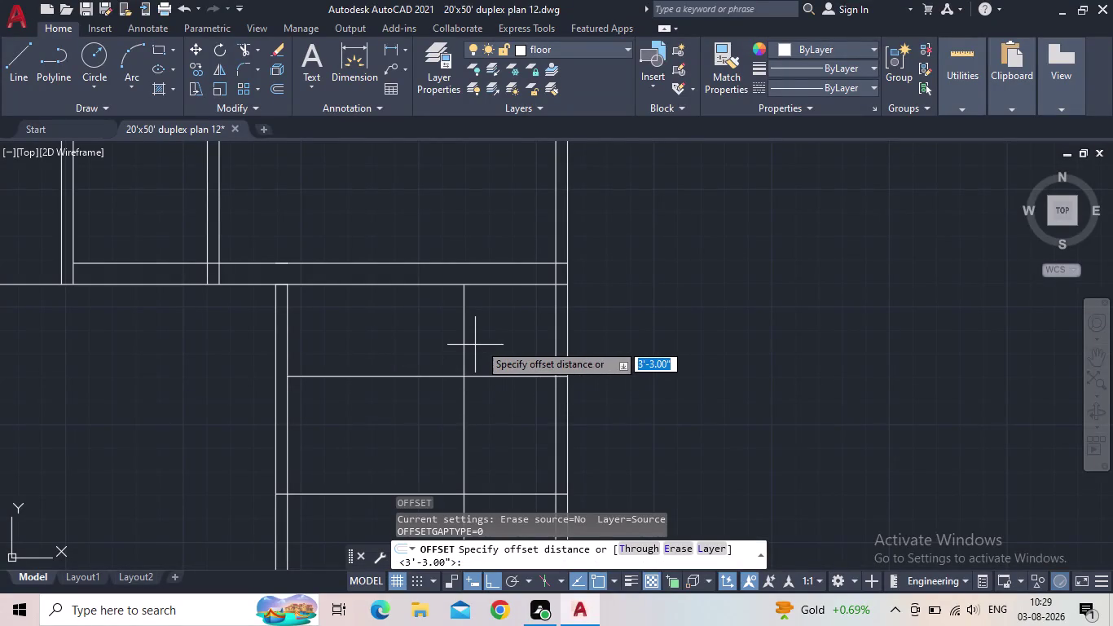
Offset the vertical stair line 1'3" to the left to make the first tread line.
key(1)
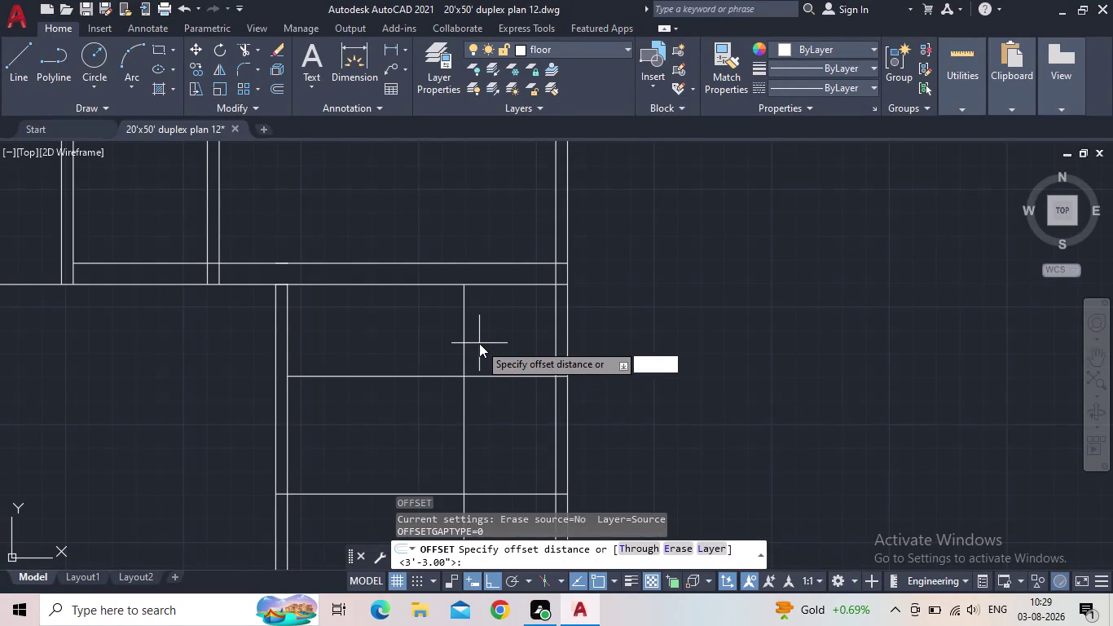
text('3)
text(")
key(Return)
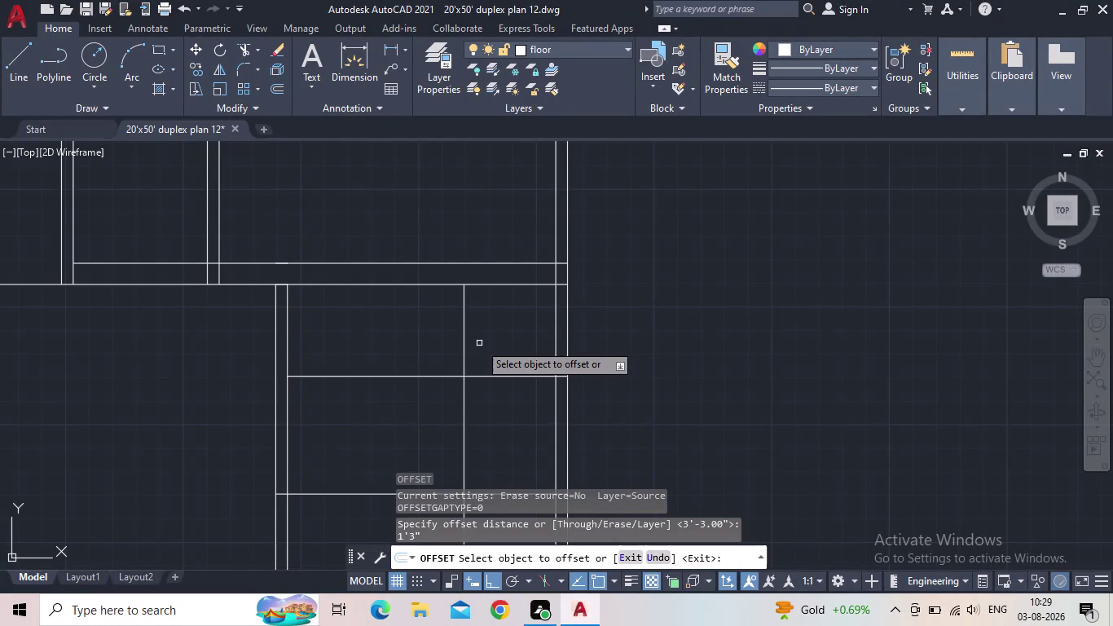
click(465, 340)
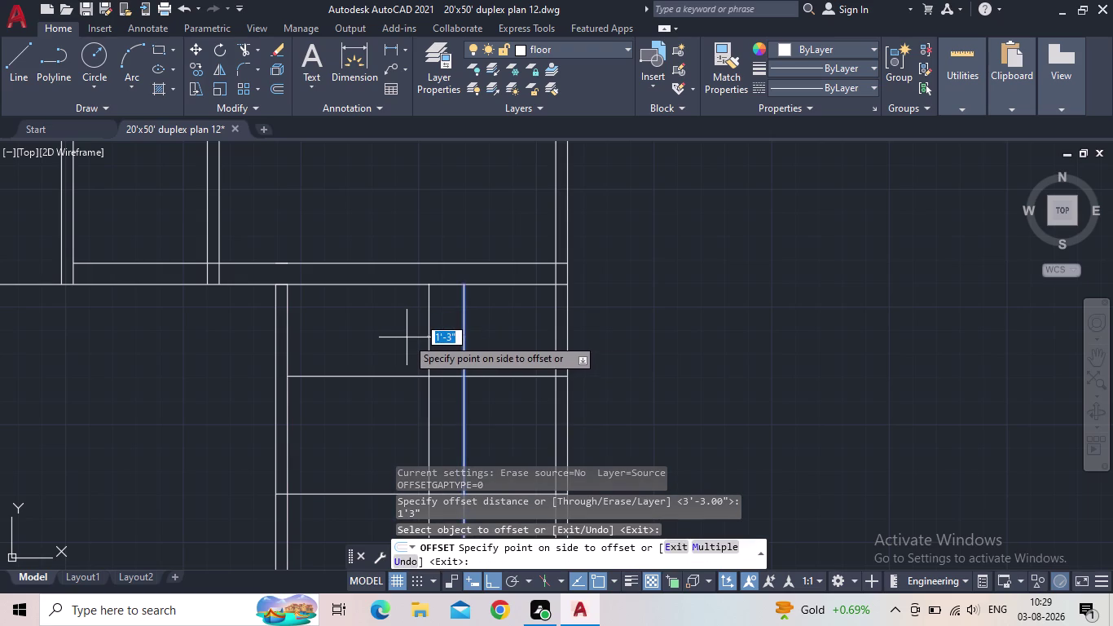
click(407, 337)
key(Escape)
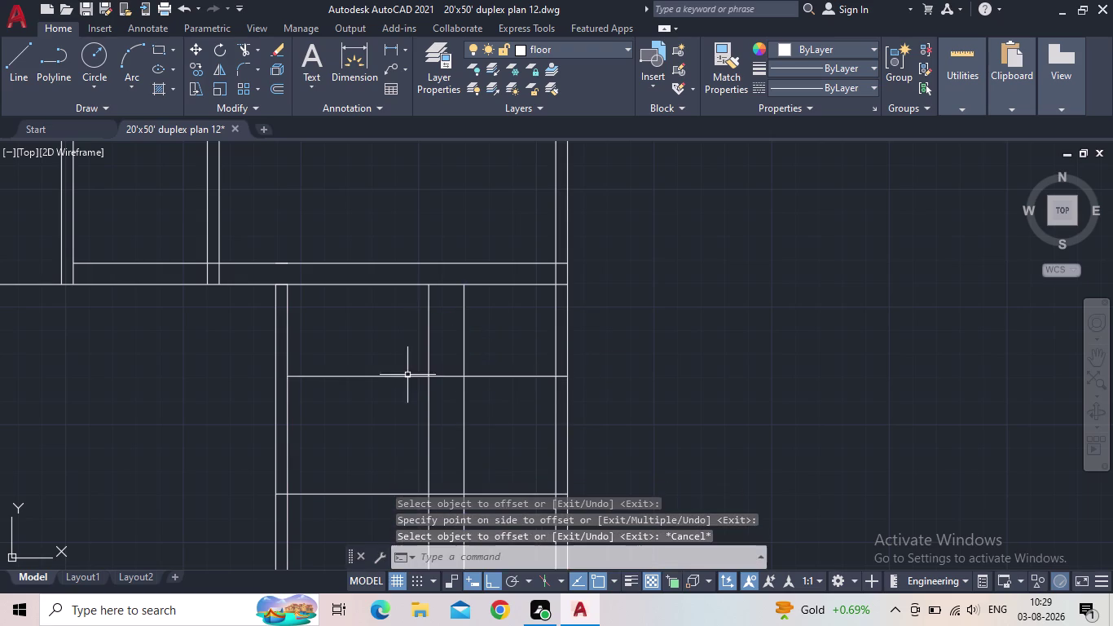
scroll(down, 3)
middle_drag(418, 383, 428, 357)
scroll(up, 3)
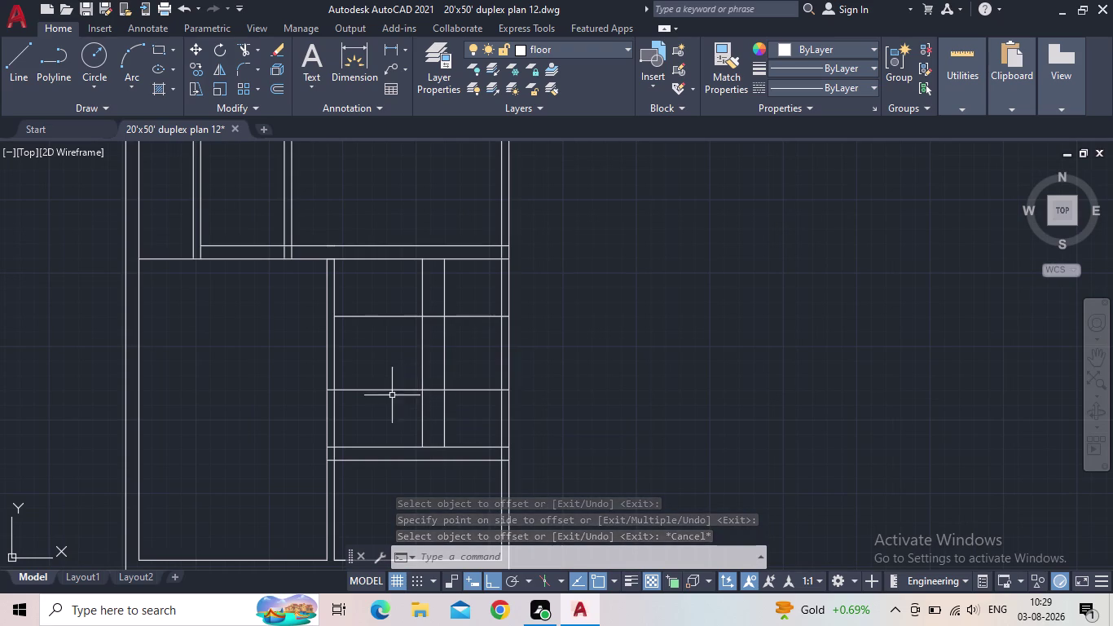
Offset three more tread lines leftward at the same 1'3" spacing using Multiple.
key(o)
key(Return)
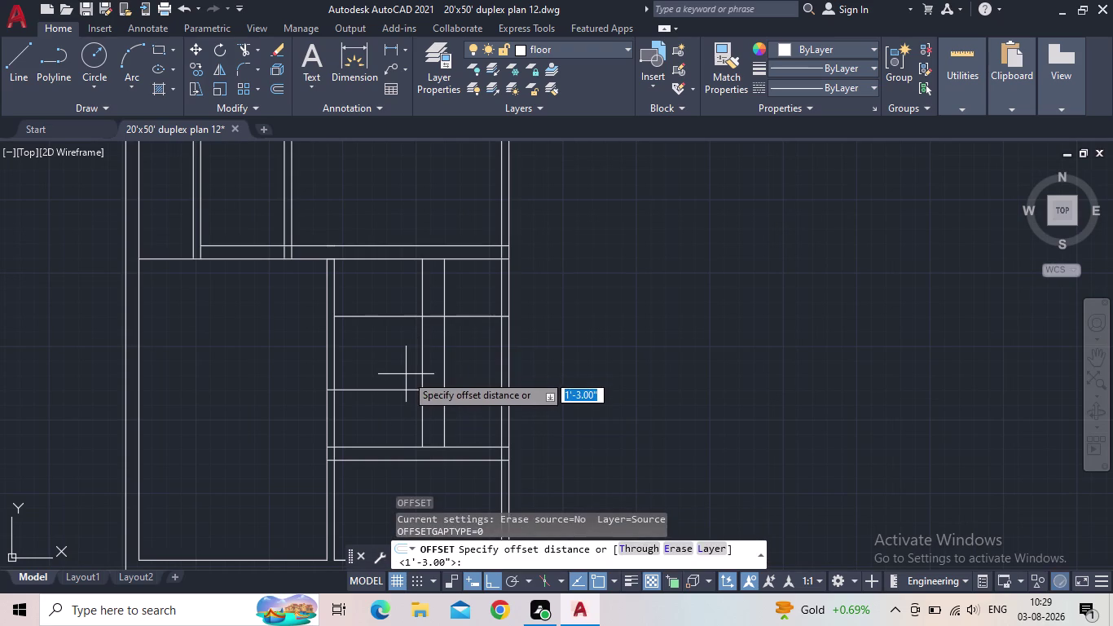
key(Return)
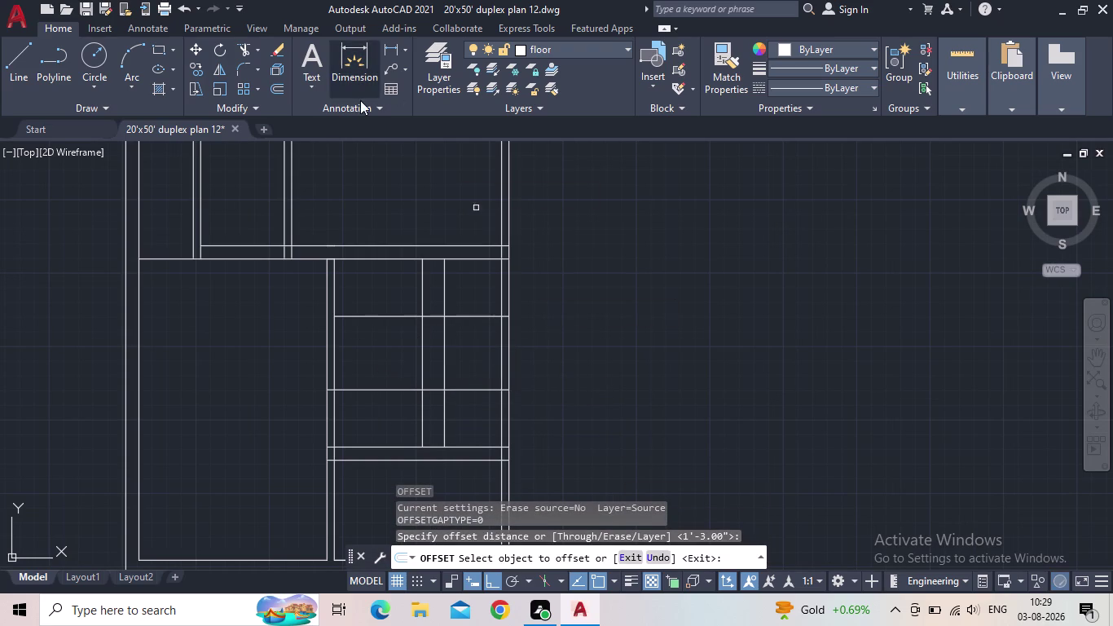
scroll(up, 3)
click(428, 293)
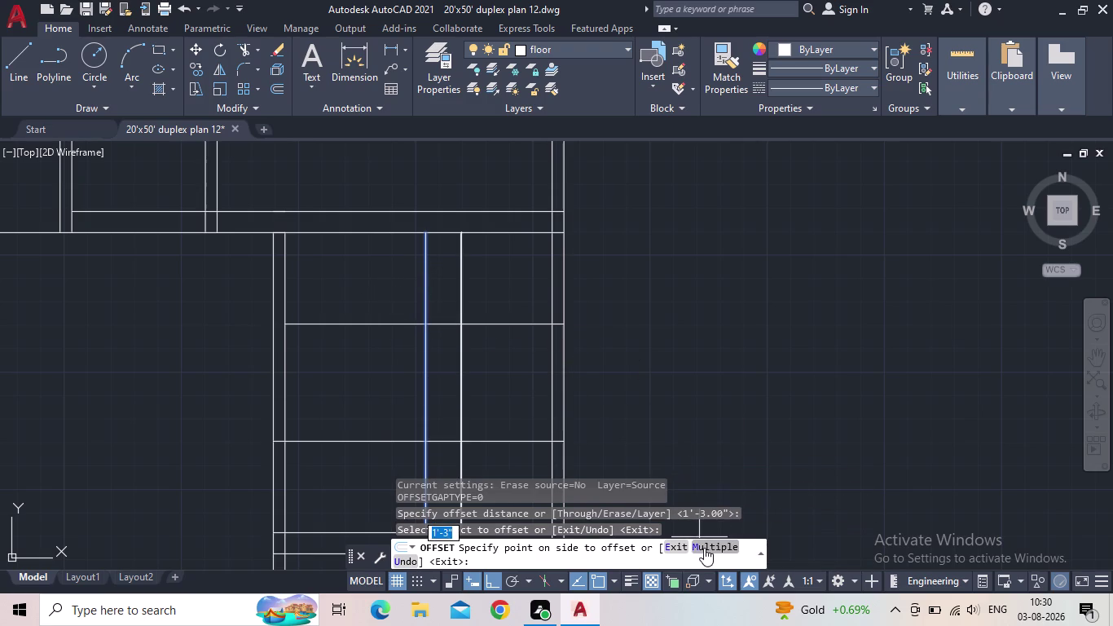
click(704, 549)
click(390, 282)
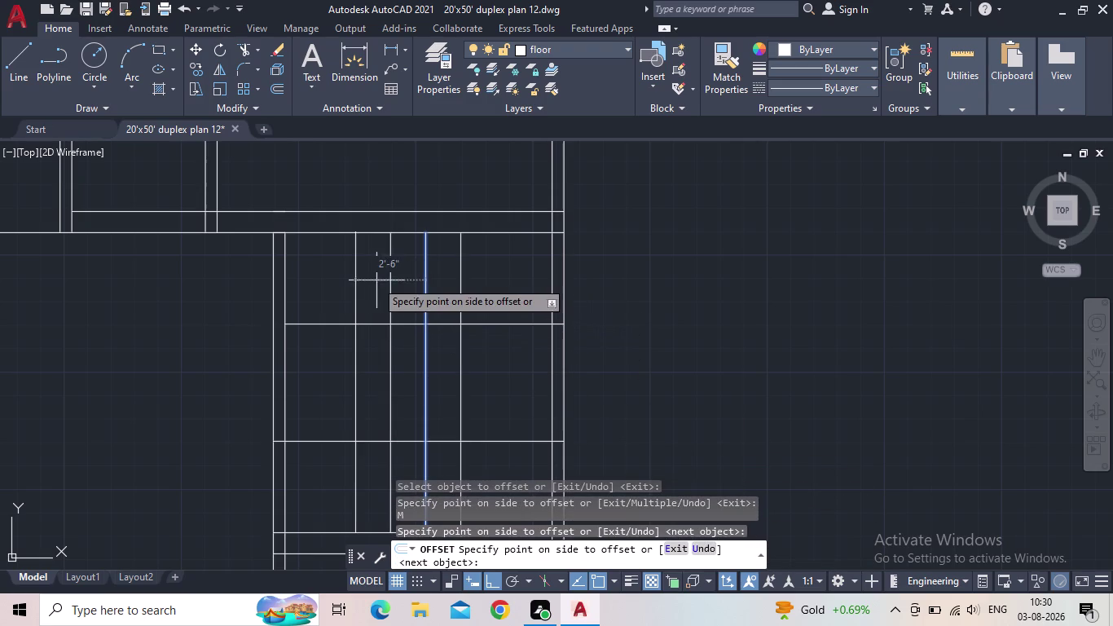
click(364, 280)
click(331, 279)
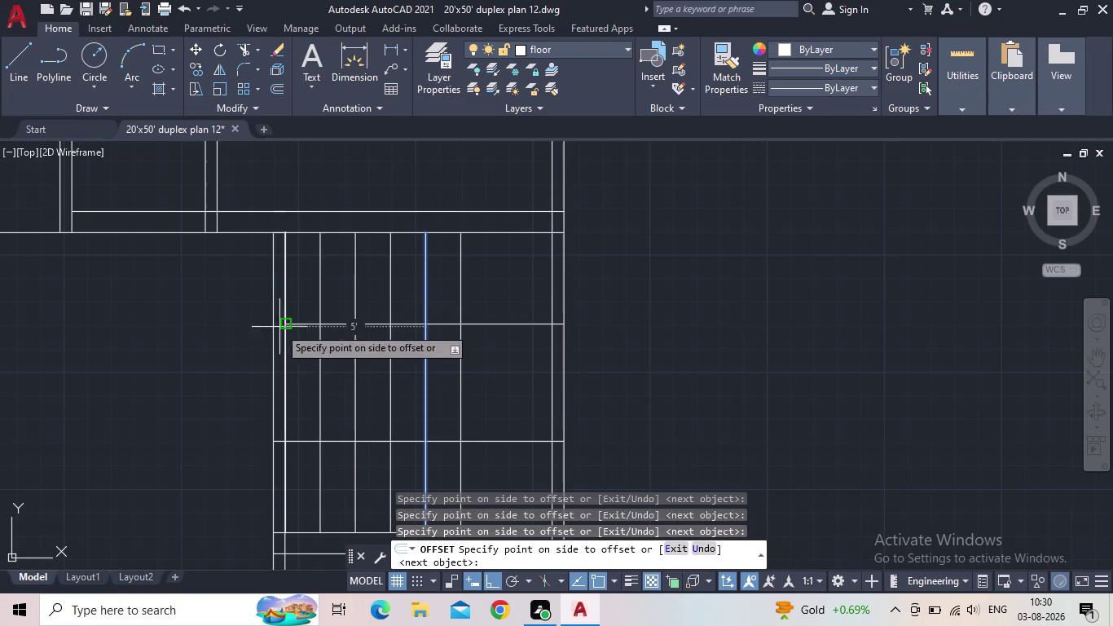
key(Escape)
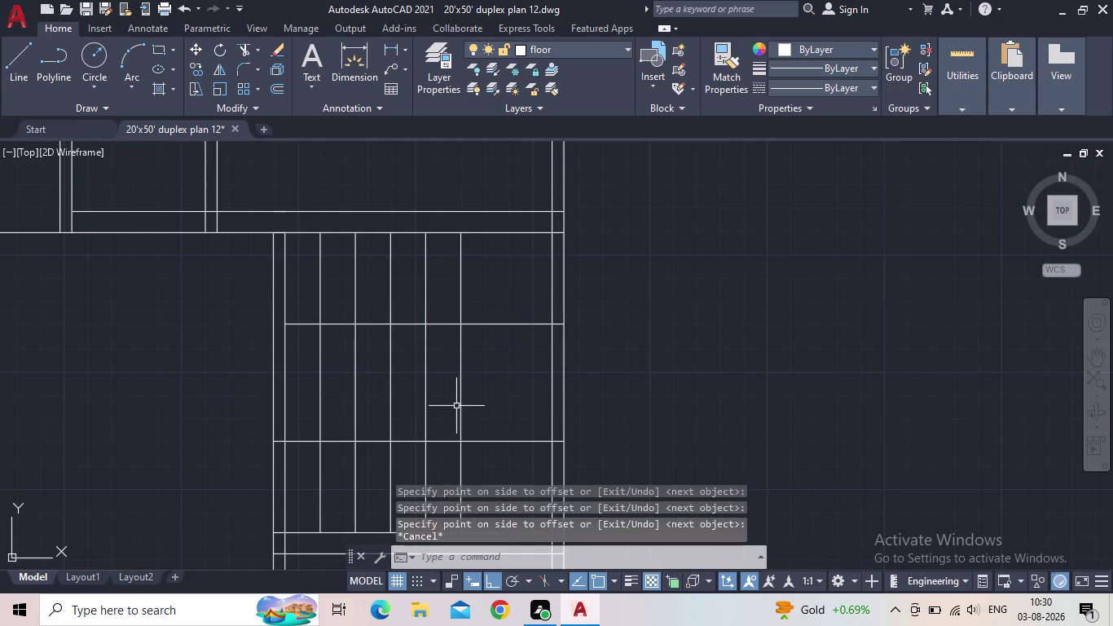
middle_drag(456, 401, 475, 338)
Trim the tread lines across the middle landing with fence cuts.
key(t)
key(r)
key(space)
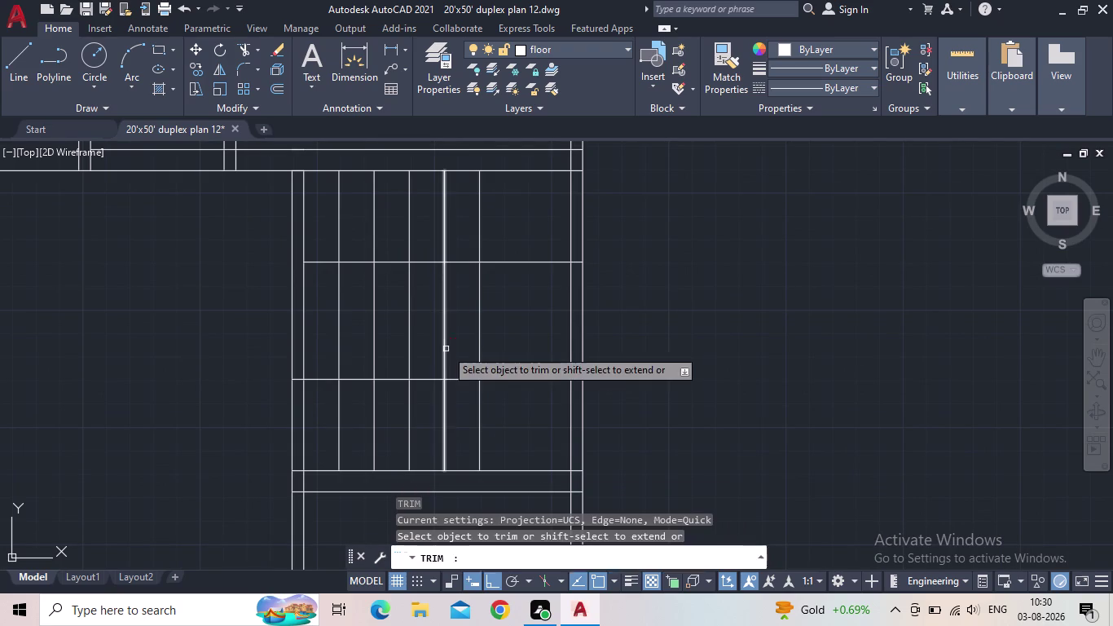
drag(455, 317, 327, 317)
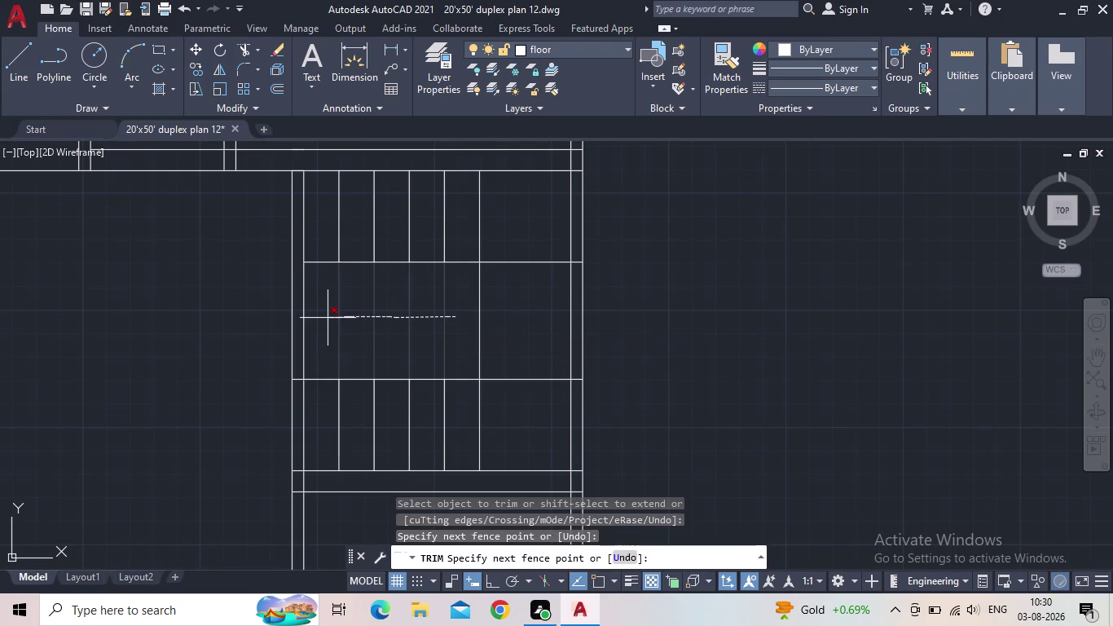
drag(328, 318, 265, 316)
drag(266, 316, 258, 315)
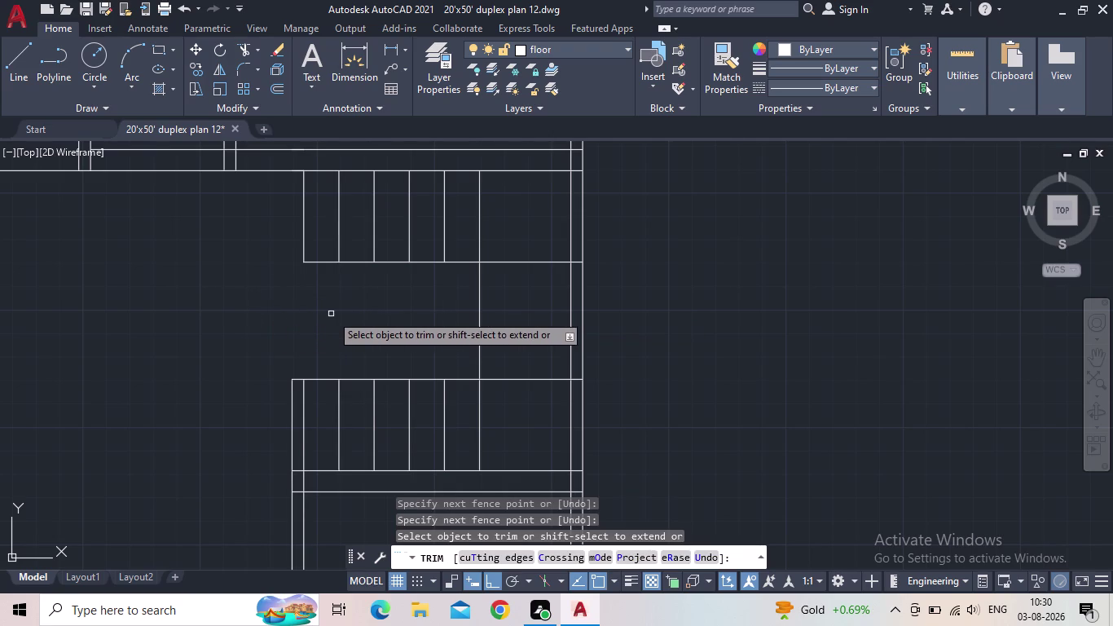
middle_drag(331, 313, 355, 298)
key(Escape)
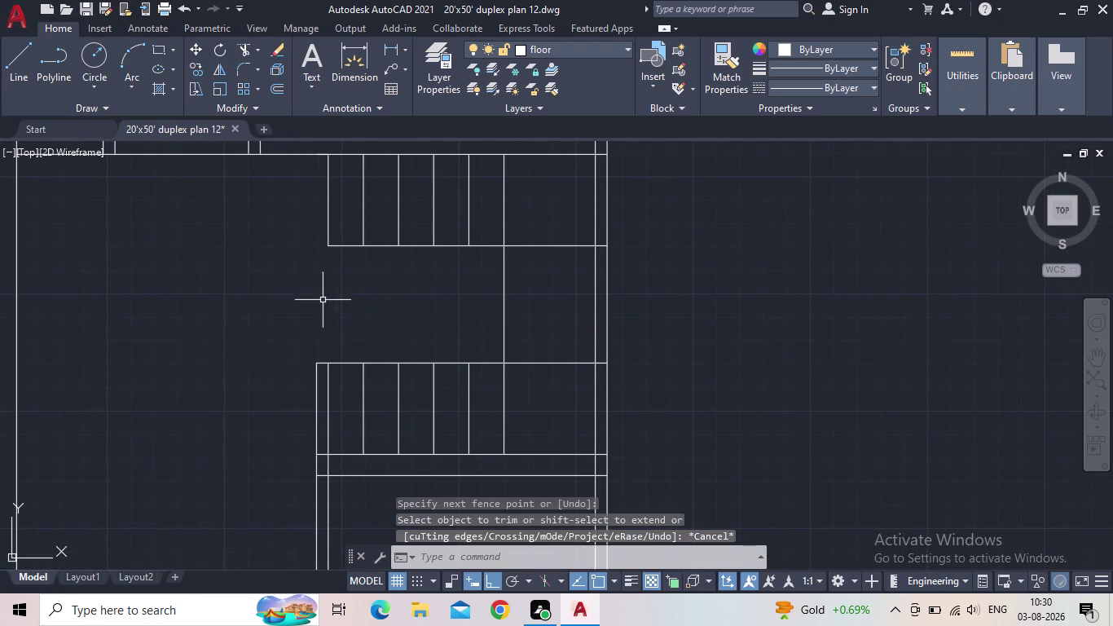
Extend the landing's left edge line upward.
key(e)
text(x)
key(space)
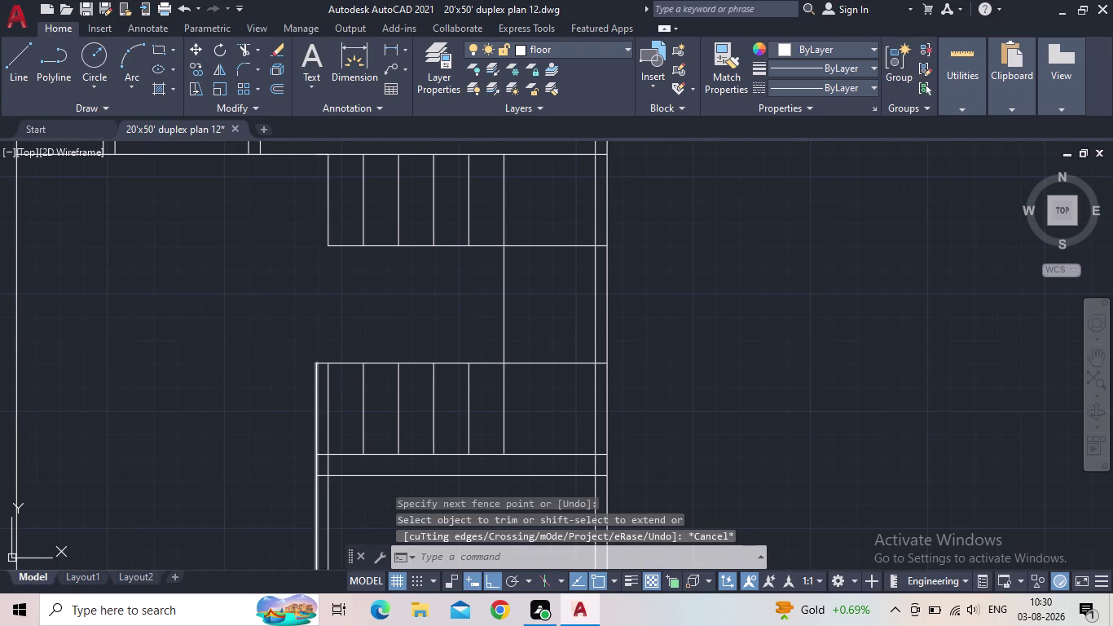
click(318, 382)
key(Escape)
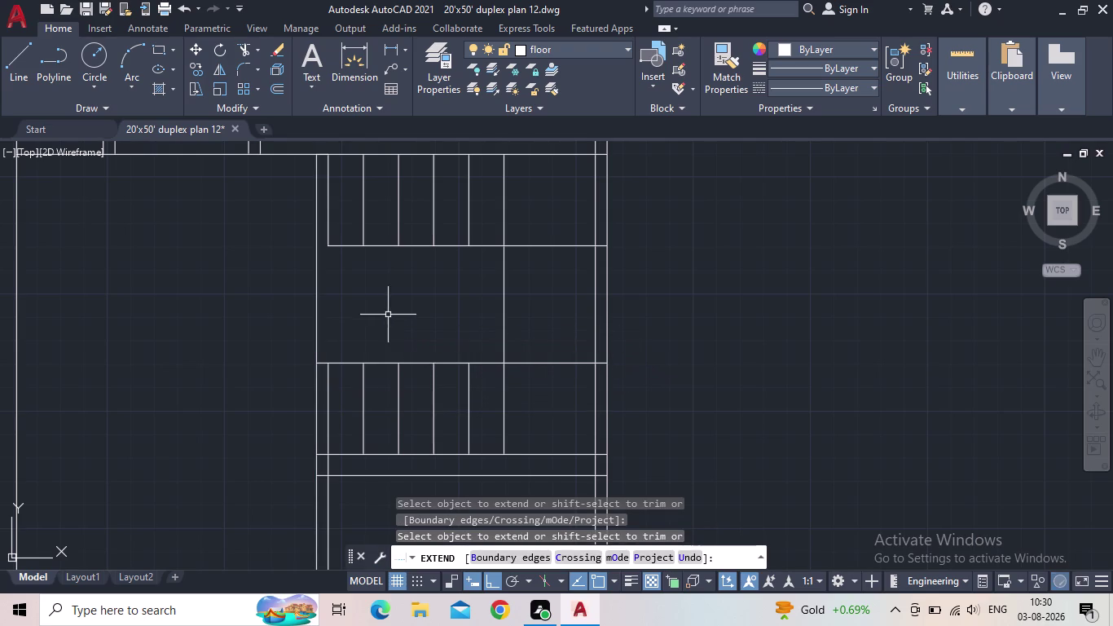
scroll(down, 3)
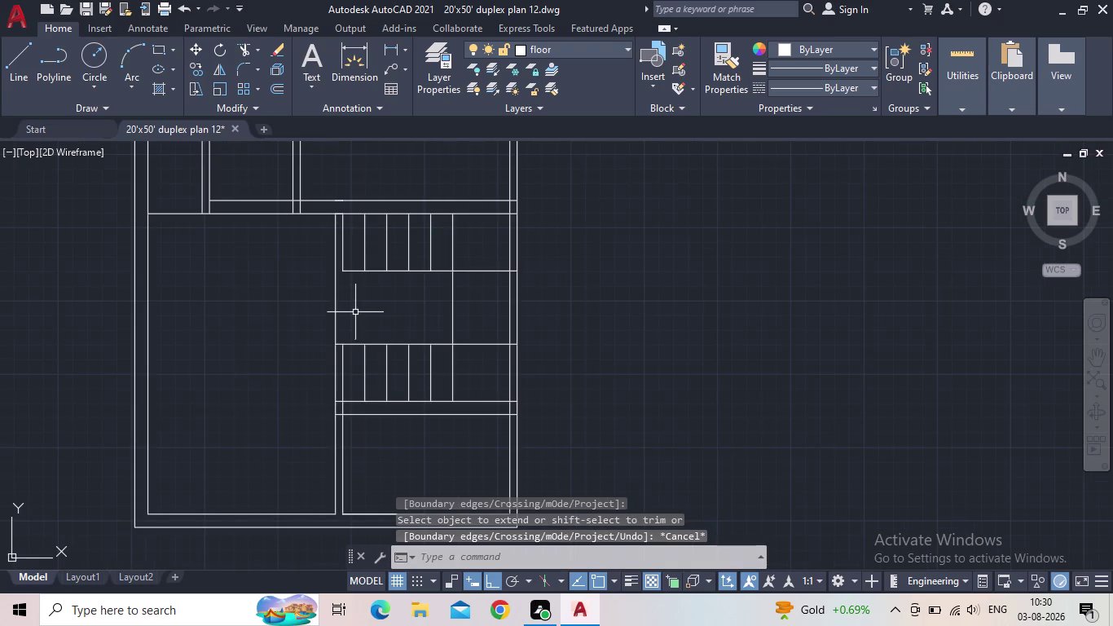
middle_drag(351, 311, 415, 335)
scroll(up, 3)
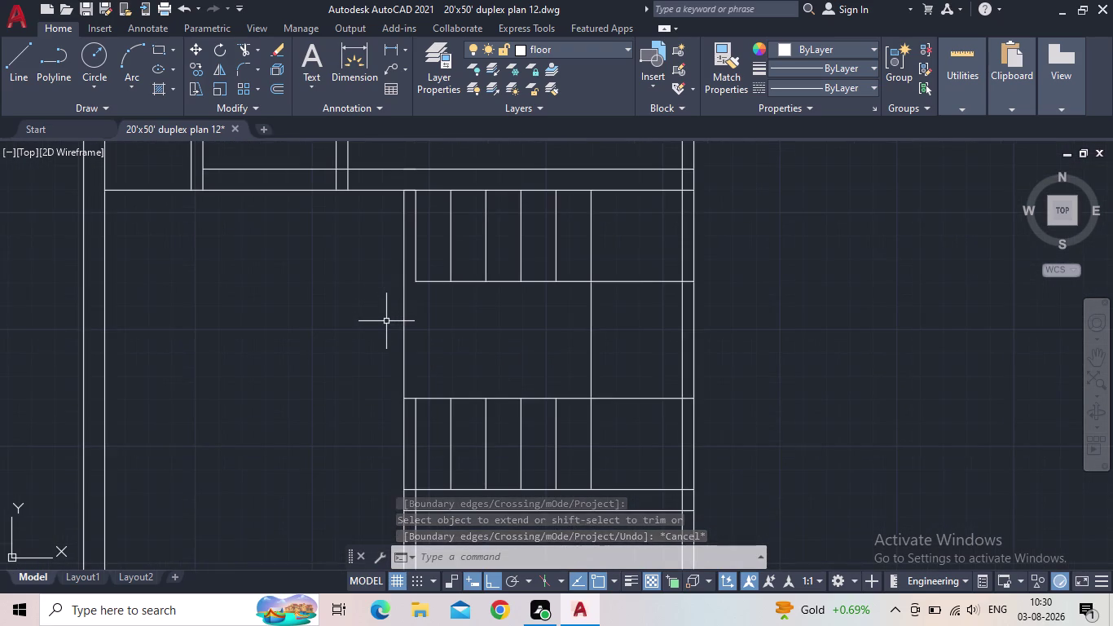
Draw a vertical line up from the lower flight corner.
key(l)
key(space)
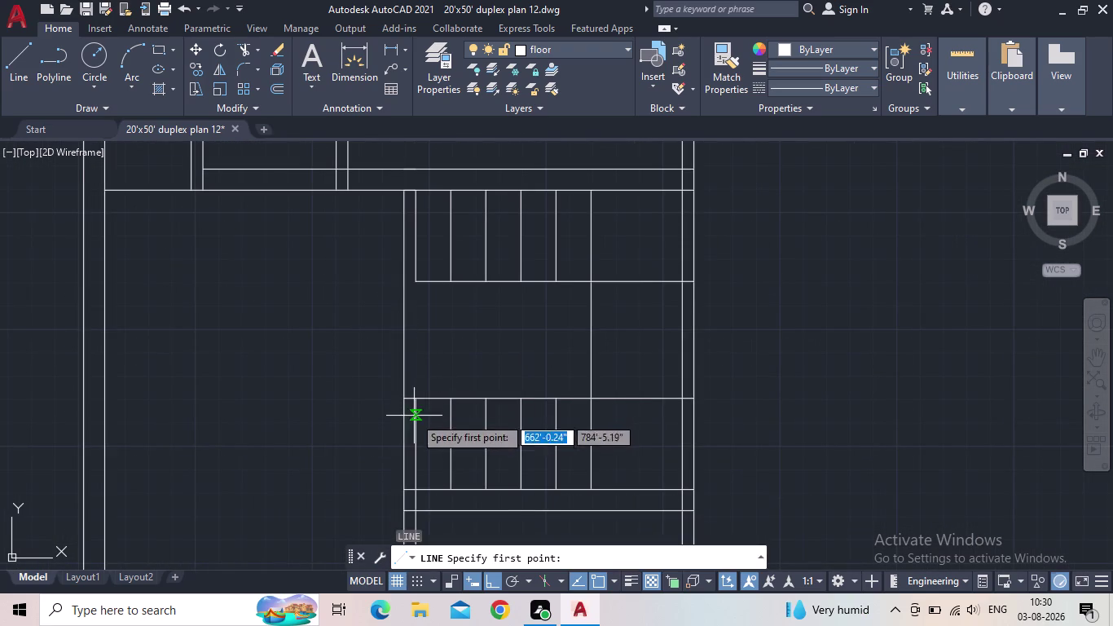
middle_drag(411, 410, 442, 304)
click(438, 385)
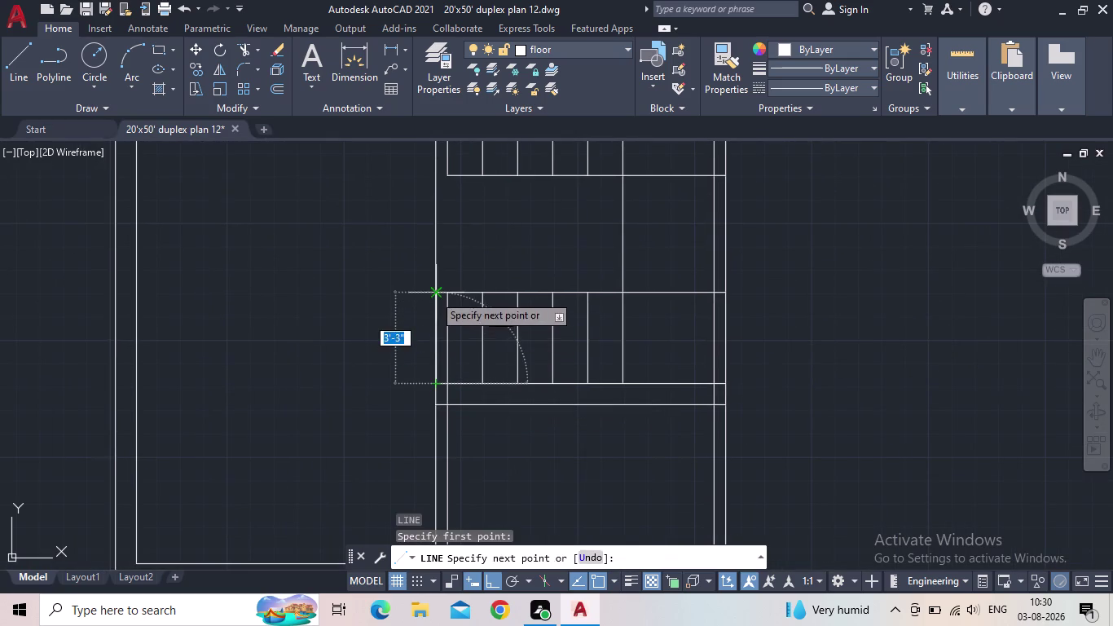
click(434, 293)
key(Escape)
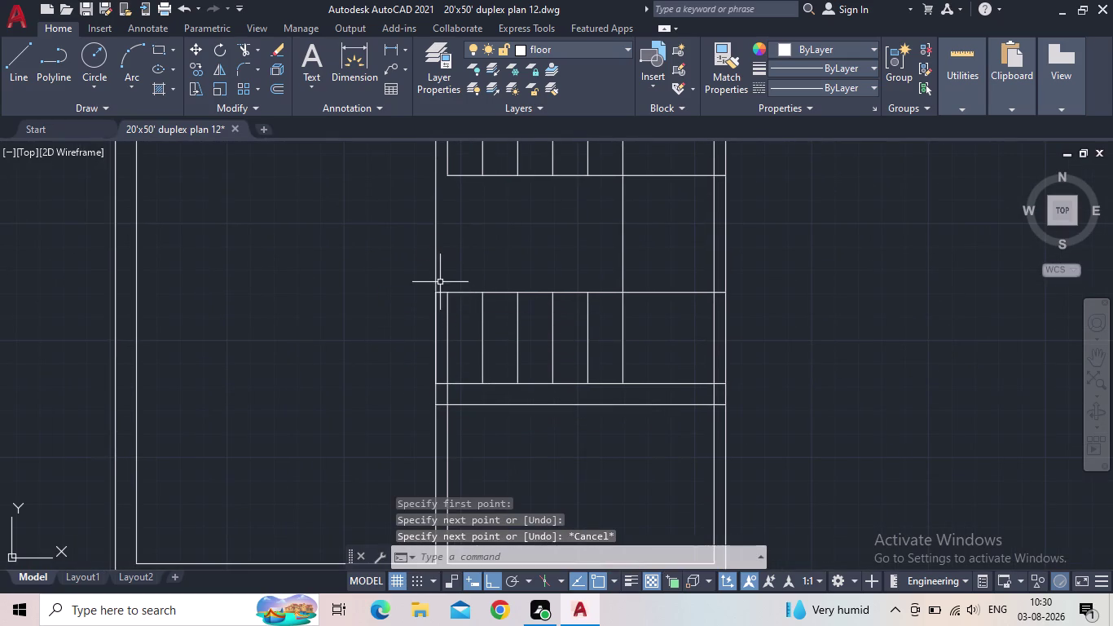
Draw a line from the landing corner along the landing edge and upward.
middle_drag(440, 279, 397, 439)
key(space)
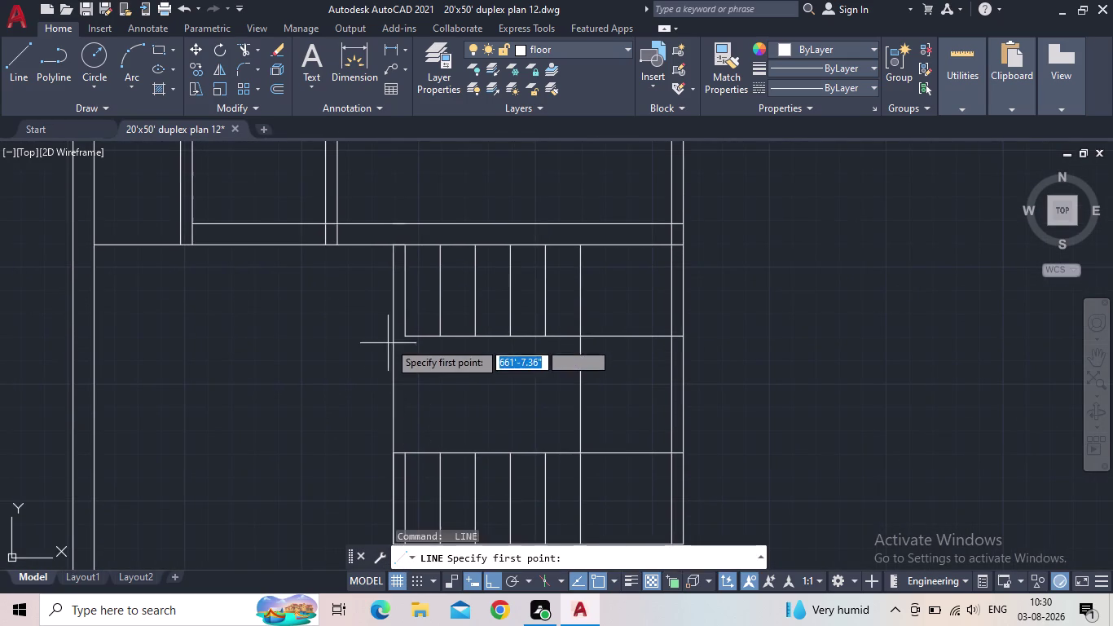
scroll(up, 3)
click(428, 326)
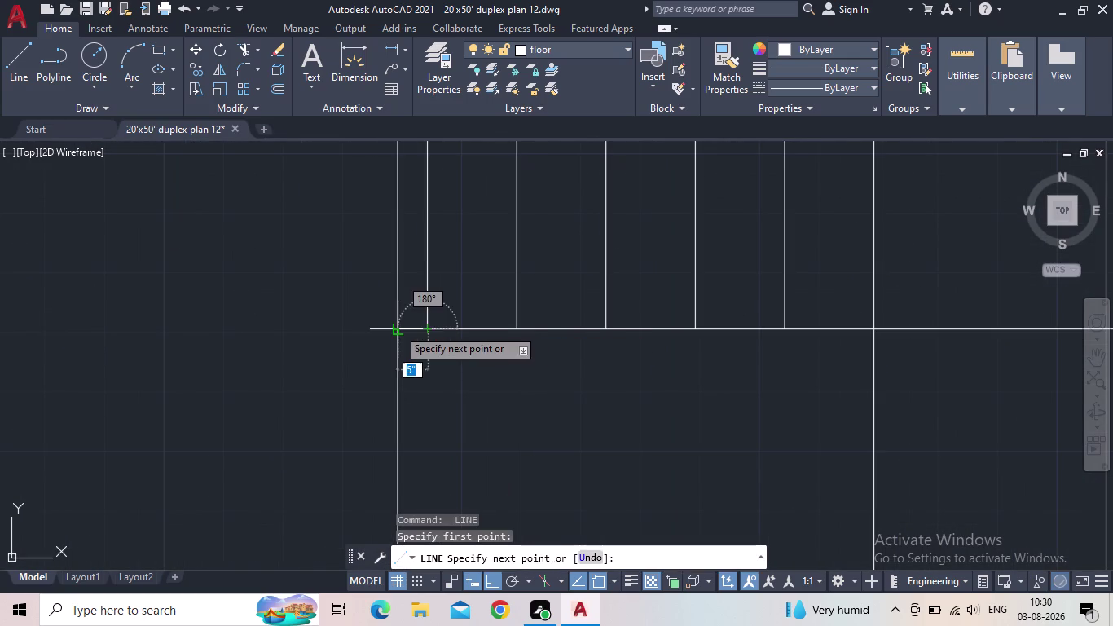
click(397, 327)
scroll(up, 3)
middle_drag(399, 255, 385, 461)
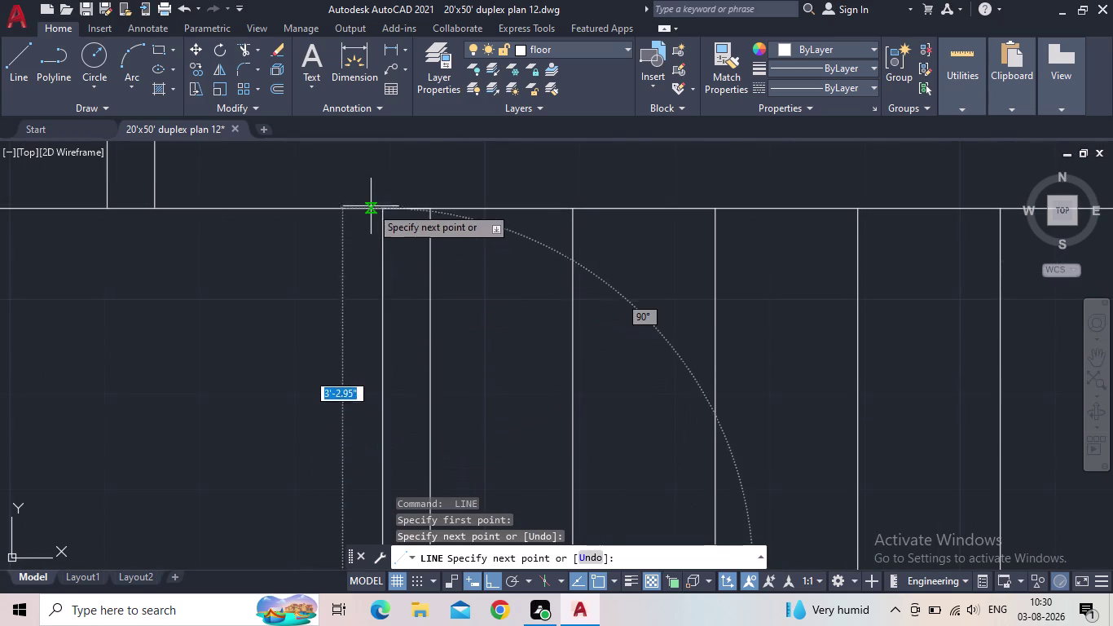
click(386, 211)
key(Escape)
scroll(down, 3)
middle_drag(445, 302, 445, 297)
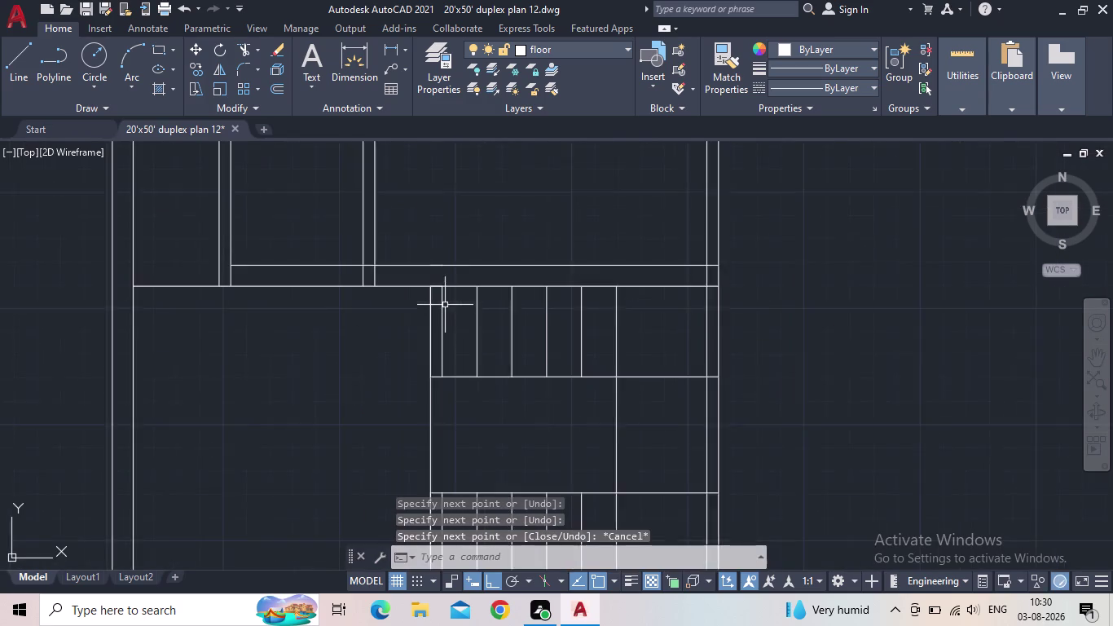
middle_drag(446, 298, 457, 244)
Delete two leftover lines near the staircase and below the stairs.
drag(475, 375, 431, 375)
click(393, 370)
key(Delete)
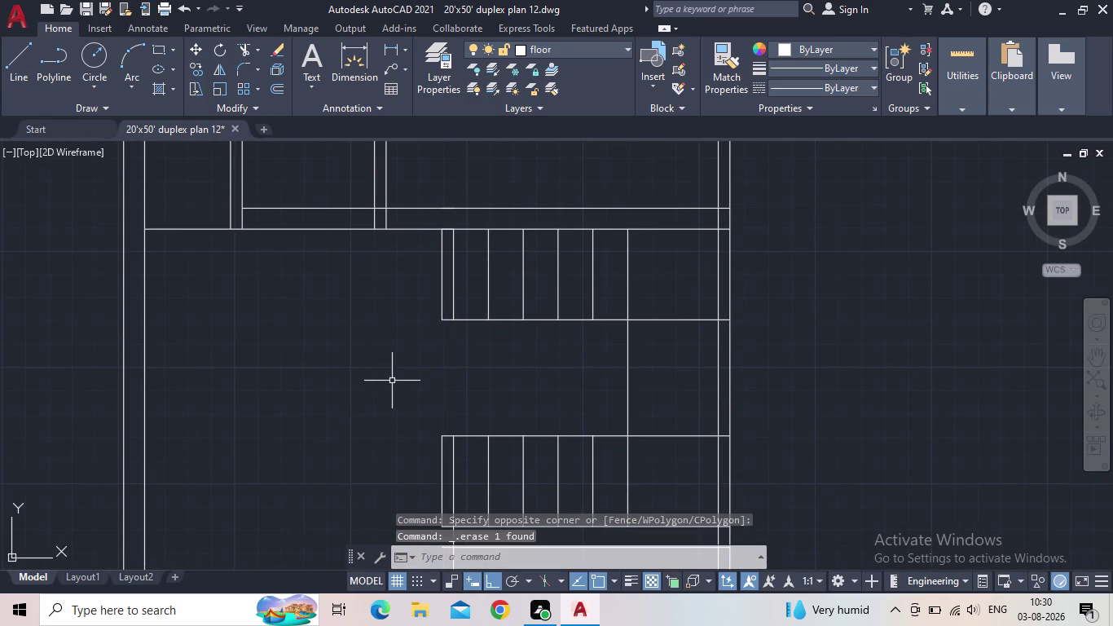
scroll(down, 3)
middle_drag(432, 382, 430, 373)
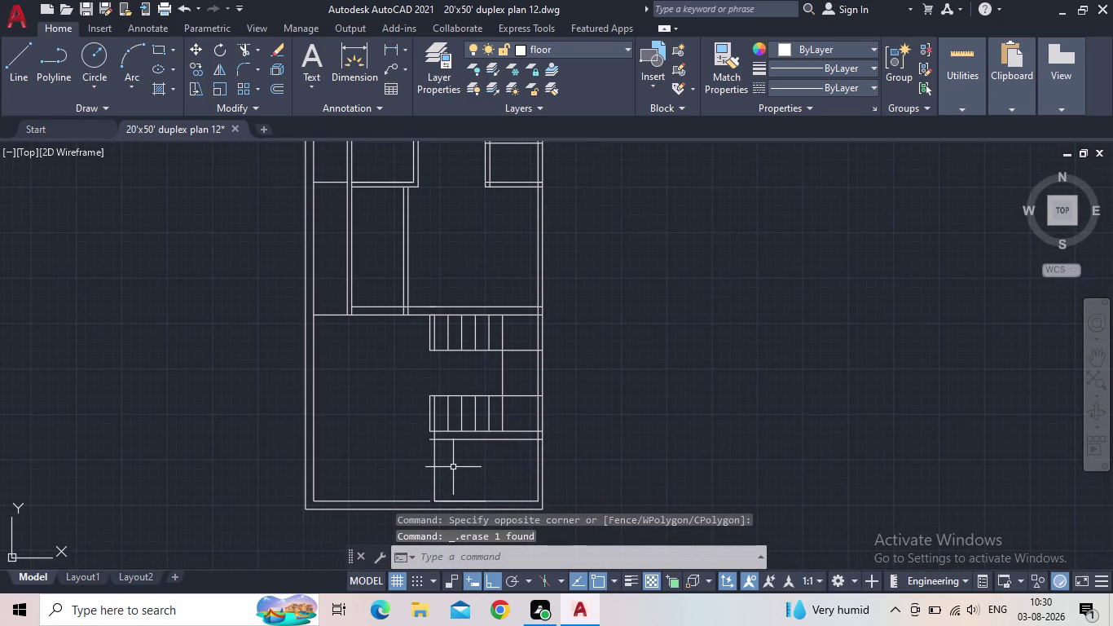
scroll(up, 3)
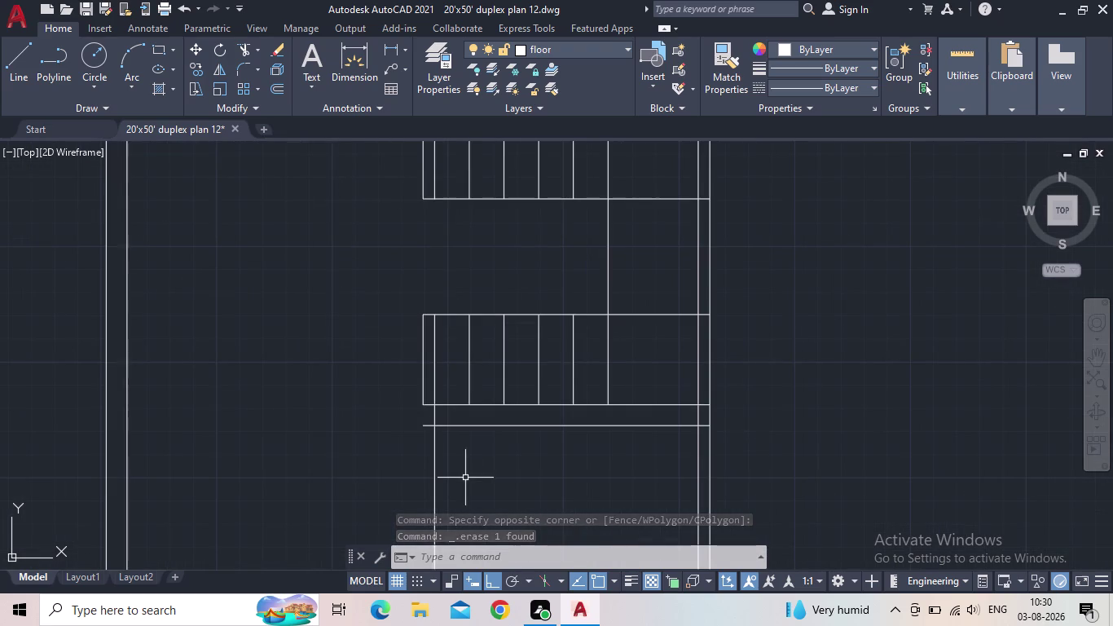
drag(463, 477, 448, 475)
click(403, 461)
key(Delete)
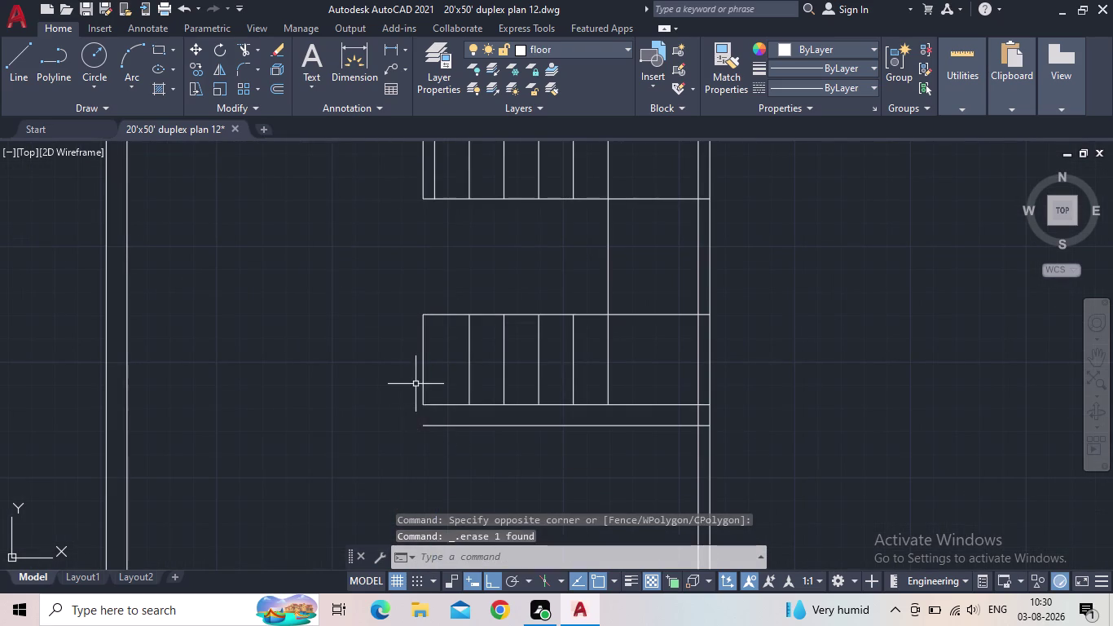
Delete the leftover vertical line inside the wall.
middle_drag(405, 375, 355, 602)
scroll(up, 3)
drag(396, 385, 387, 389)
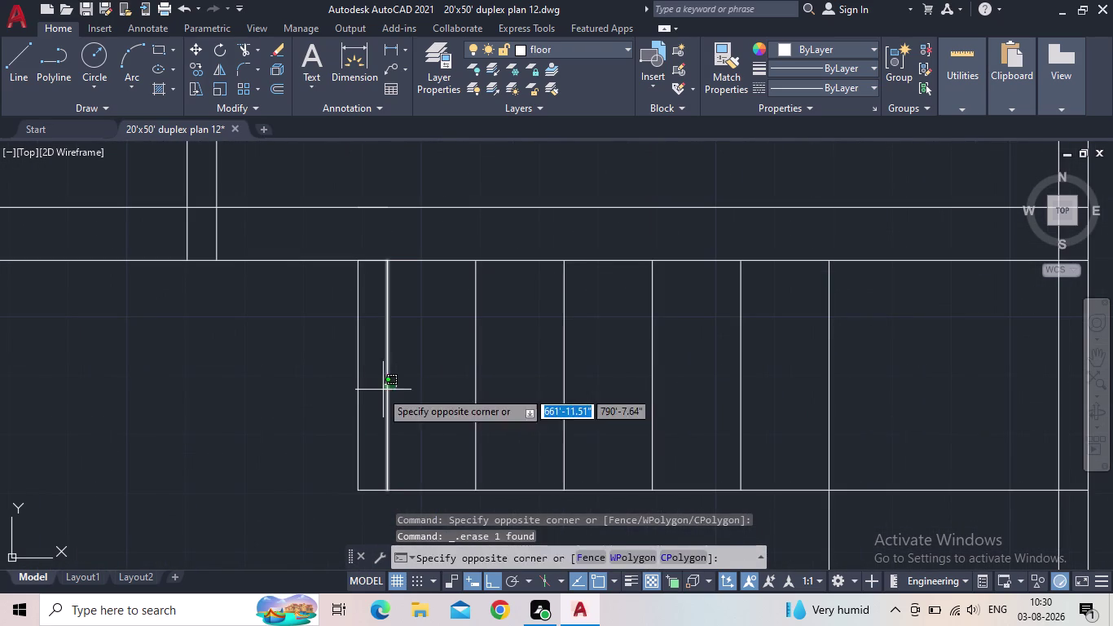
click(379, 392)
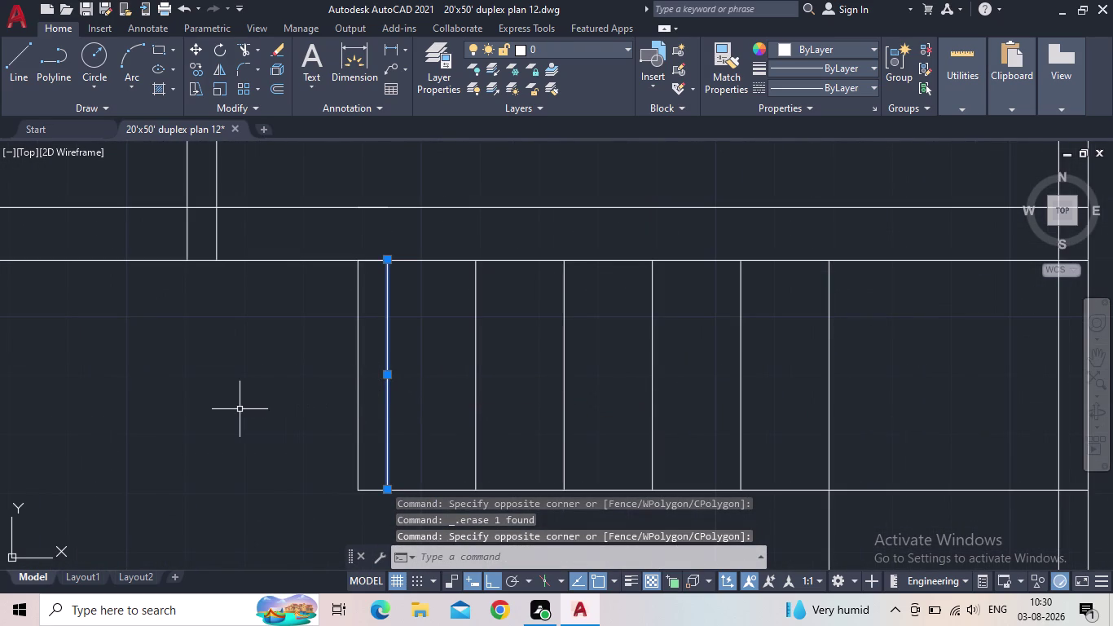
key(Delete)
Delete the four tread lines of the lower flight.
scroll(down, 3)
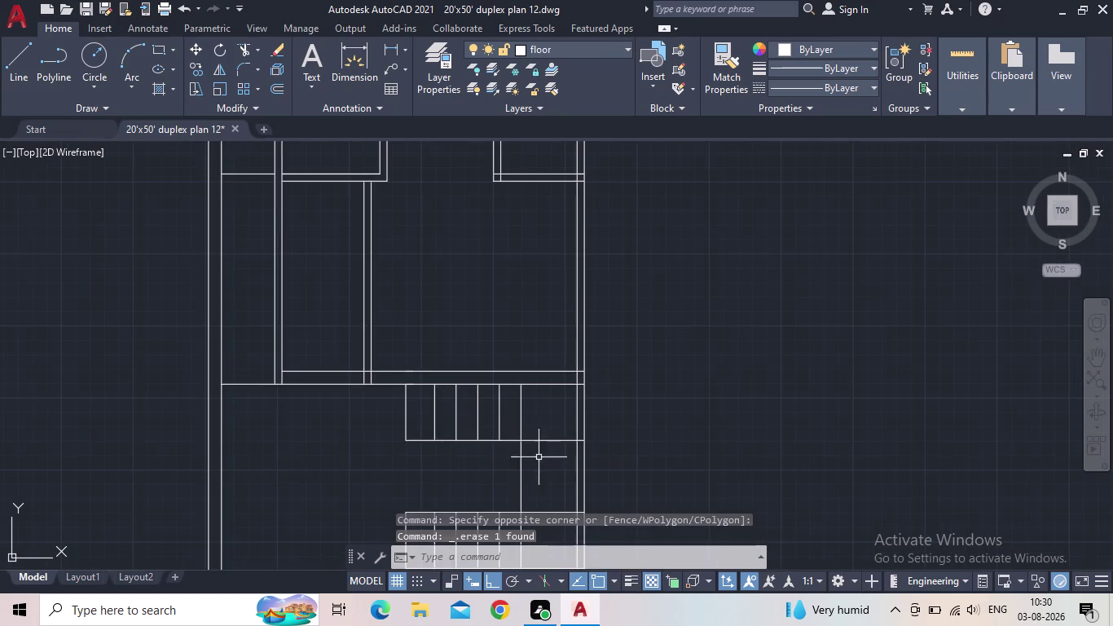
middle_drag(515, 459, 477, 404)
scroll(down, 3)
middle_drag(463, 408, 478, 406)
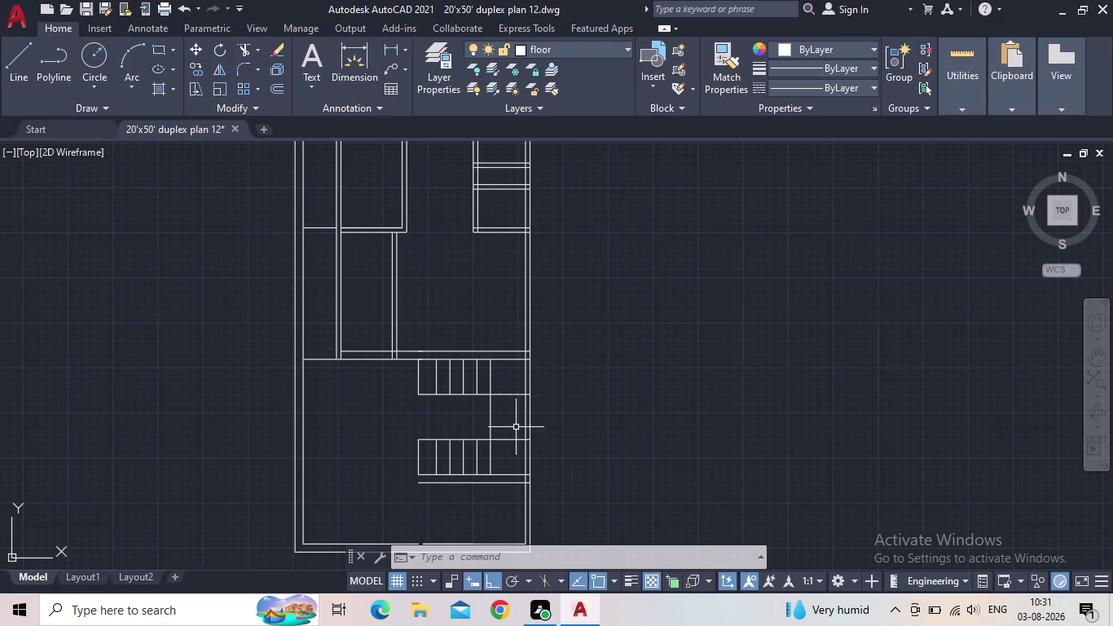
middle_drag(477, 367, 380, 376)
scroll(up, 3)
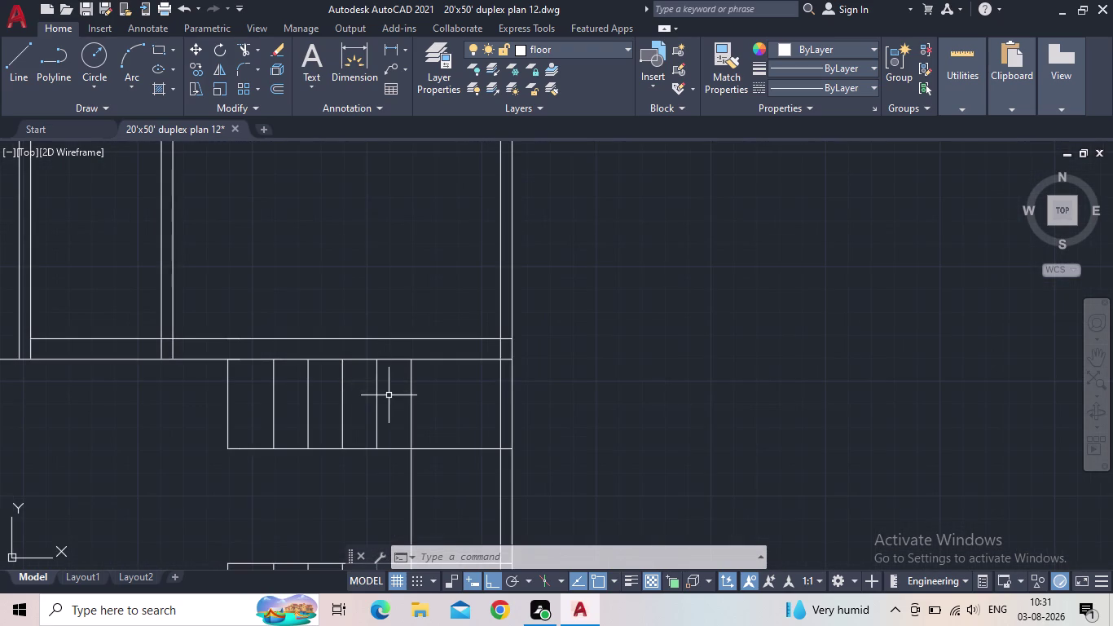
scroll(up, 3)
middle_drag(389, 396, 437, 379)
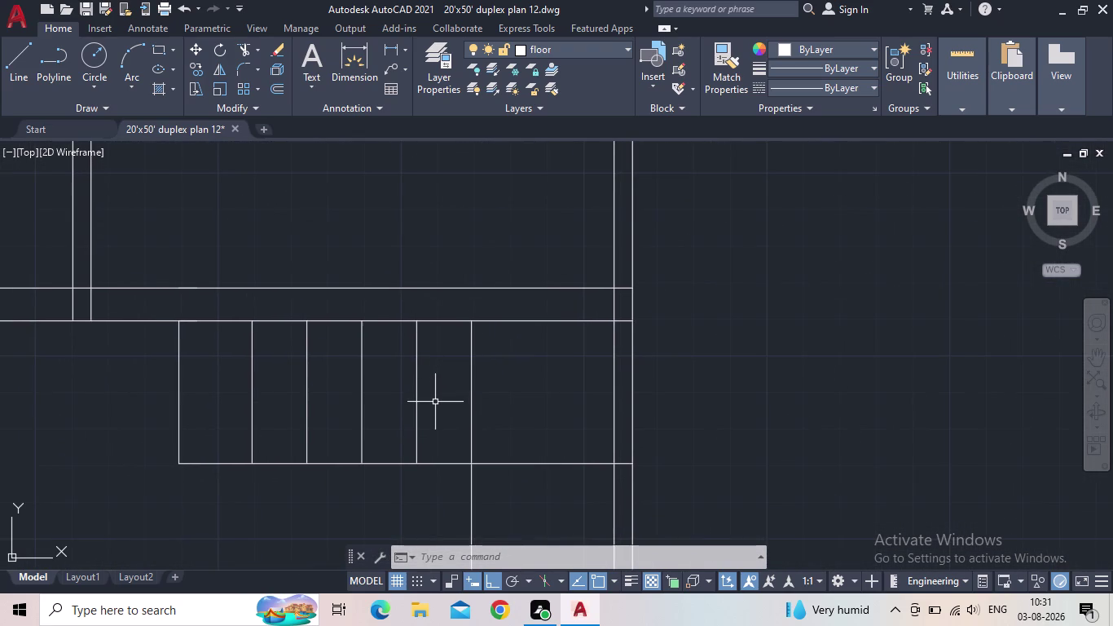
drag(435, 402, 418, 403)
click(220, 390)
key(Delete)
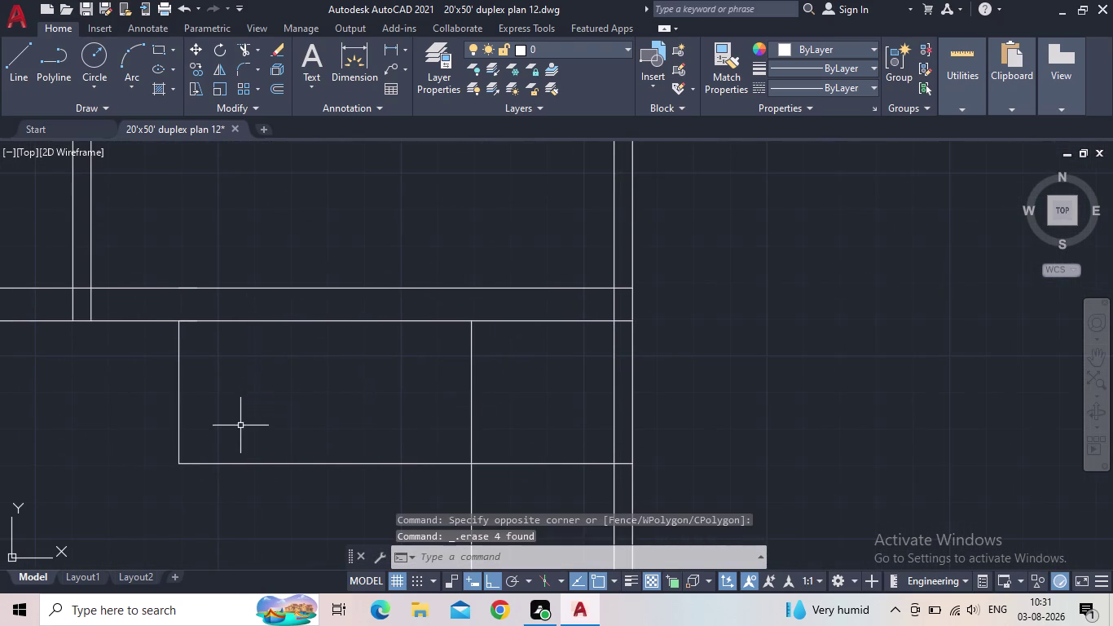
Copy the lower flight's left edge as a 6-item array of treads across the flight.
key(c)
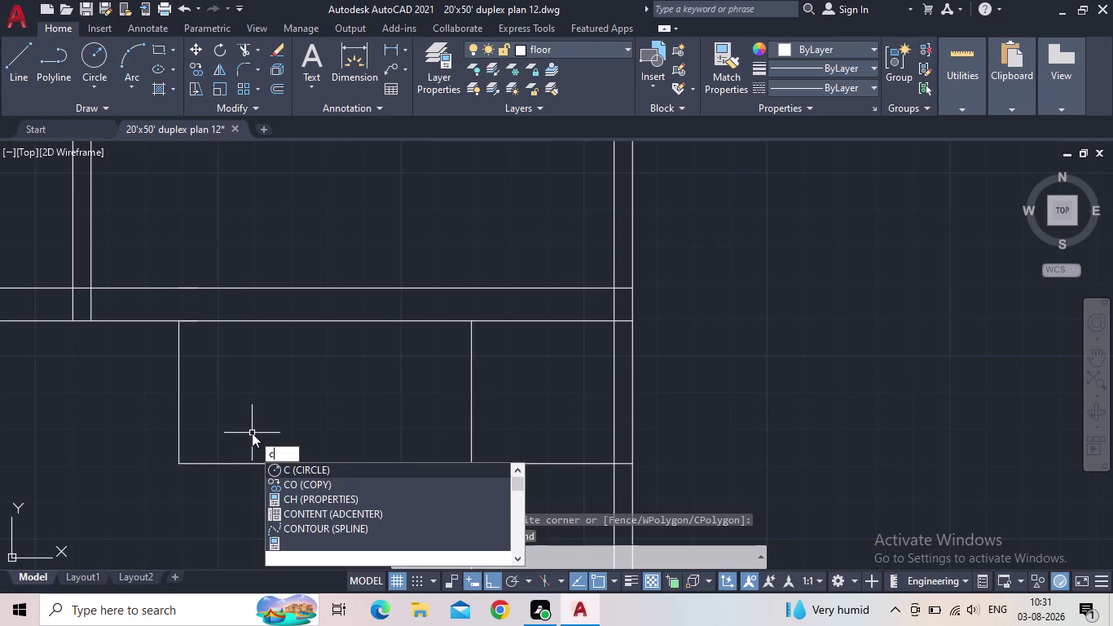
key(Escape)
drag(242, 417, 185, 406)
click(147, 400)
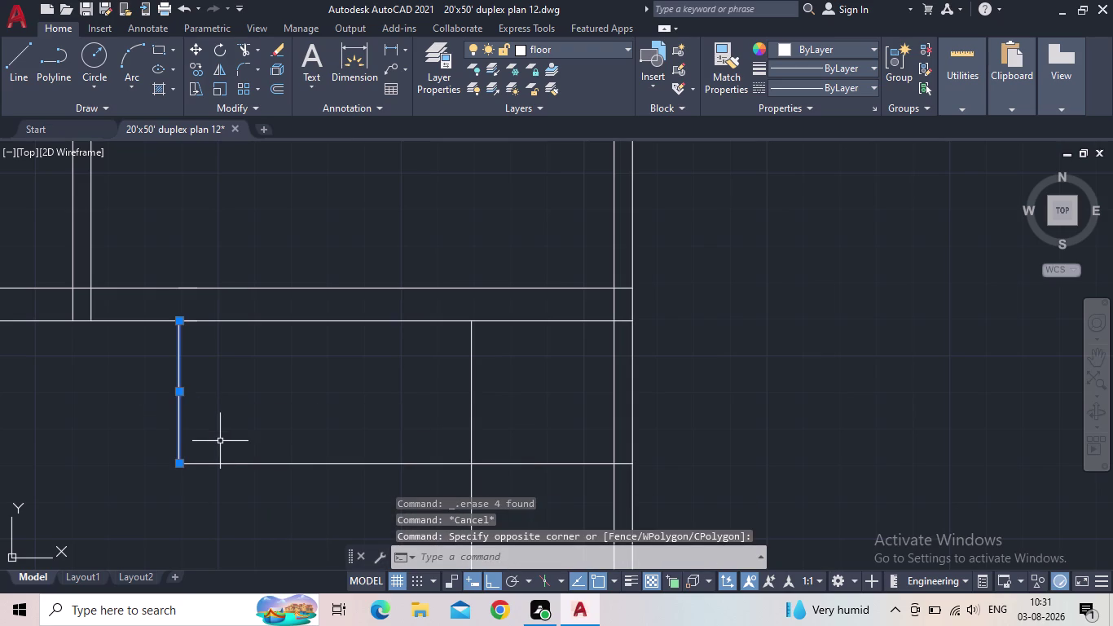
text(co)
key(Return)
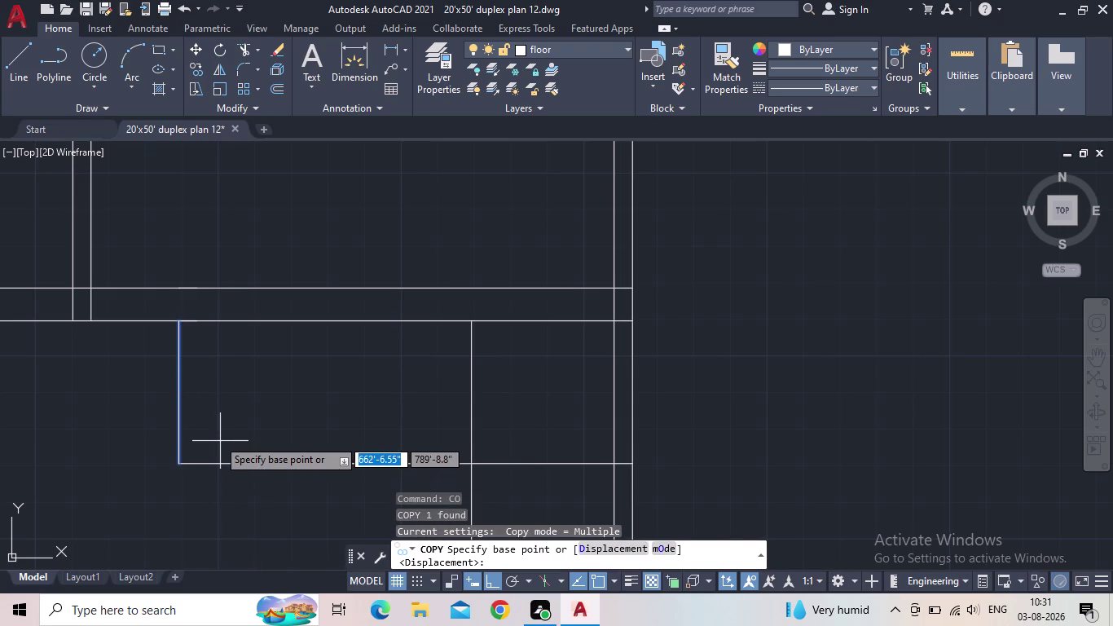
click(177, 461)
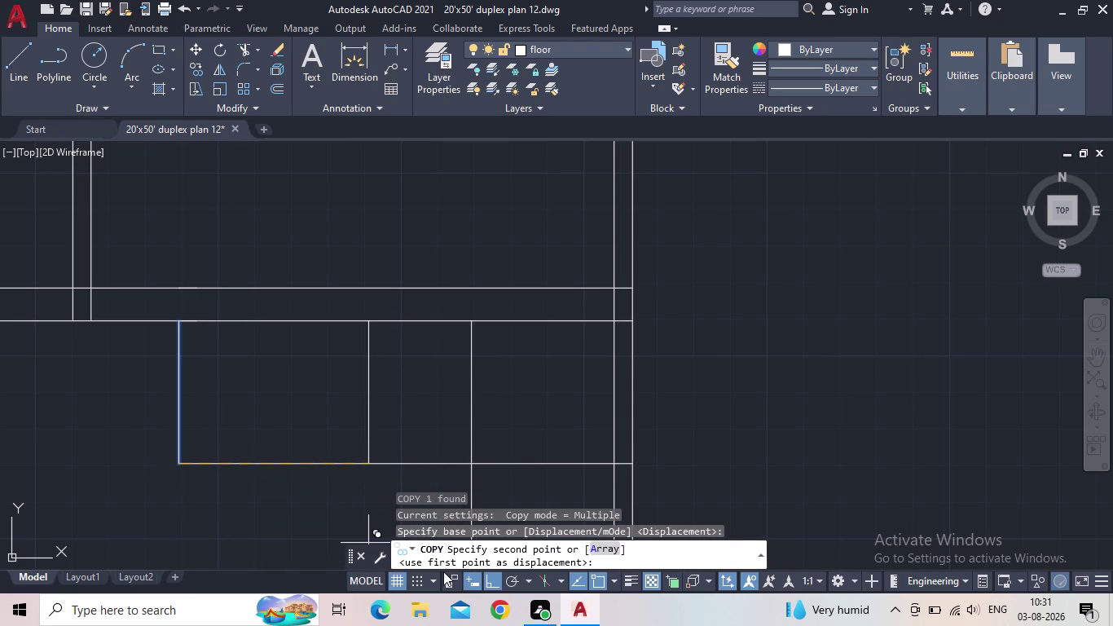
click(605, 546)
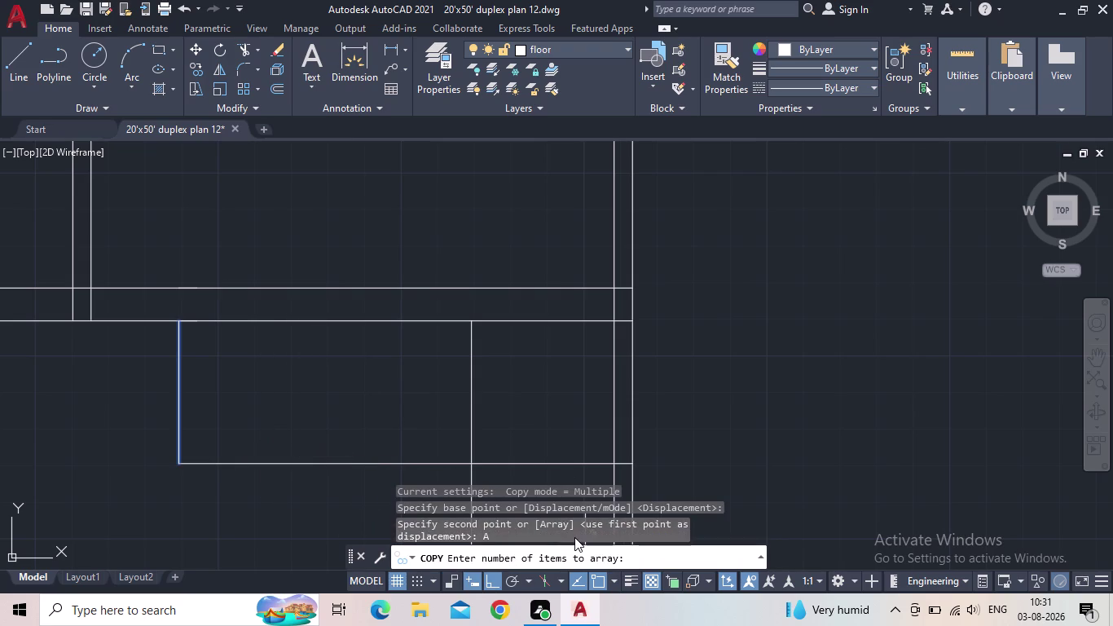
key(6)
key(Return)
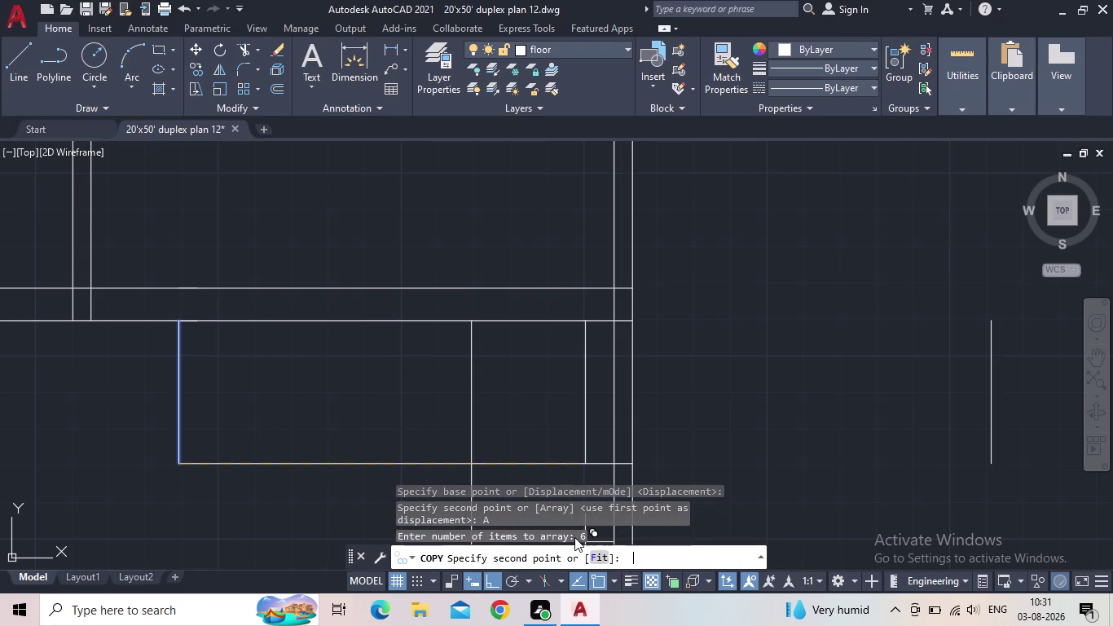
click(228, 440)
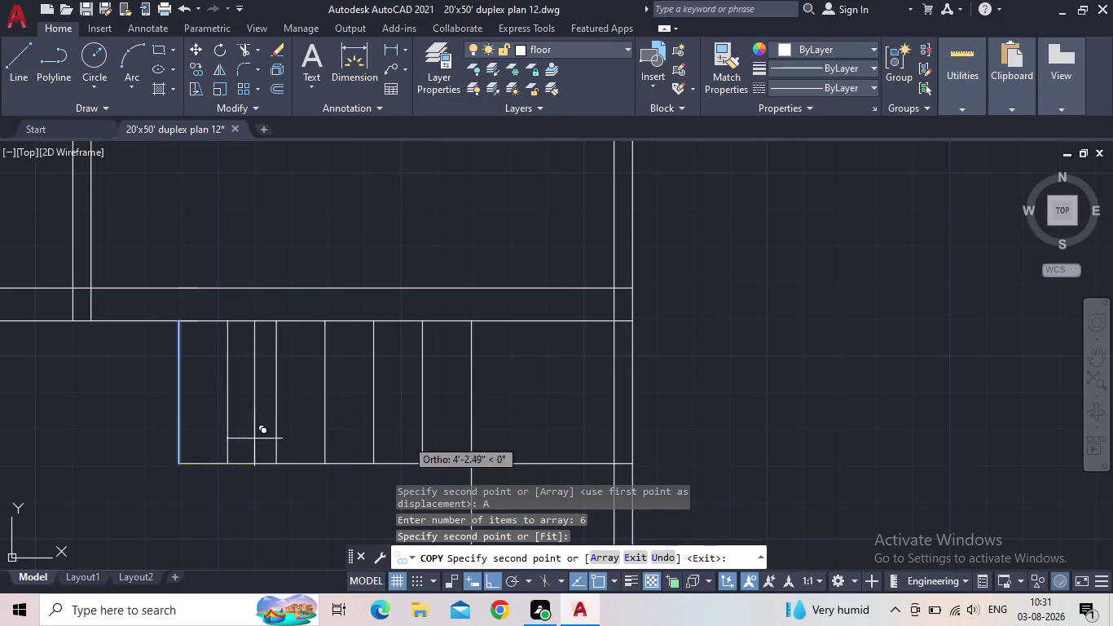
key(Escape)
scroll(down, 3)
middle_drag(296, 382, 385, 326)
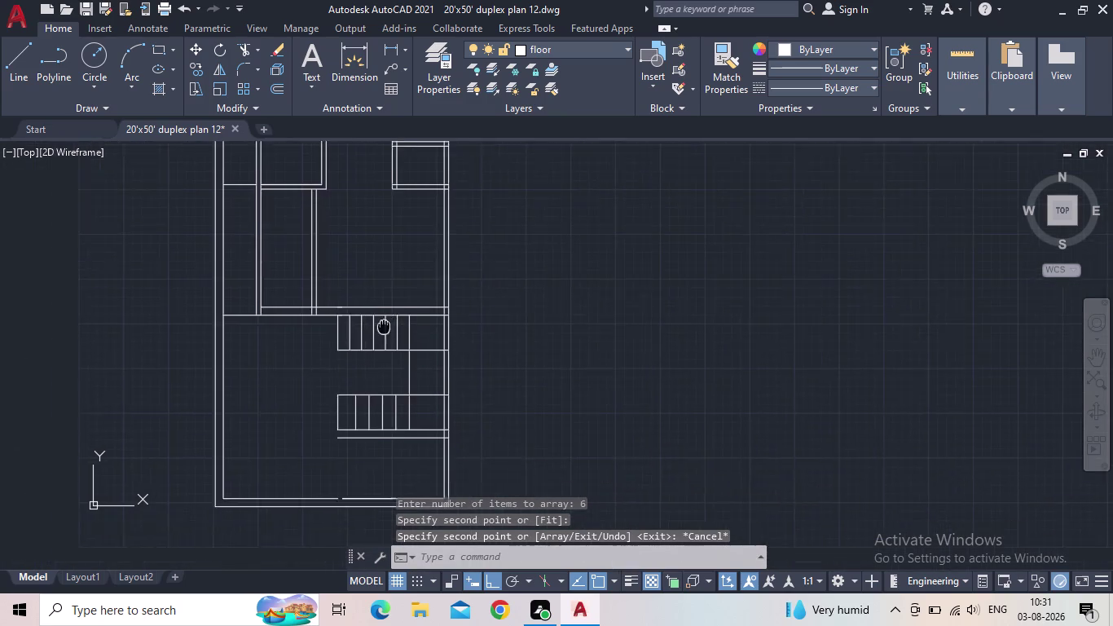
middle_drag(385, 326, 385, 325)
scroll(up, 3)
Window-select and delete the five arrayed vertical tread lines in the lower flight.
scroll(down, 3)
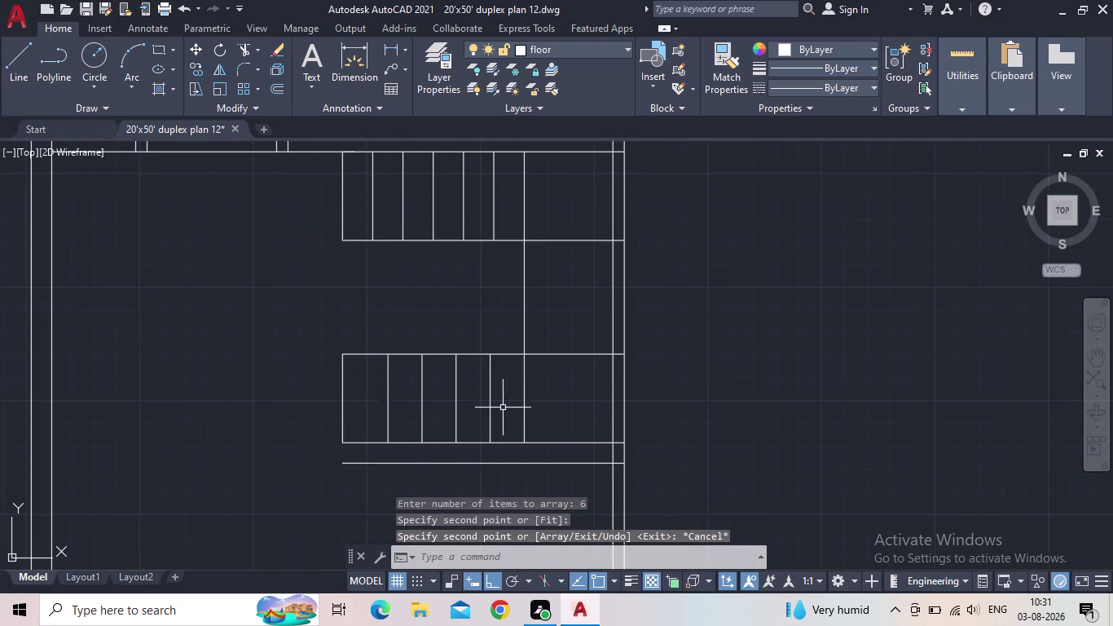
click(504, 408)
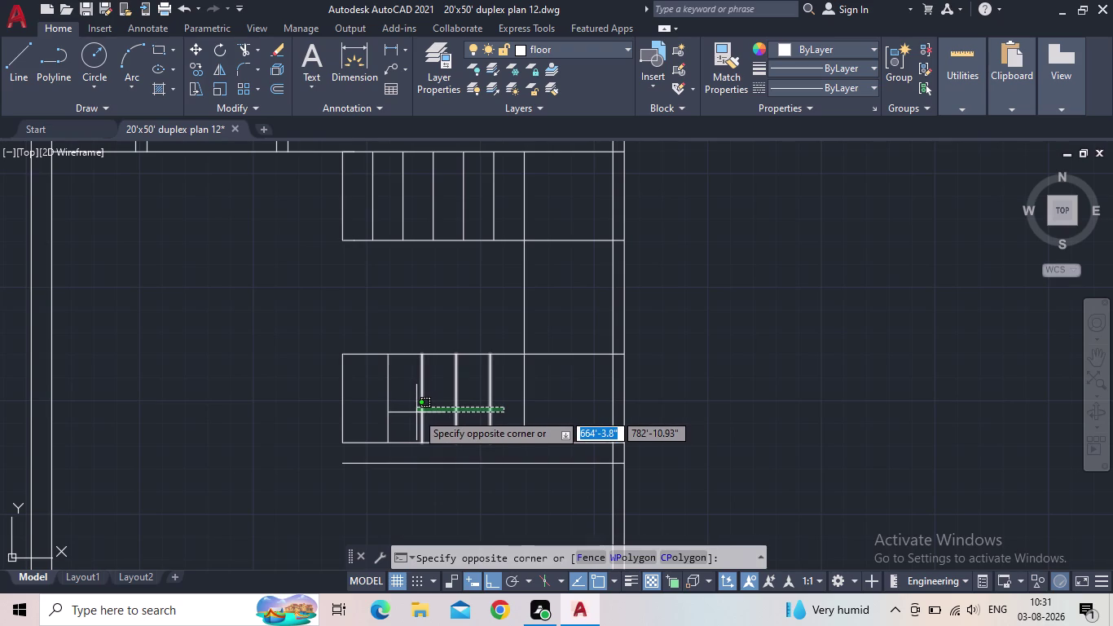
click(366, 405)
key(Escape)
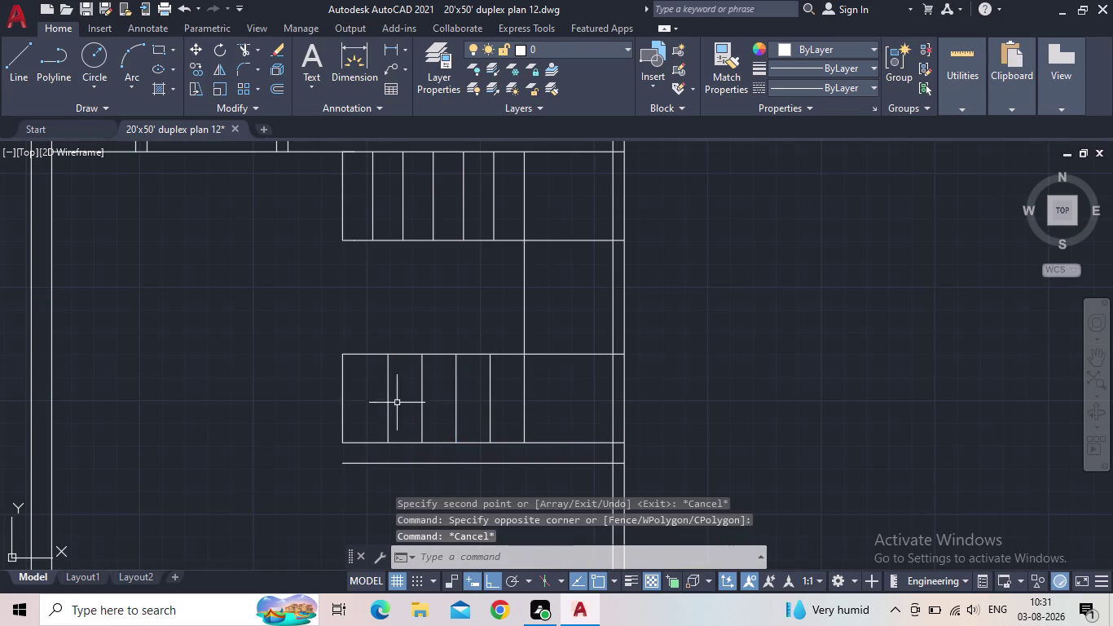
drag(506, 400, 486, 401)
click(335, 386)
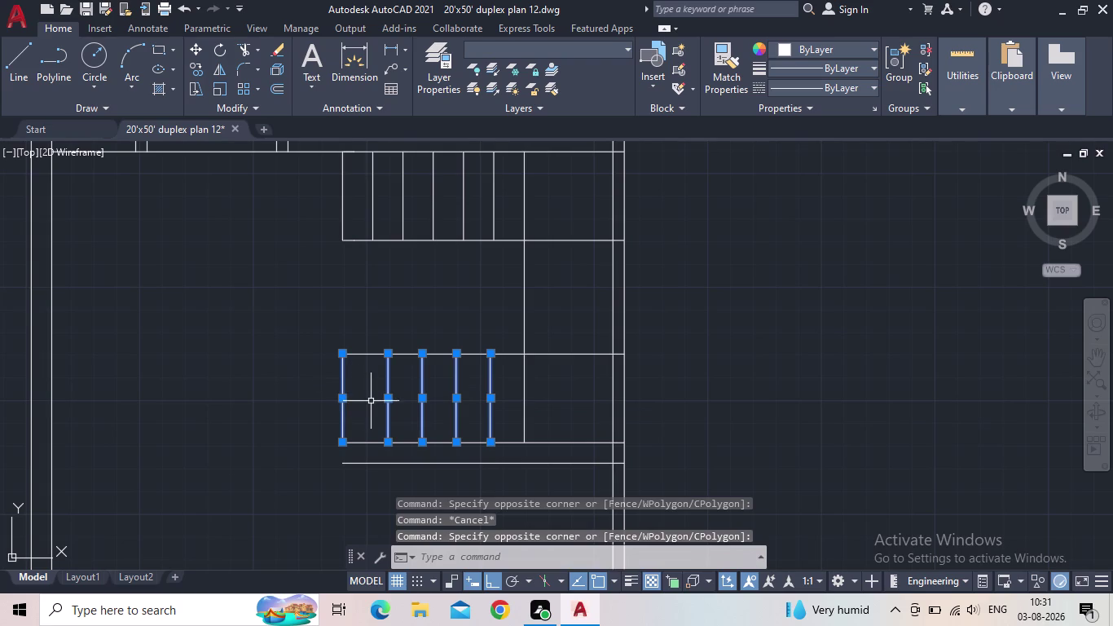
key(Escape)
drag(493, 404, 476, 404)
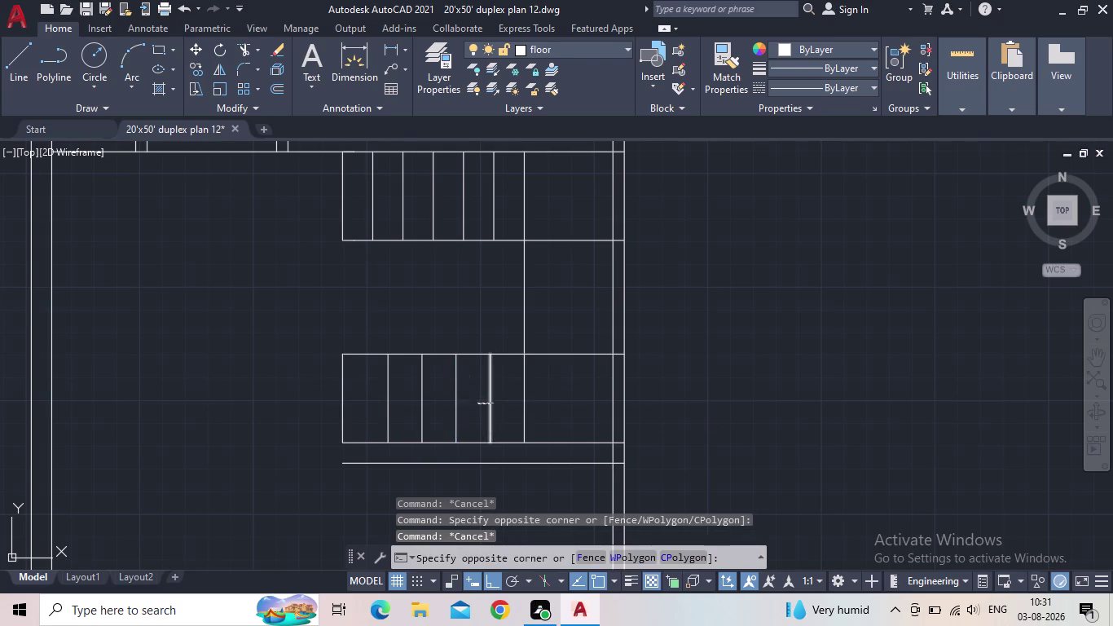
click(322, 403)
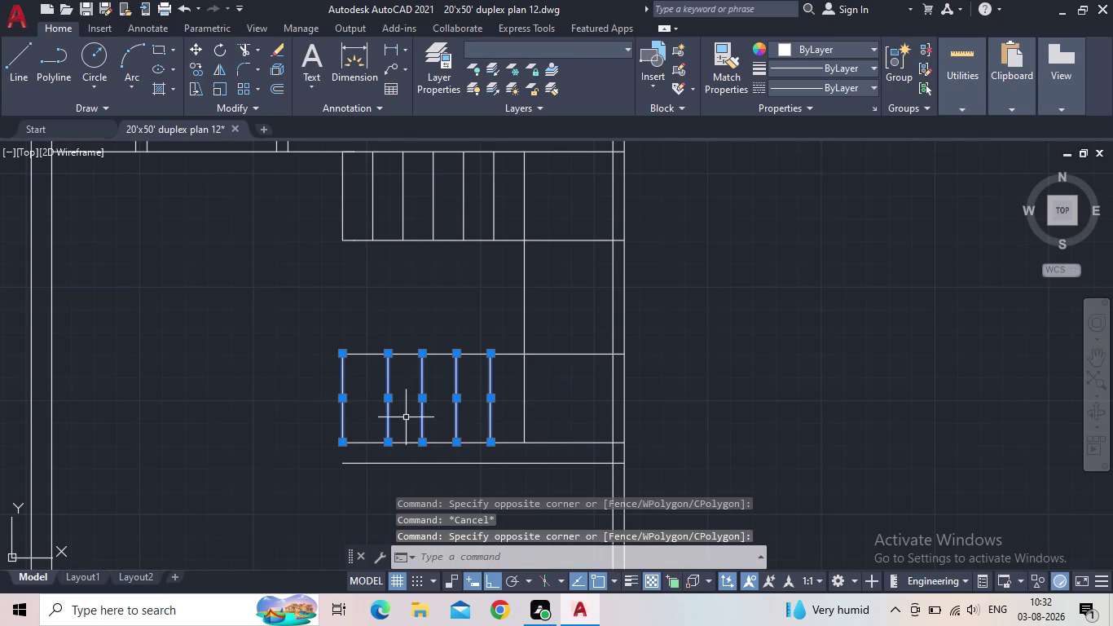
key(Delete)
Mirror the six upper tread lines across a horizontal line, keeping the originals.
key(m)
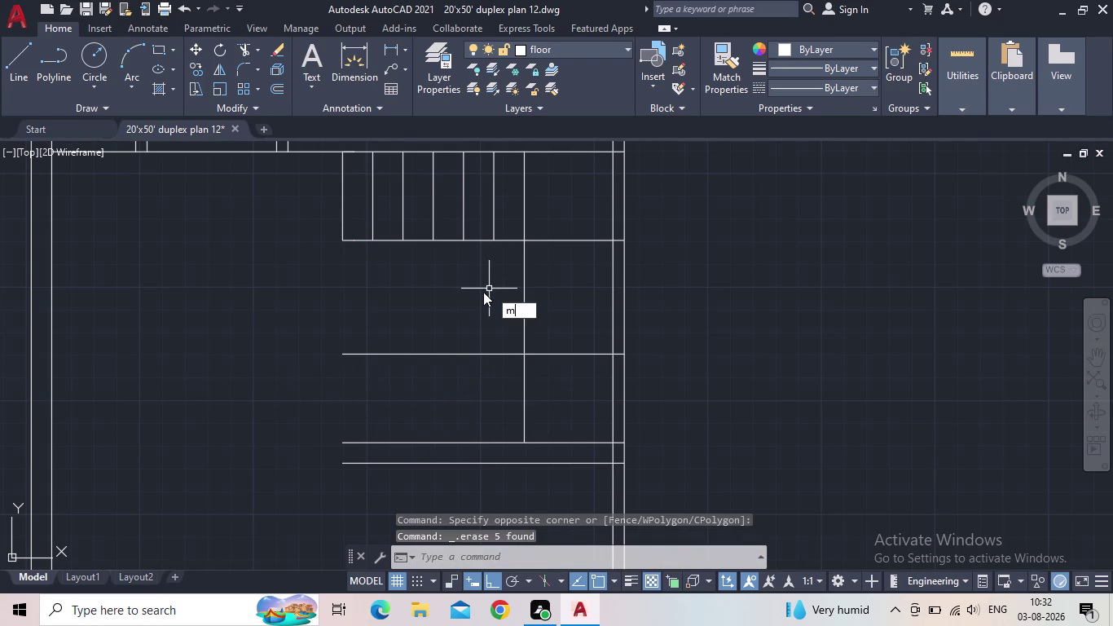
key(i)
key(Return)
drag(506, 209, 492, 211)
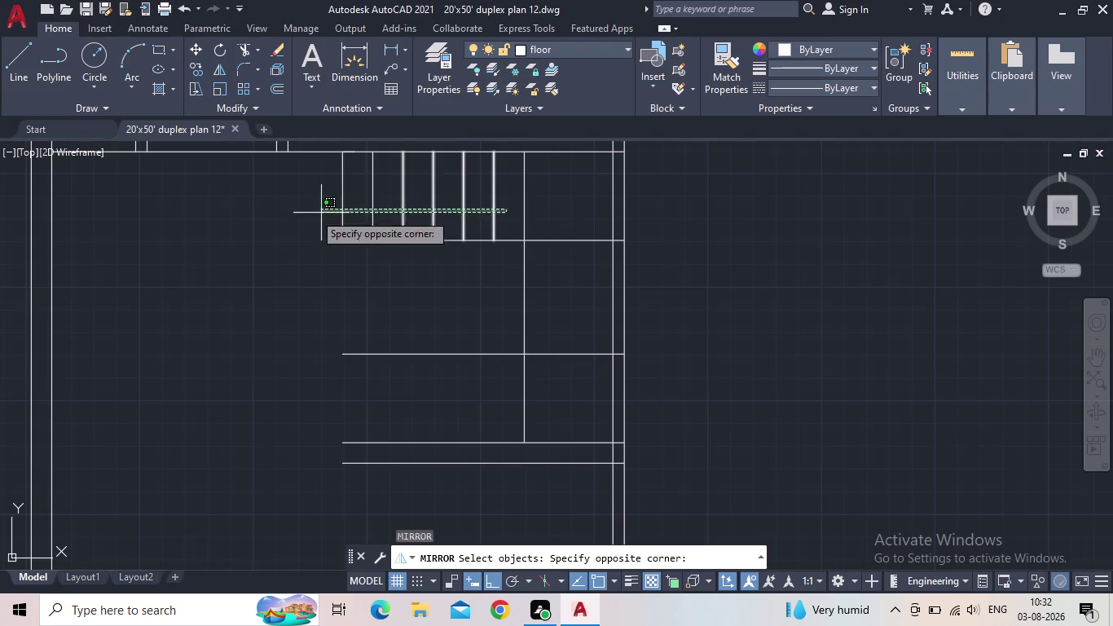
click(273, 208)
key(space)
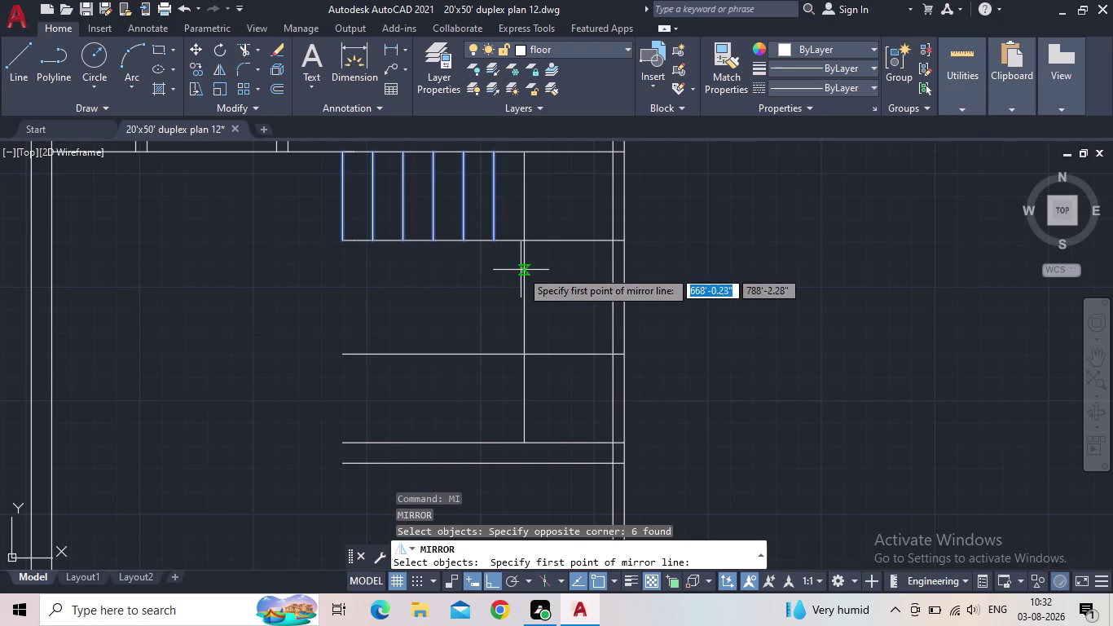
click(522, 299)
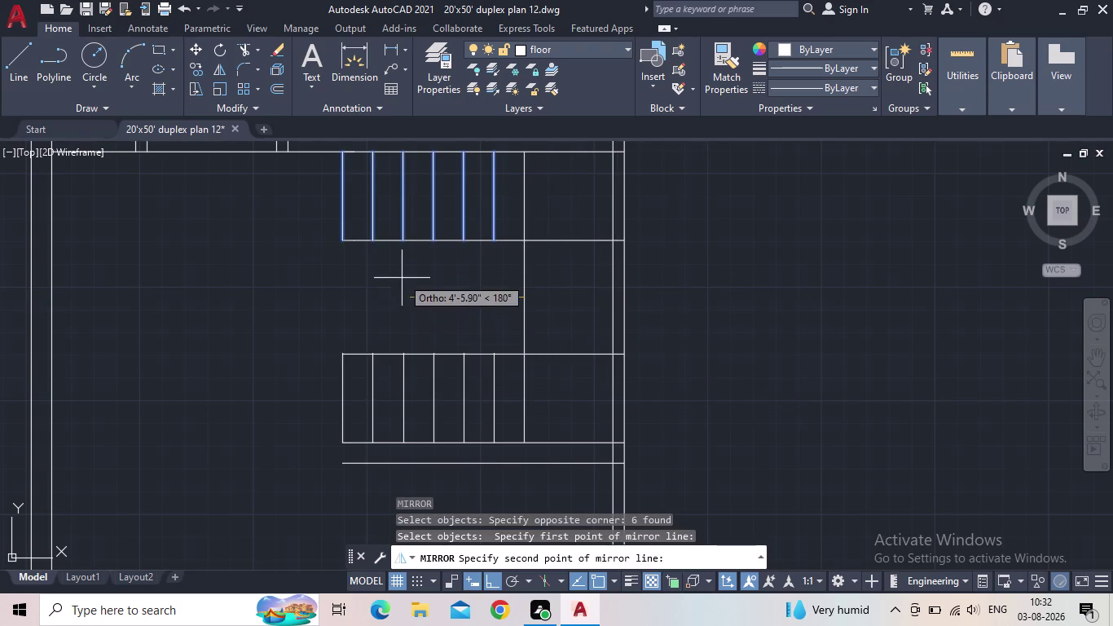
click(174, 277)
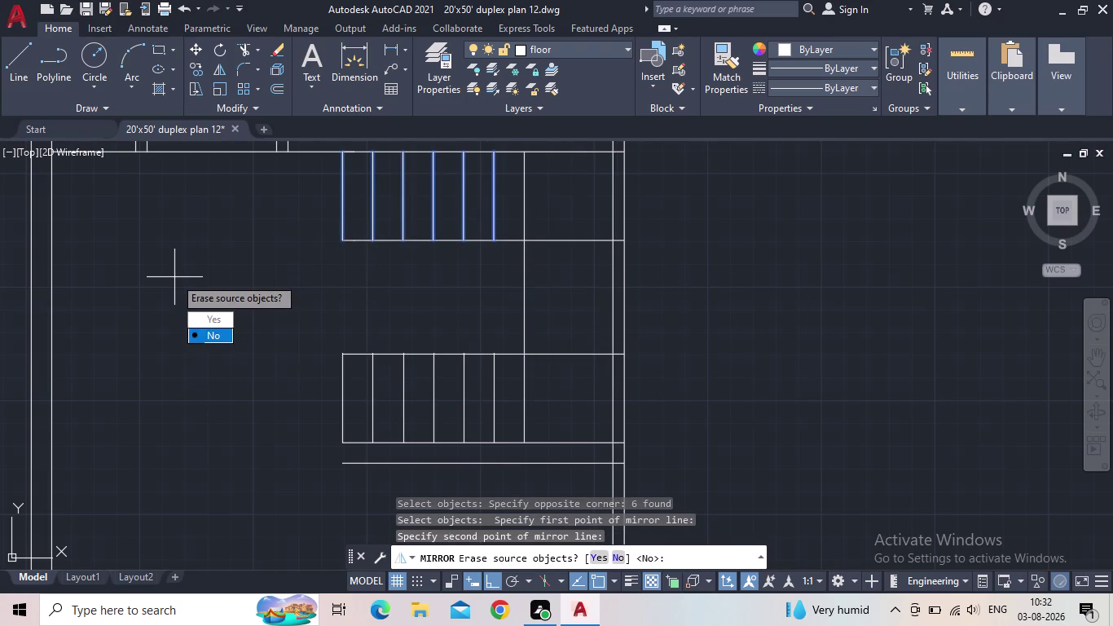
click(223, 336)
scroll(down, 3)
key(Escape)
Save the drawing.
middle_click(285, 295)
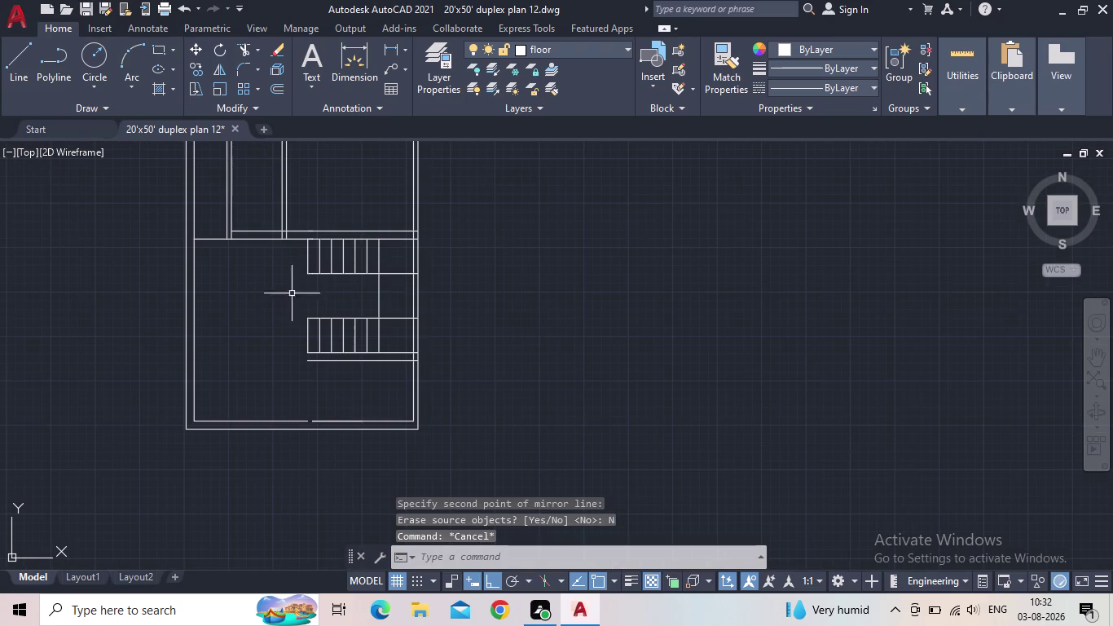
scroll(up, 3)
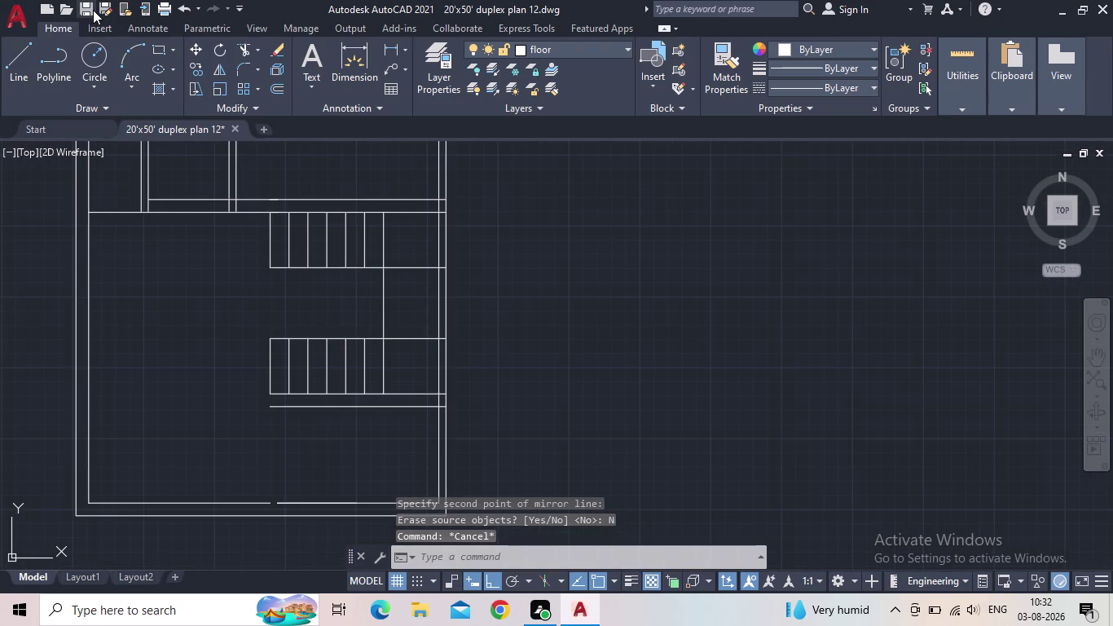
click(90, 10)
middle_drag(215, 282, 242, 339)
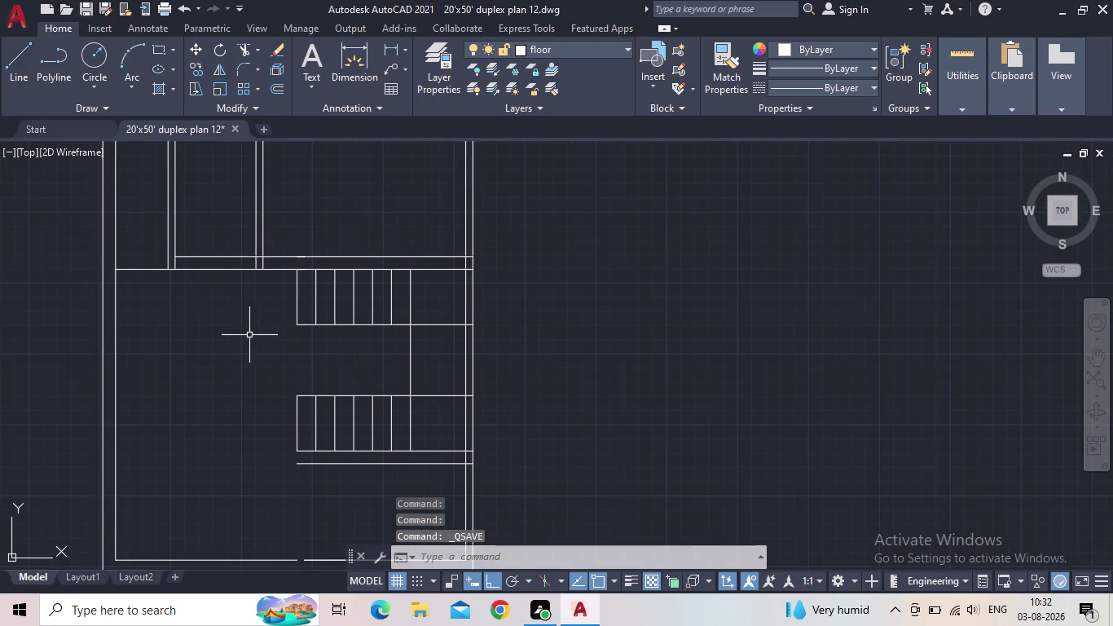
Select the upper treads, the landing line and the lower flight treads.
click(438, 304)
click(265, 289)
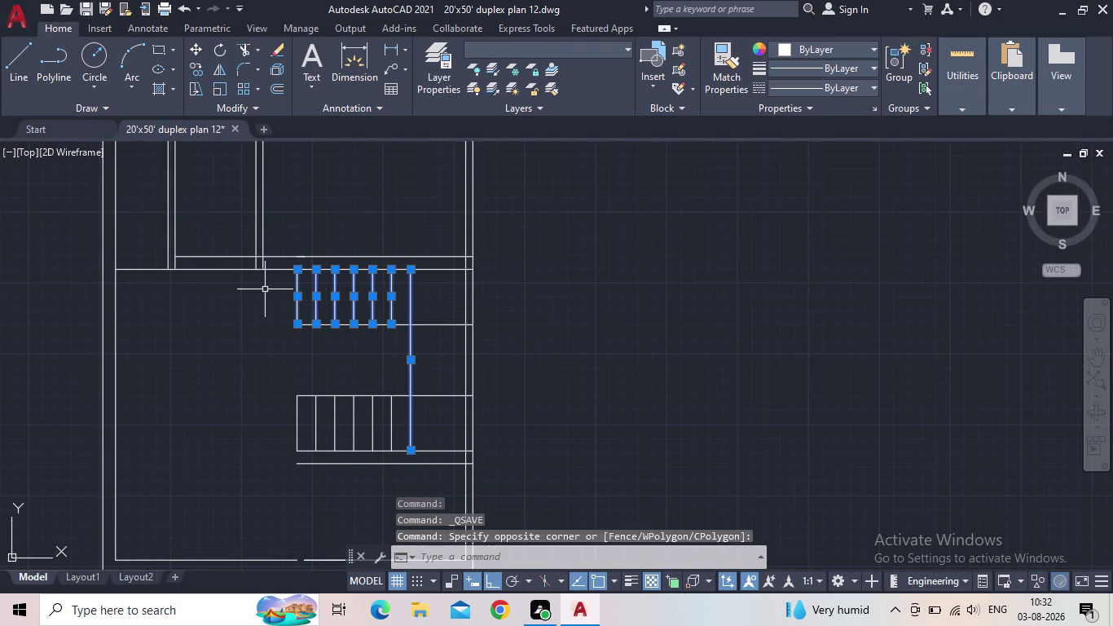
drag(400, 429, 383, 426)
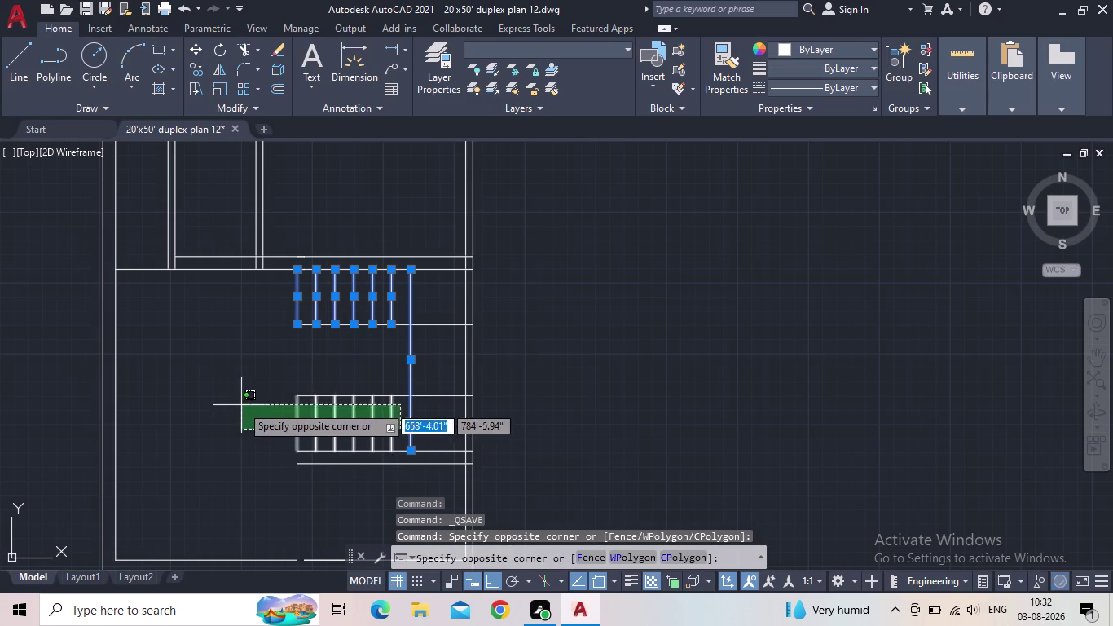
click(241, 405)
scroll(up, 3)
scroll(up, 3)
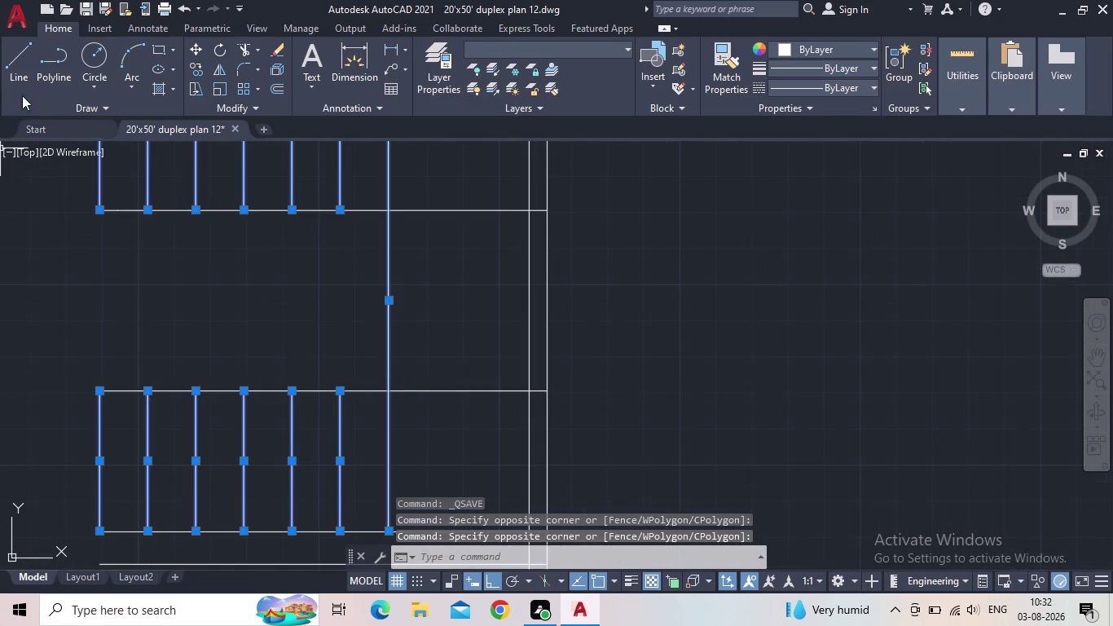
Make 'stair' the current layer from the layer list.
click(430, 80)
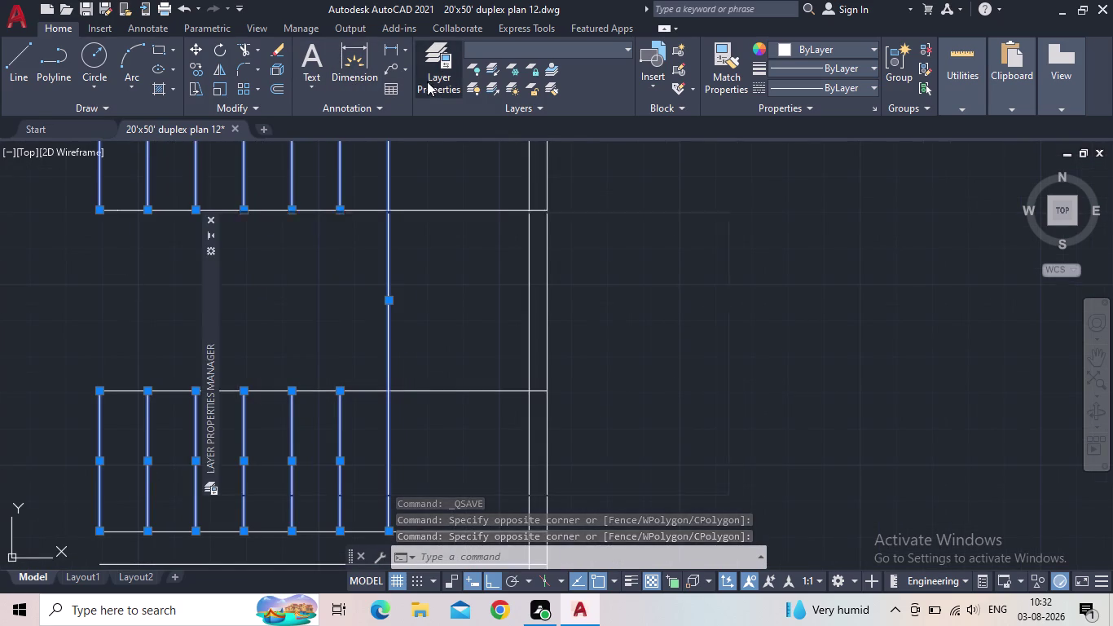
click(307, 359)
click(309, 354)
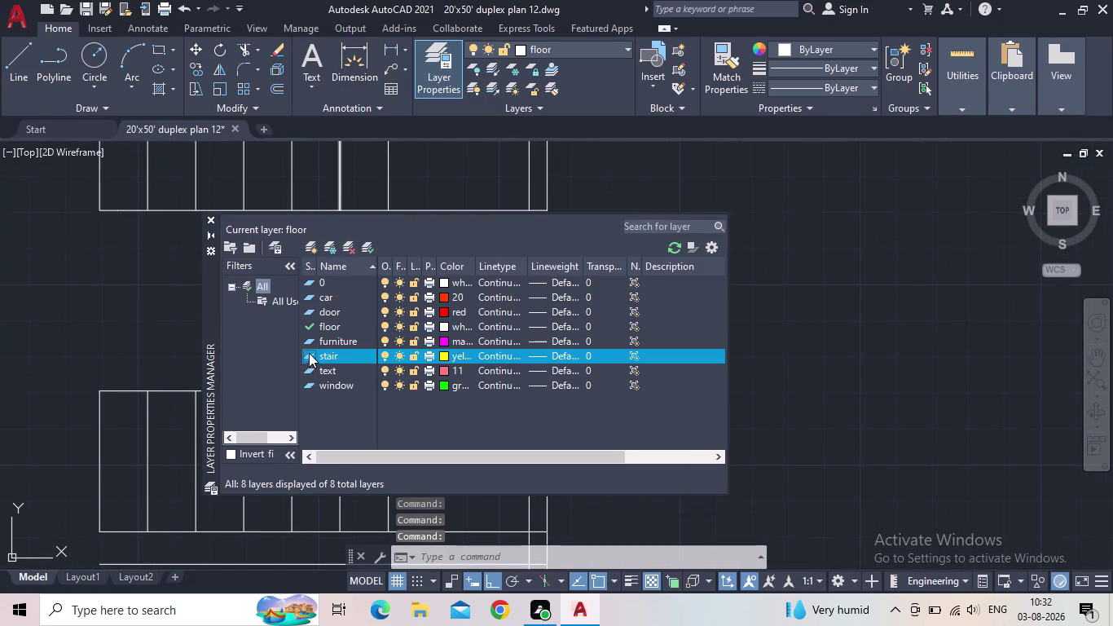
double_click(305, 355)
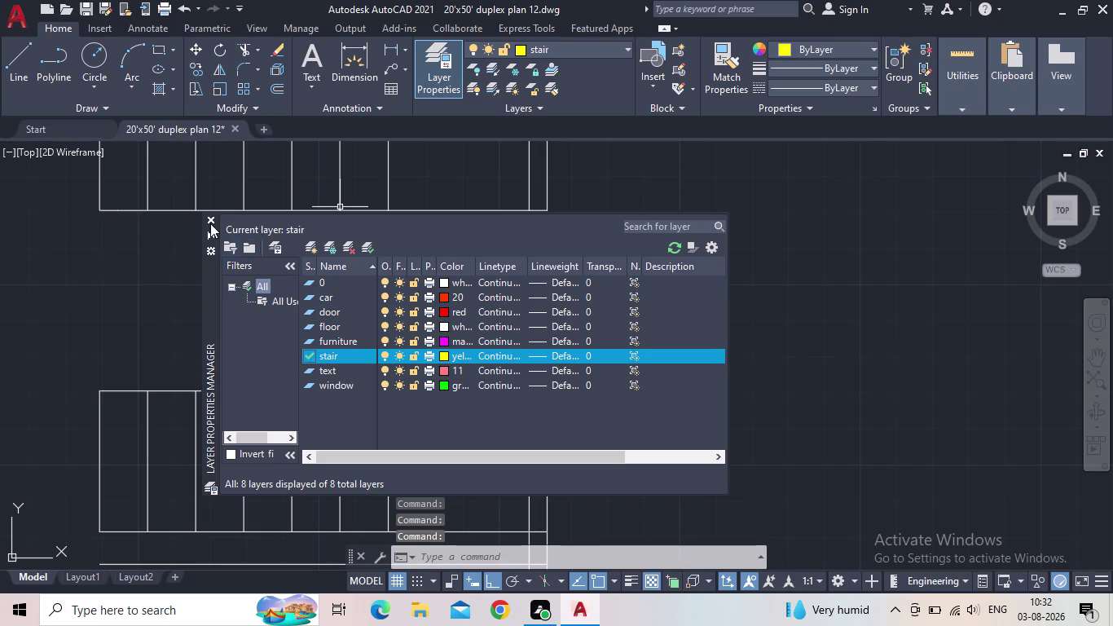
click(210, 219)
click(547, 47)
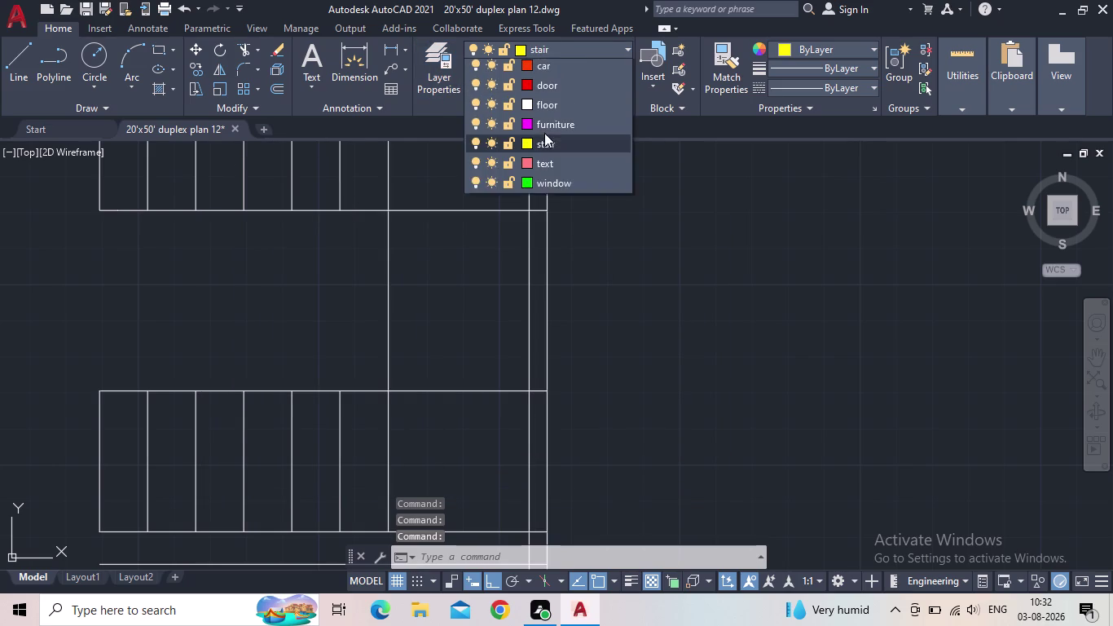
click(537, 169)
Reselect both flights' stair lines and assign them to the yellow stair layer.
scroll(down, 3)
middle_click(452, 288)
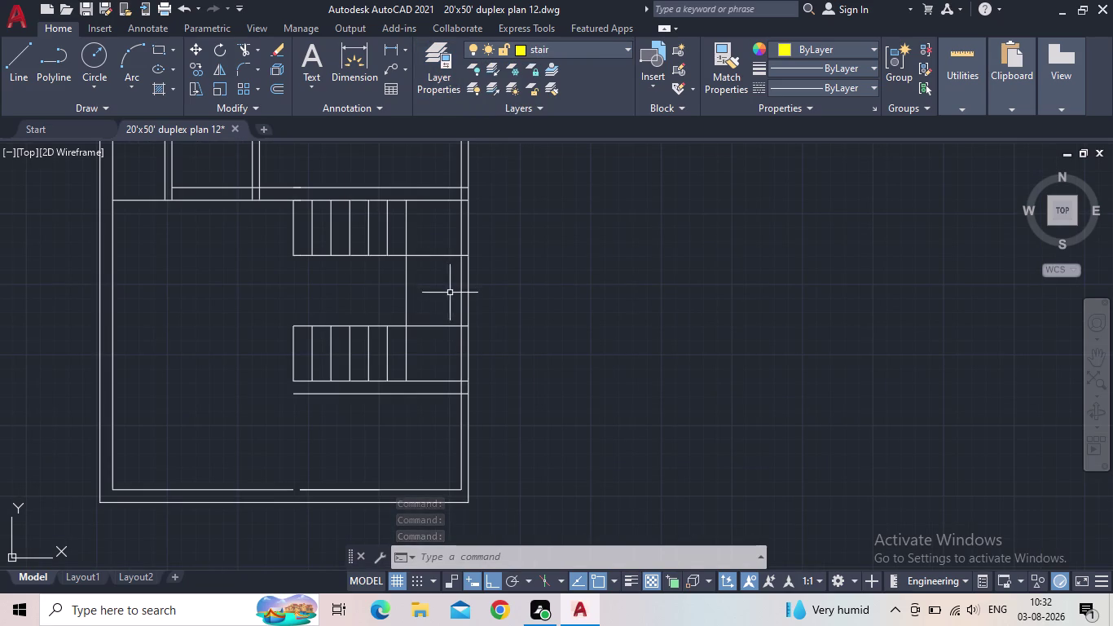
drag(431, 344, 424, 348)
click(245, 343)
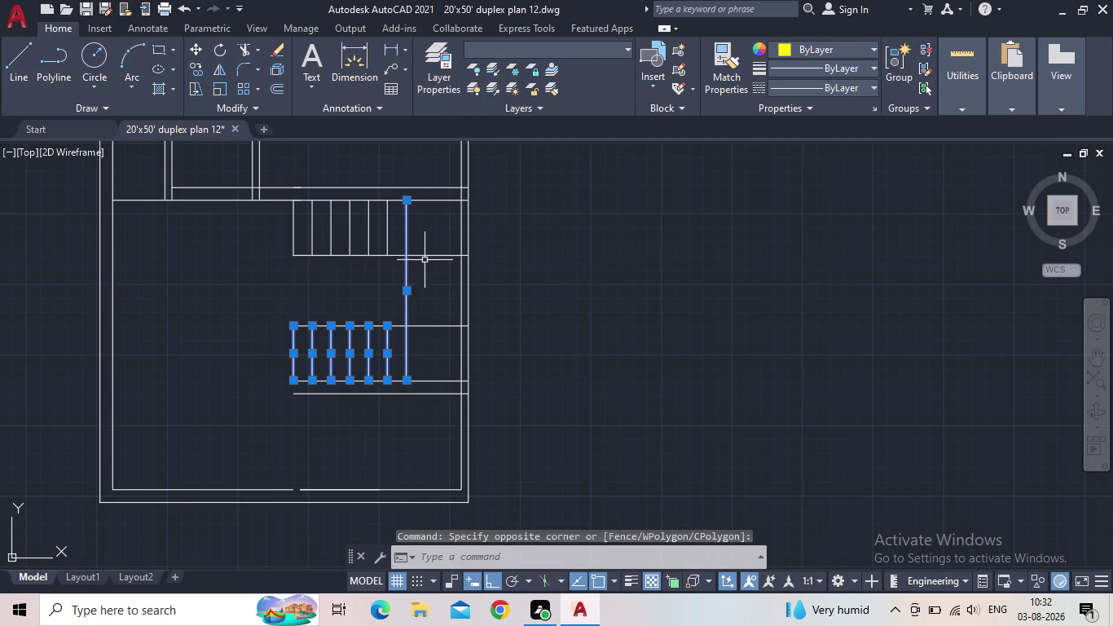
click(393, 229)
click(266, 228)
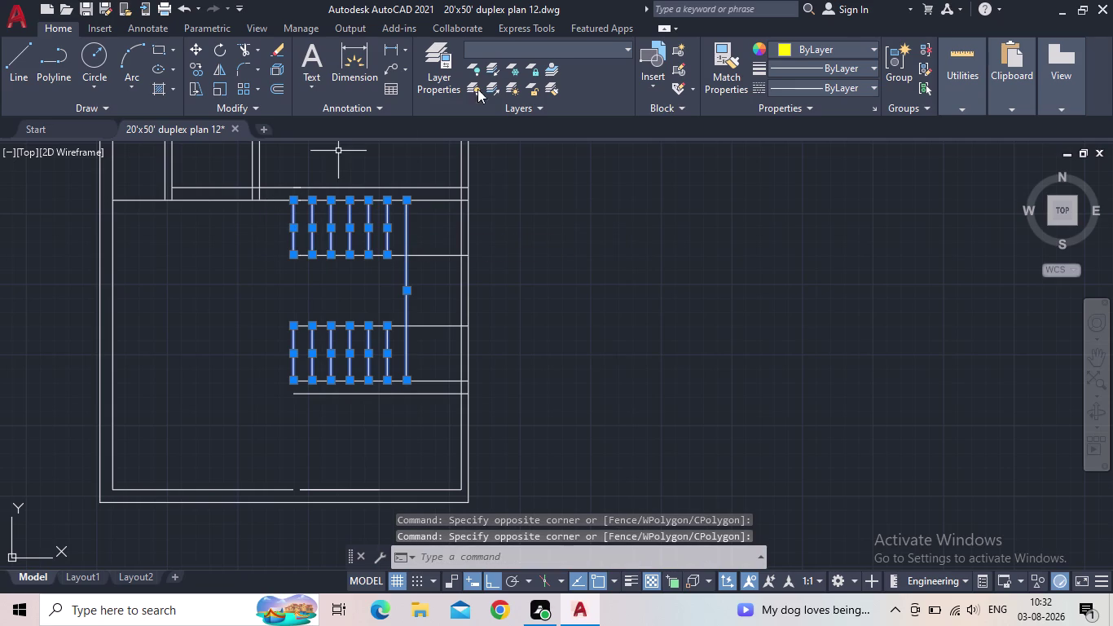
click(551, 47)
click(529, 167)
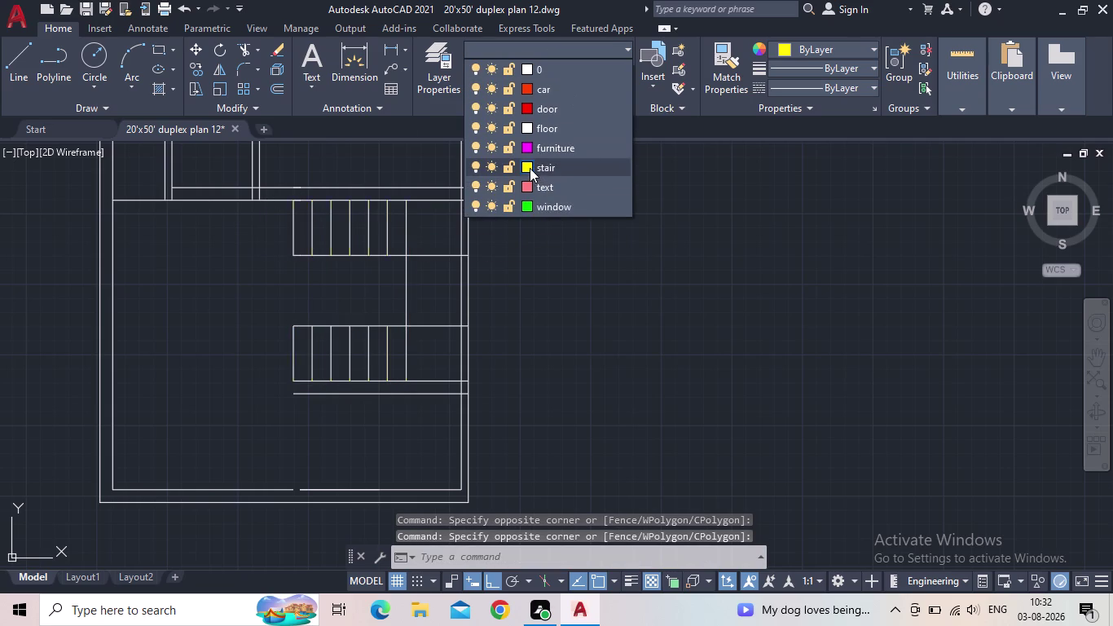
click(789, 427)
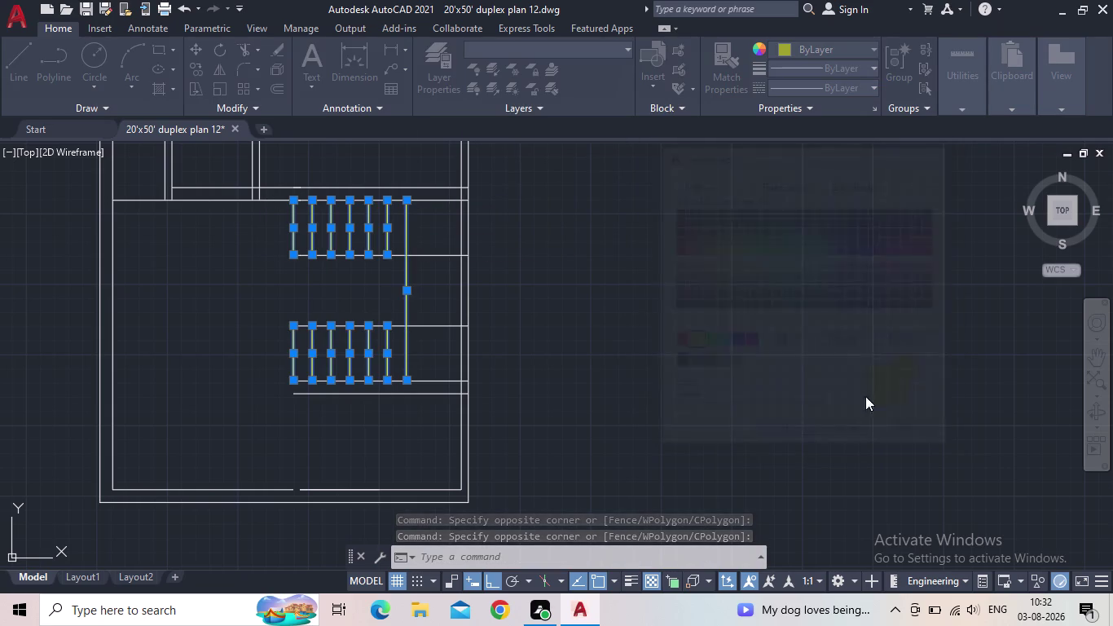
key(Escape)
scroll(down, 3)
middle_drag(487, 277, 679, 325)
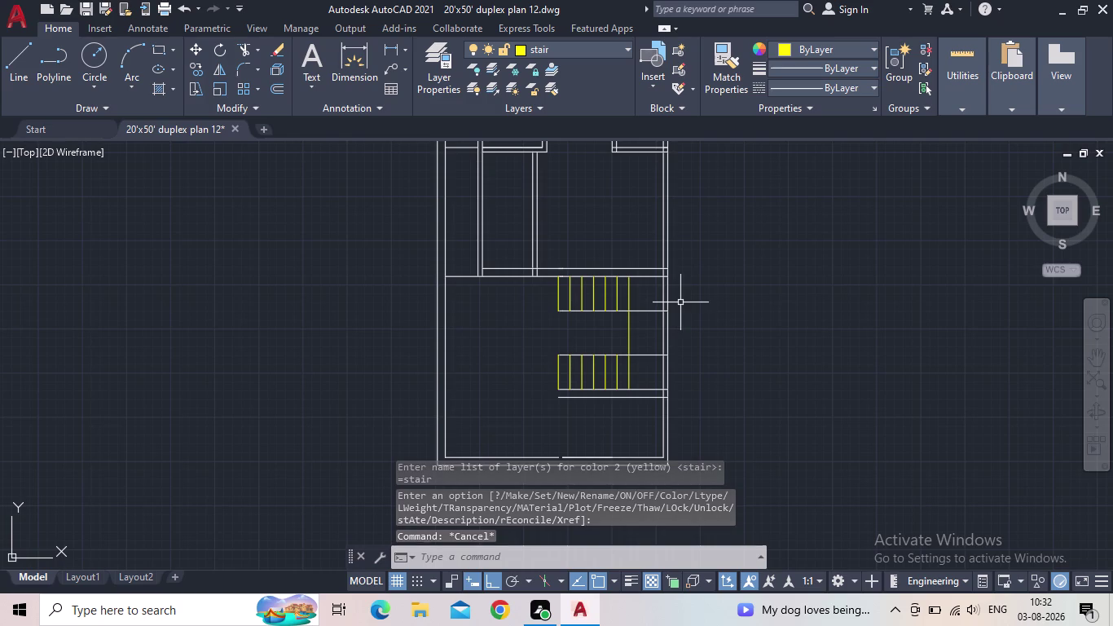
Trim the first white line stubs beside the right wall with TR.
middle_drag(678, 300, 627, 270)
scroll(up, 3)
click(596, 355)
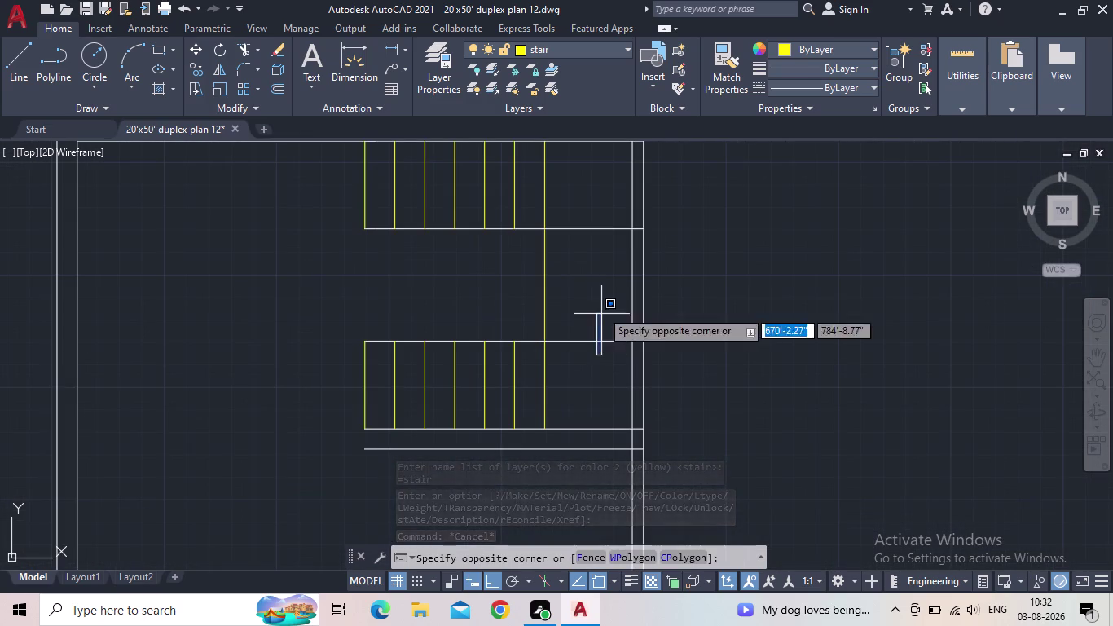
key(Escape)
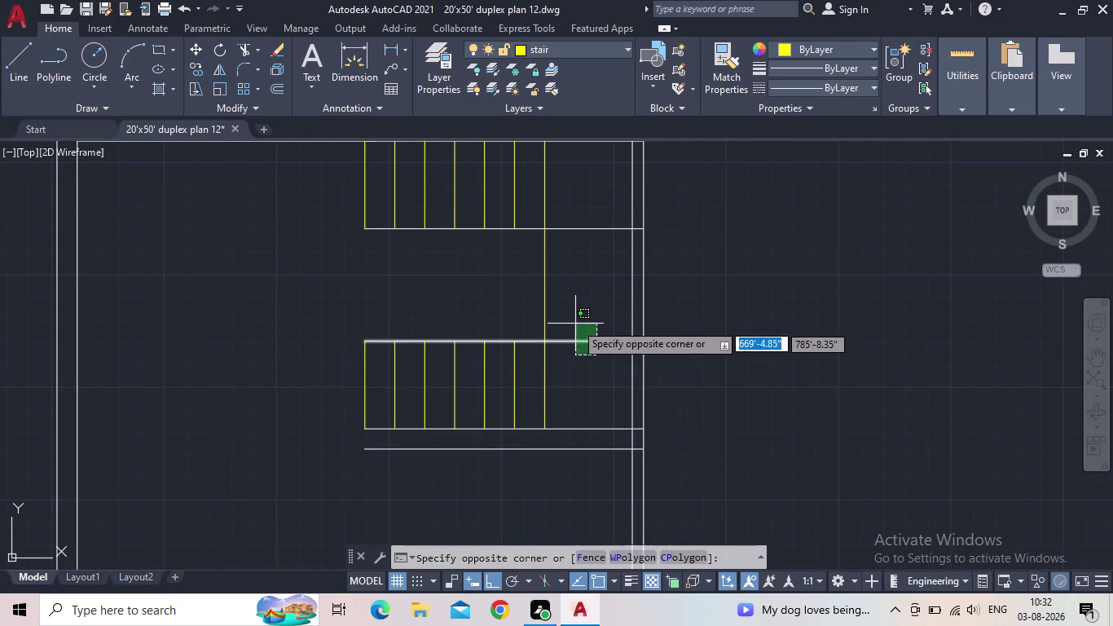
text(tr)
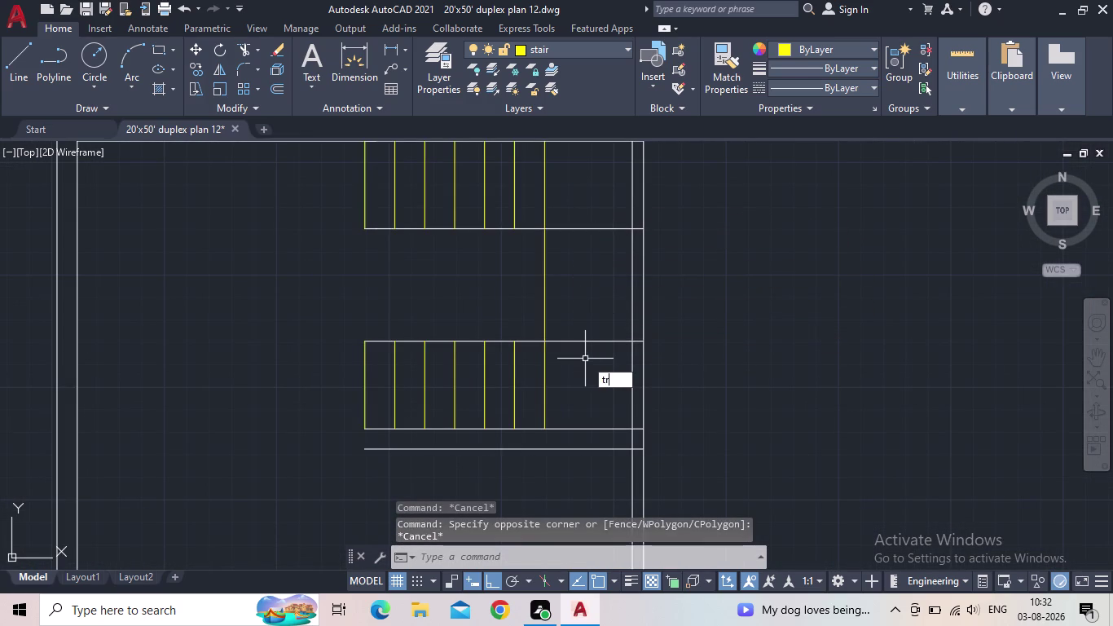
key(space)
drag(585, 358, 585, 347)
click(584, 339)
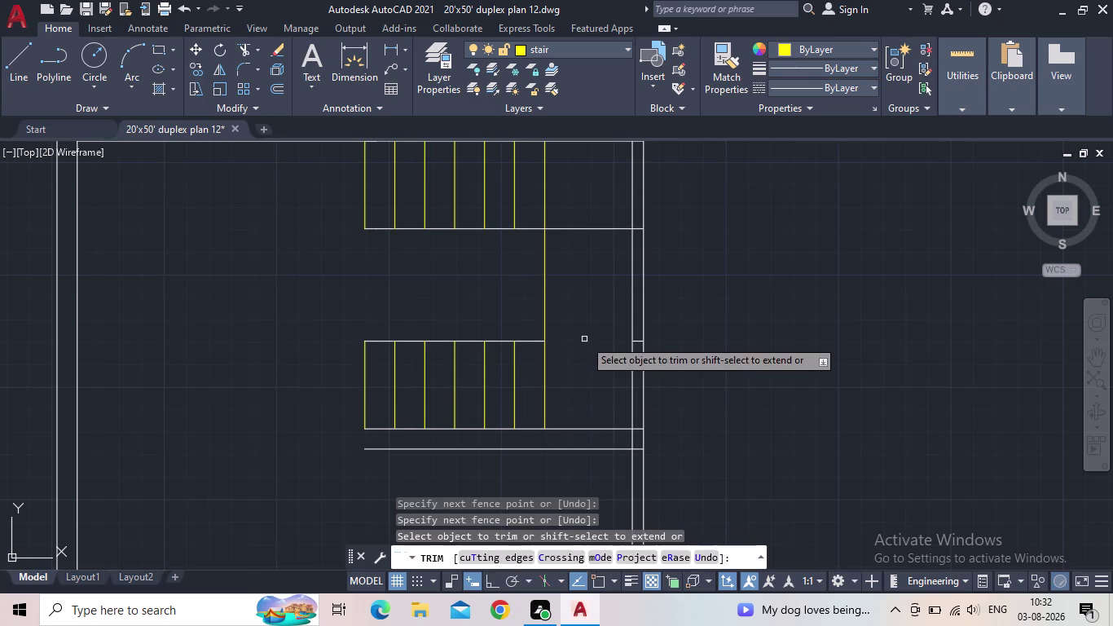
click(587, 252)
click(590, 212)
Trim the remaining short segments by the wall and near the landing.
scroll(up, 3)
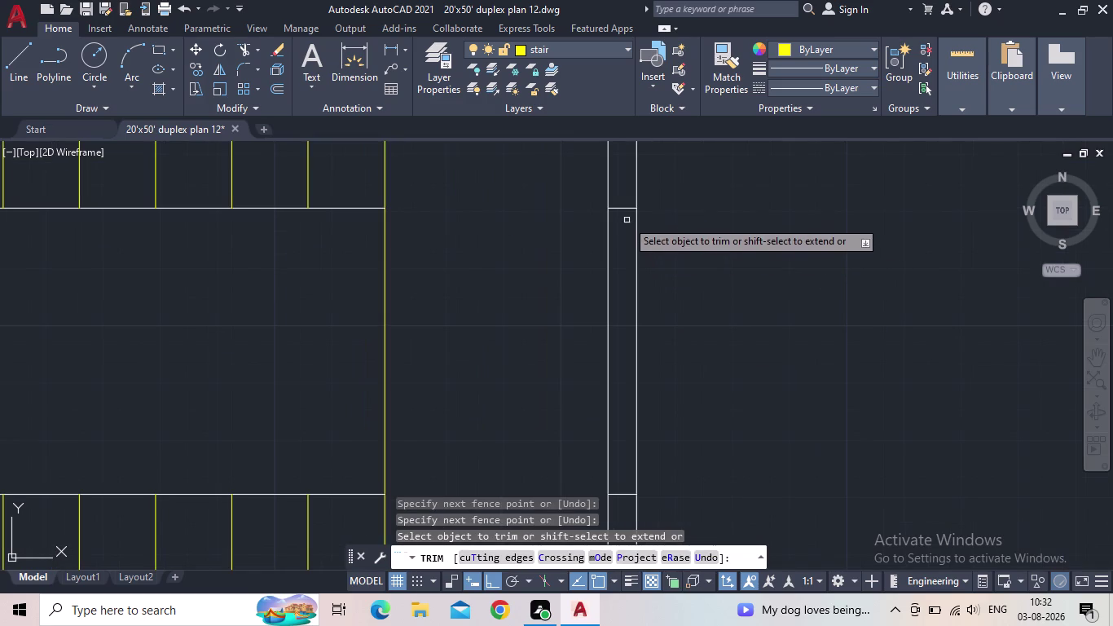
click(627, 219)
click(625, 201)
scroll(down, 3)
middle_drag(616, 311, 629, 255)
scroll(up, 3)
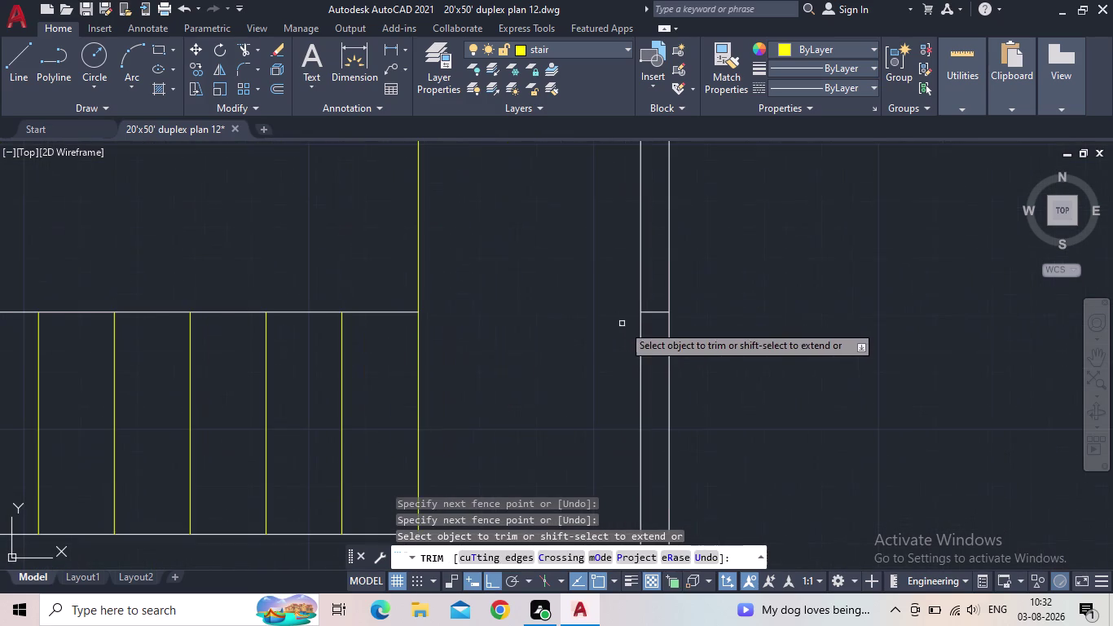
click(658, 317)
click(656, 303)
scroll(down, 3)
scroll(down, 3)
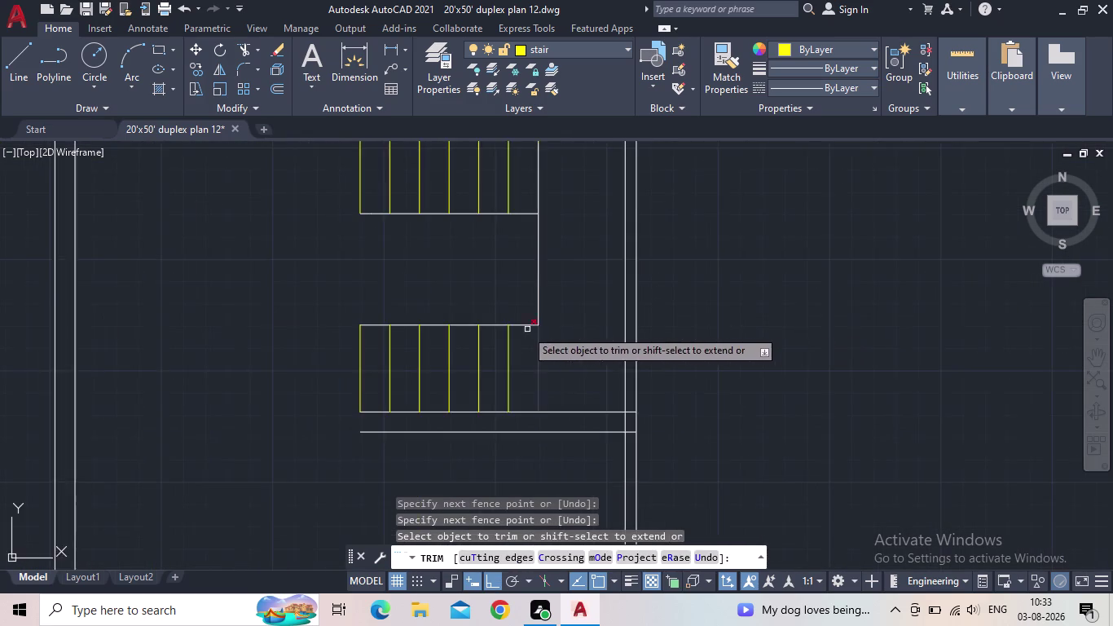
key(Escape)
click(24, 59)
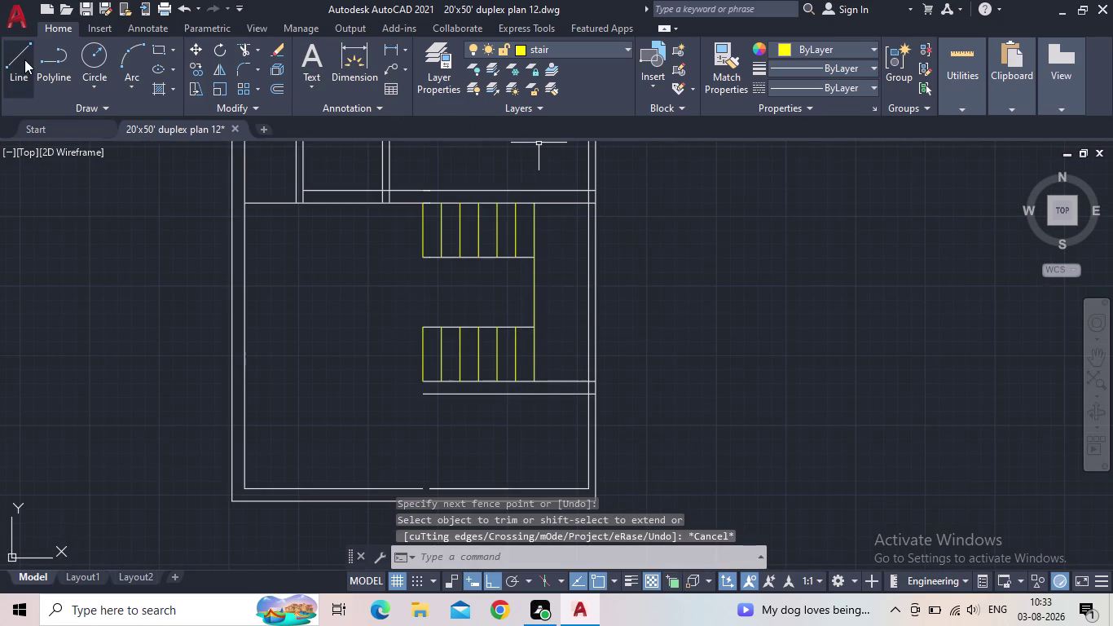
Draw a yellow line from the upper landing corner to the wall.
click(533, 326)
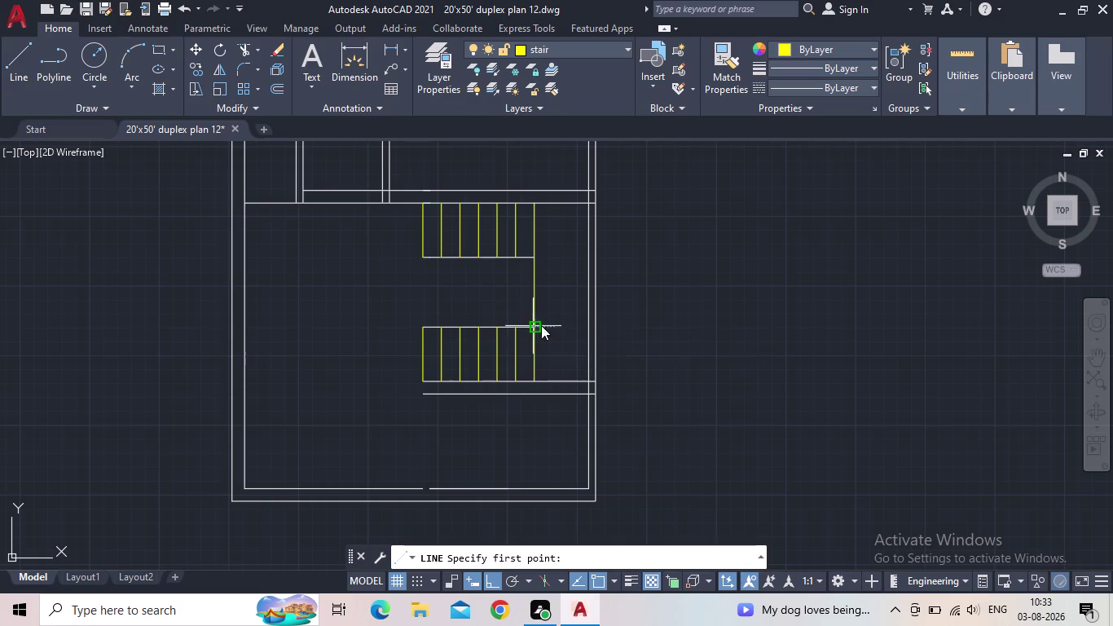
scroll(up, 3)
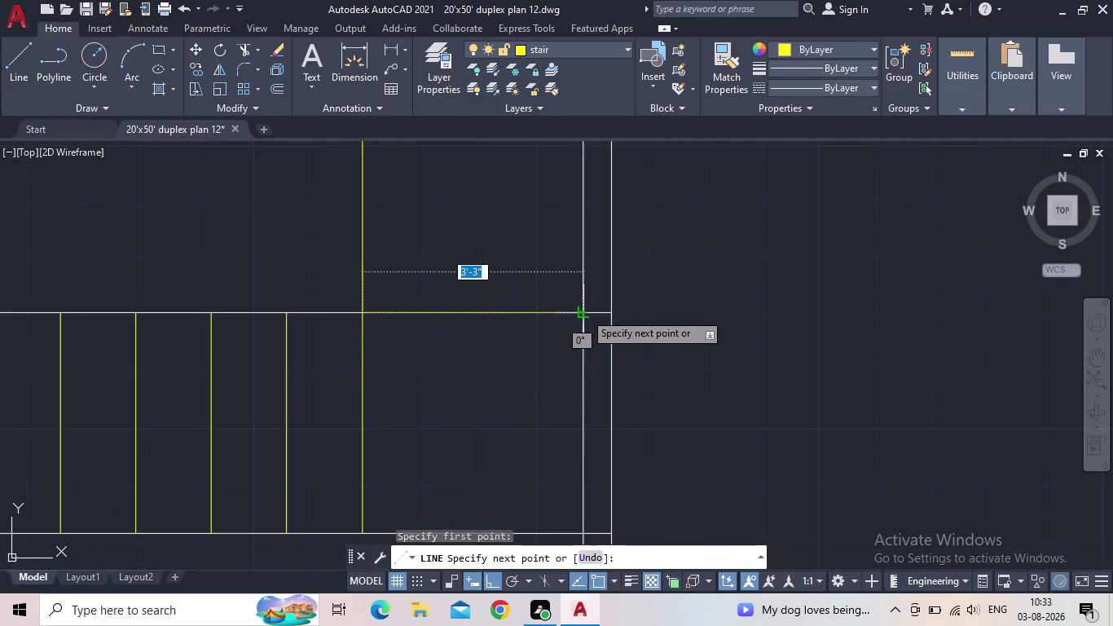
click(584, 312)
key(Escape)
key(space)
scroll(down, 3)
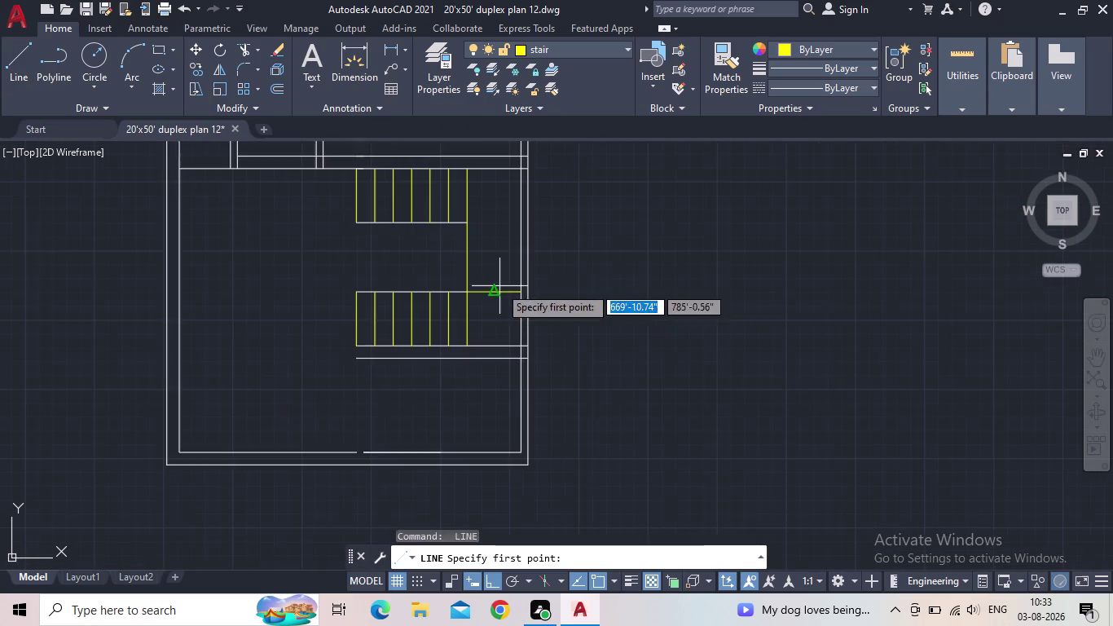
middle_drag(480, 245, 471, 377)
scroll(up, 3)
key(space)
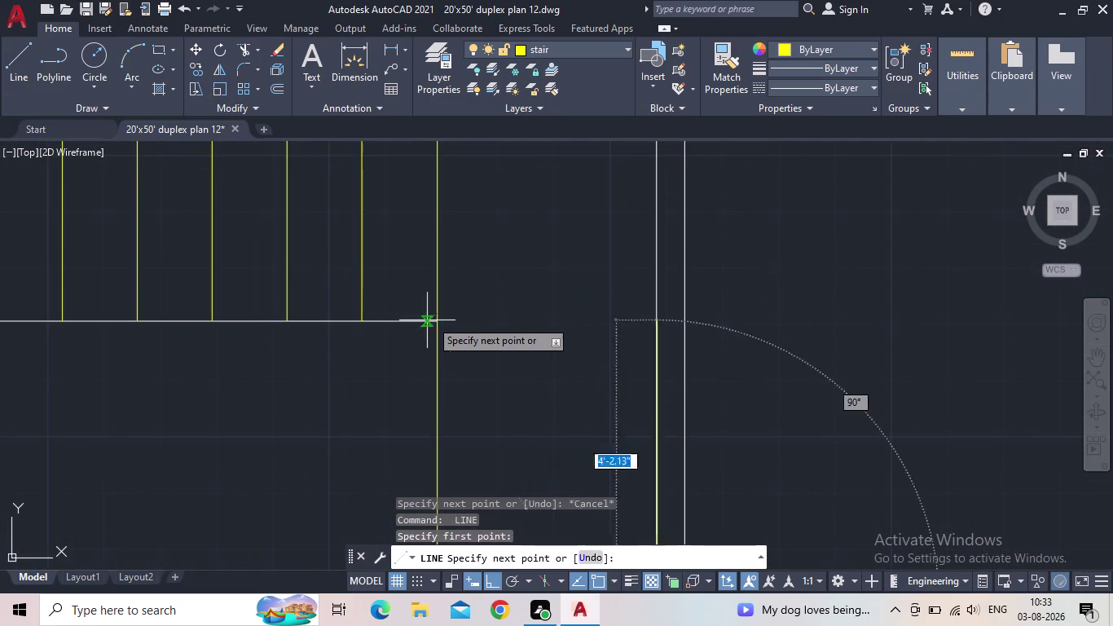
key(Escape)
Draw a second line from the lower landing corner to the right wall.
key(space)
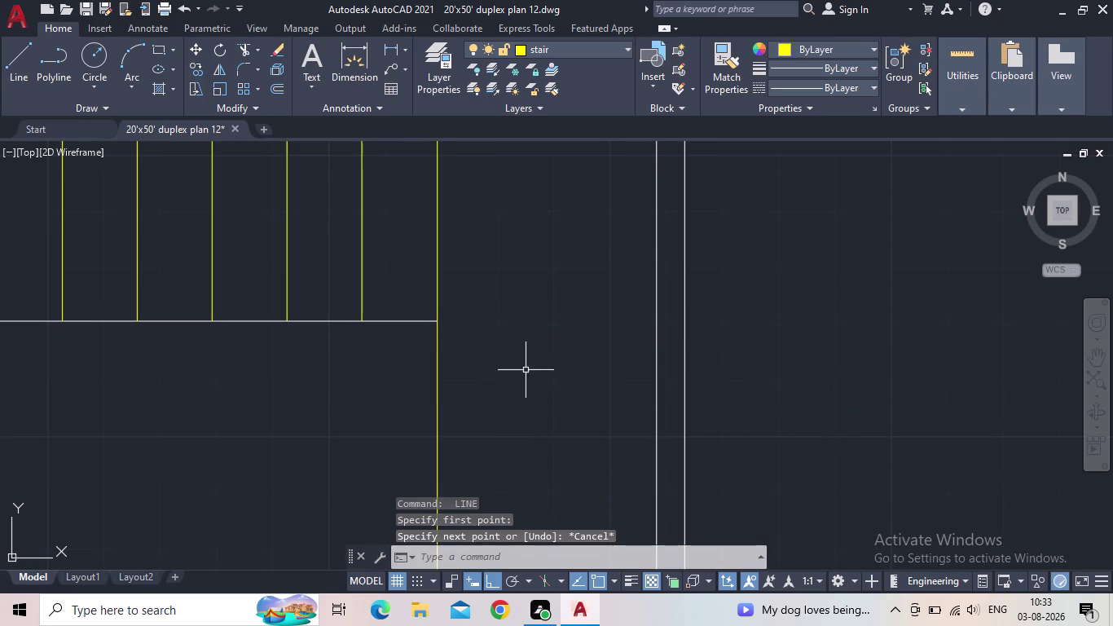
click(433, 322)
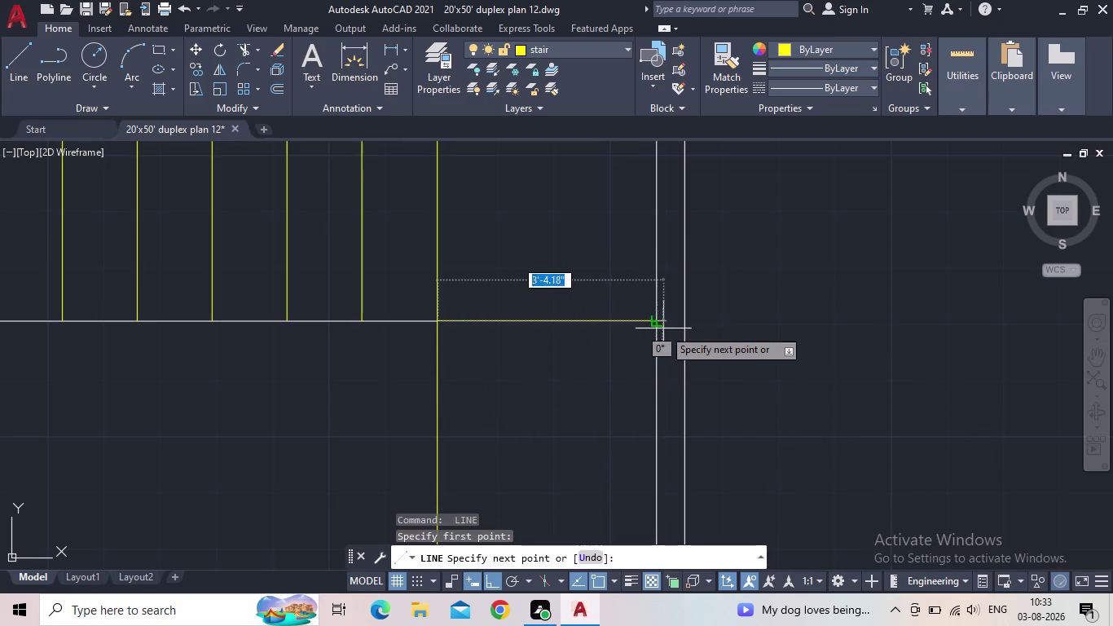
click(652, 321)
key(Escape)
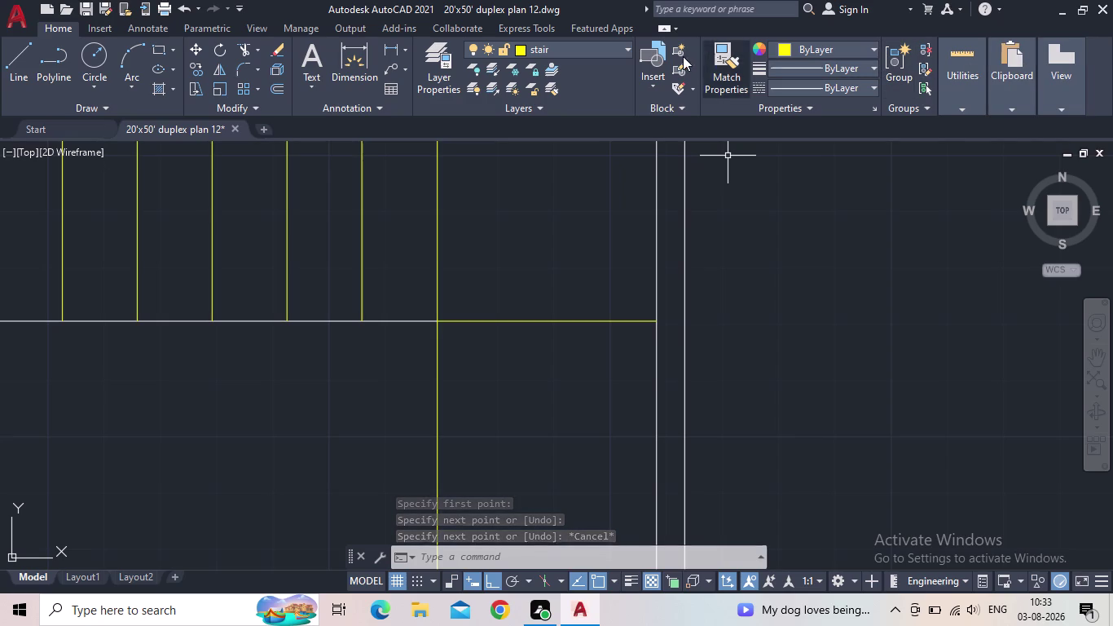
scroll(down, 3)
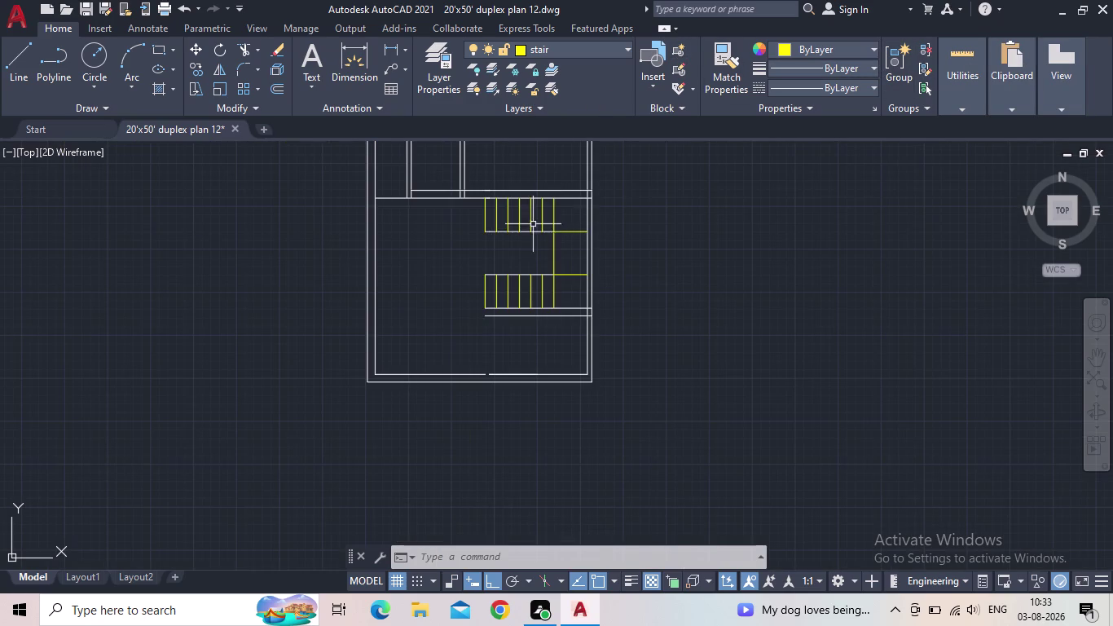
scroll(up, 3)
middle_drag(566, 244, 494, 268)
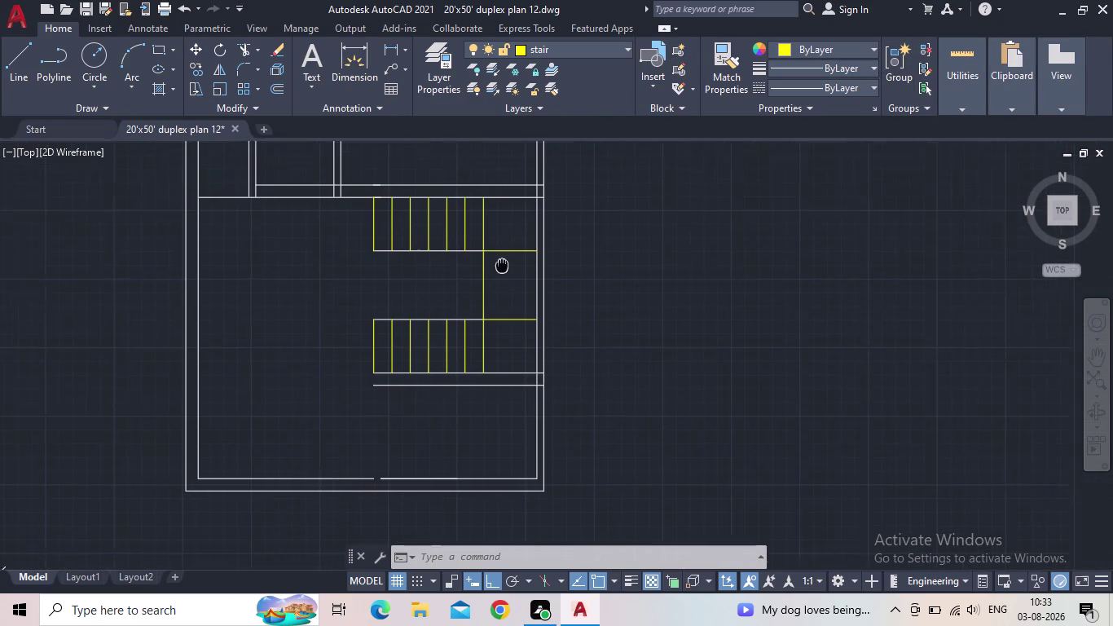
middle_drag(494, 269, 484, 271)
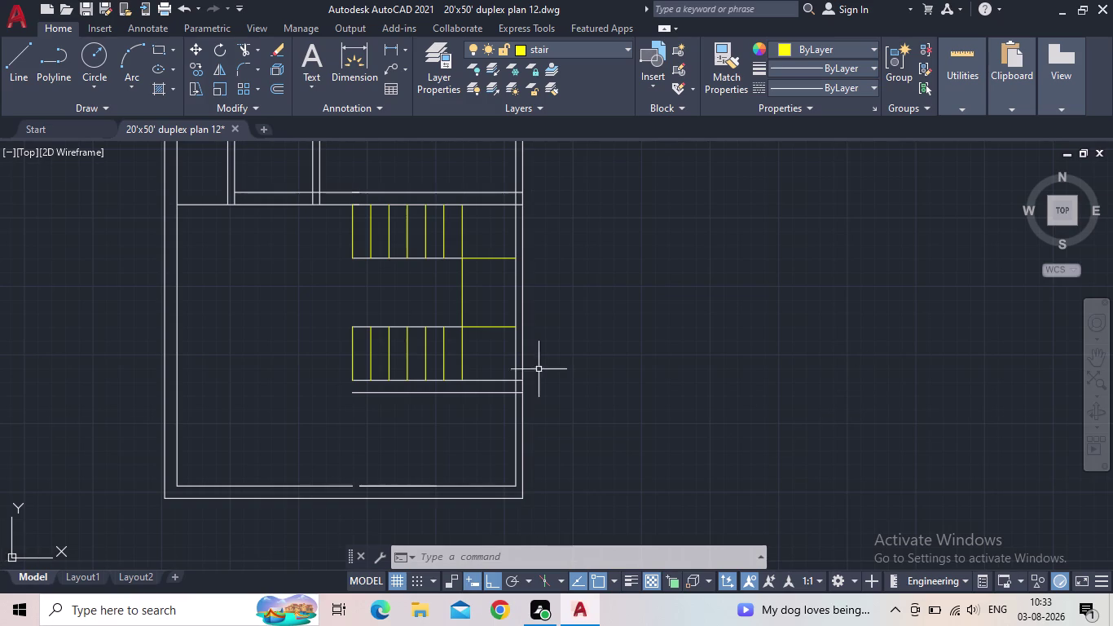
scroll(up, 3)
middle_drag(494, 319, 352, 374)
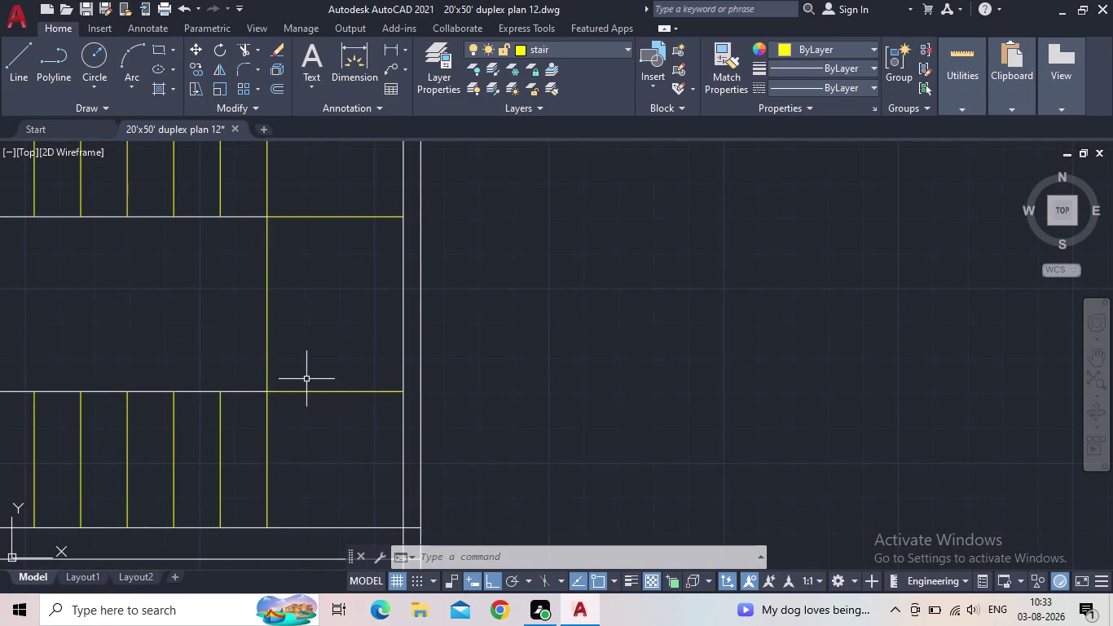
click(306, 379)
text(co)
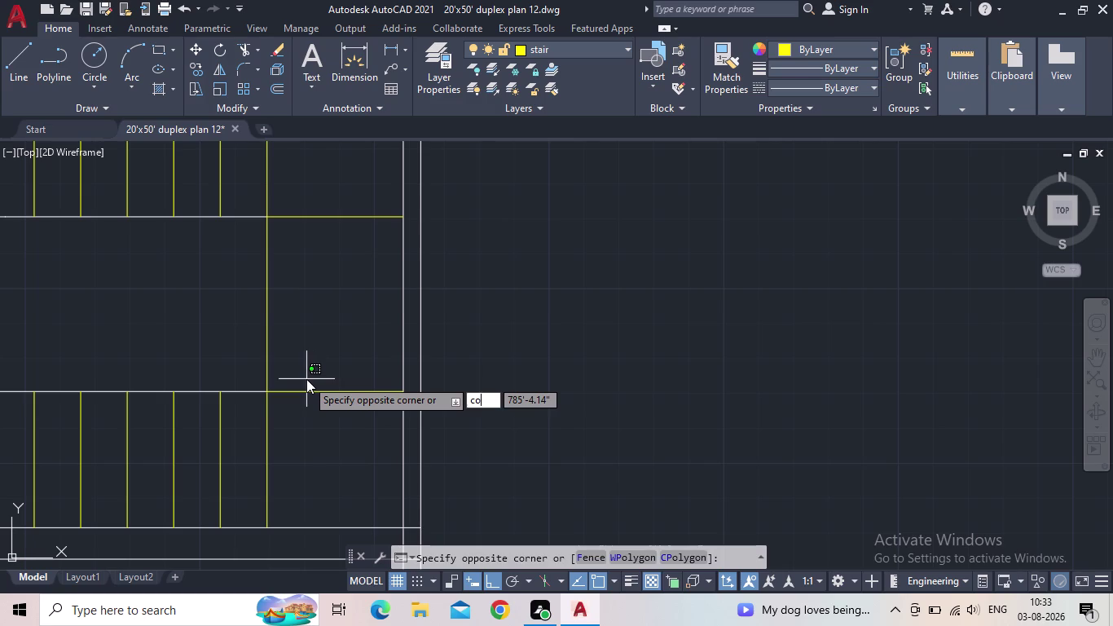
Array-copy the landing's bottom line into six evenly spaced tread lines upward.
key(space)
click(323, 404)
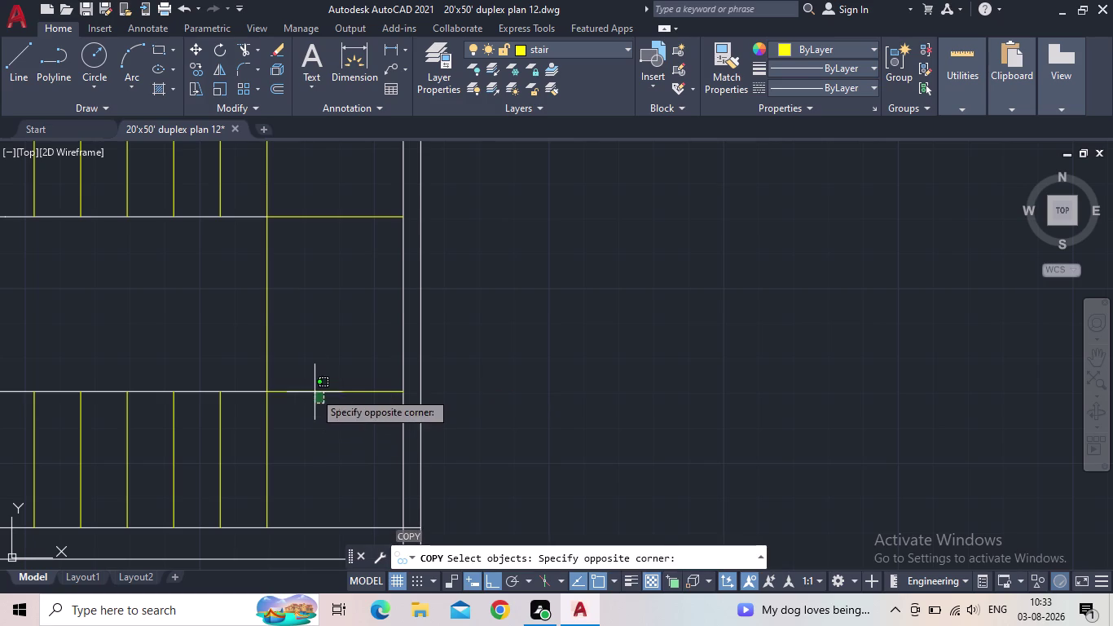
click(312, 380)
key(space)
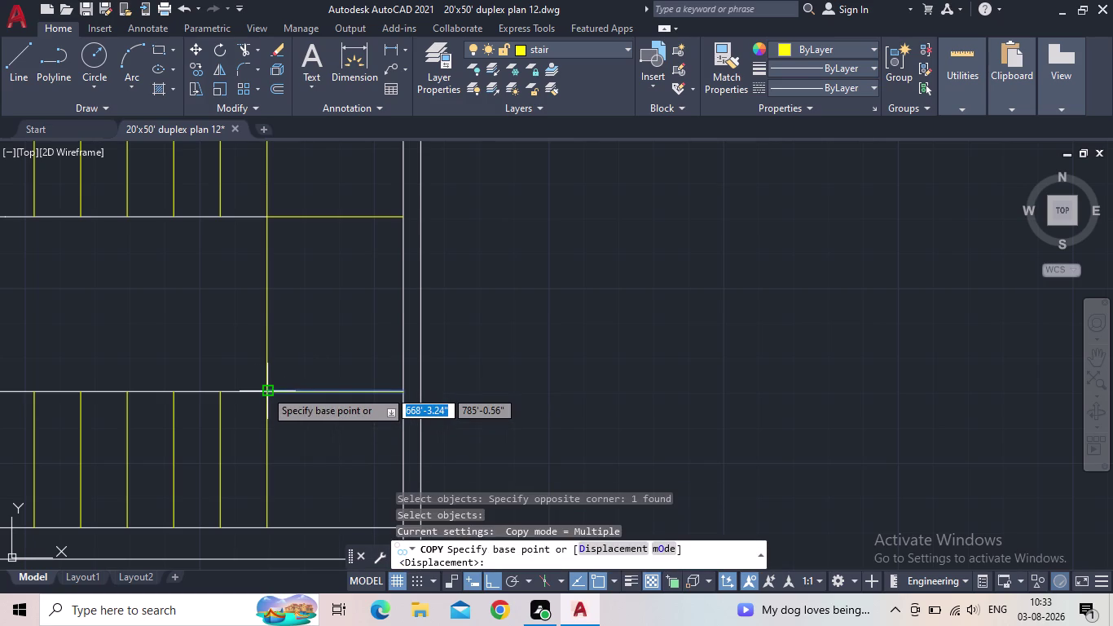
click(264, 389)
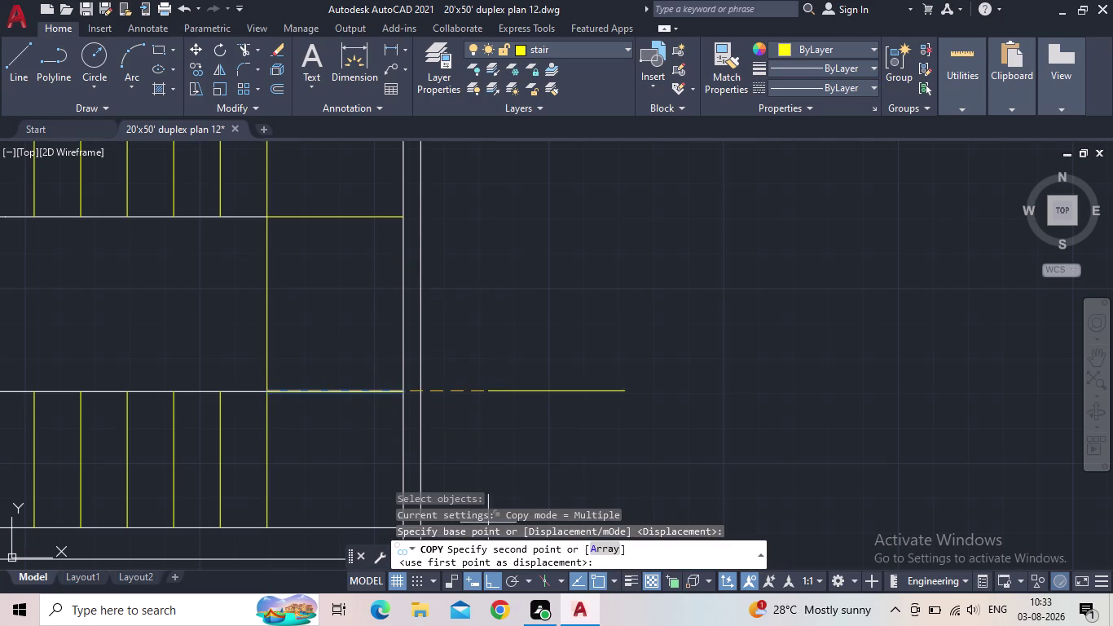
click(610, 549)
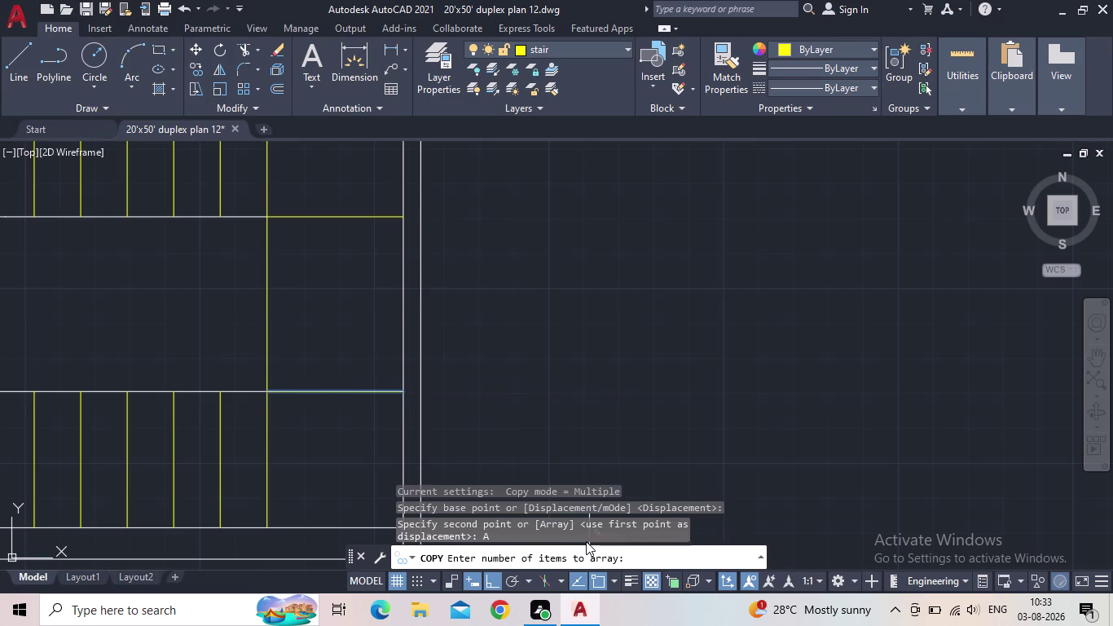
key(6)
key(Return)
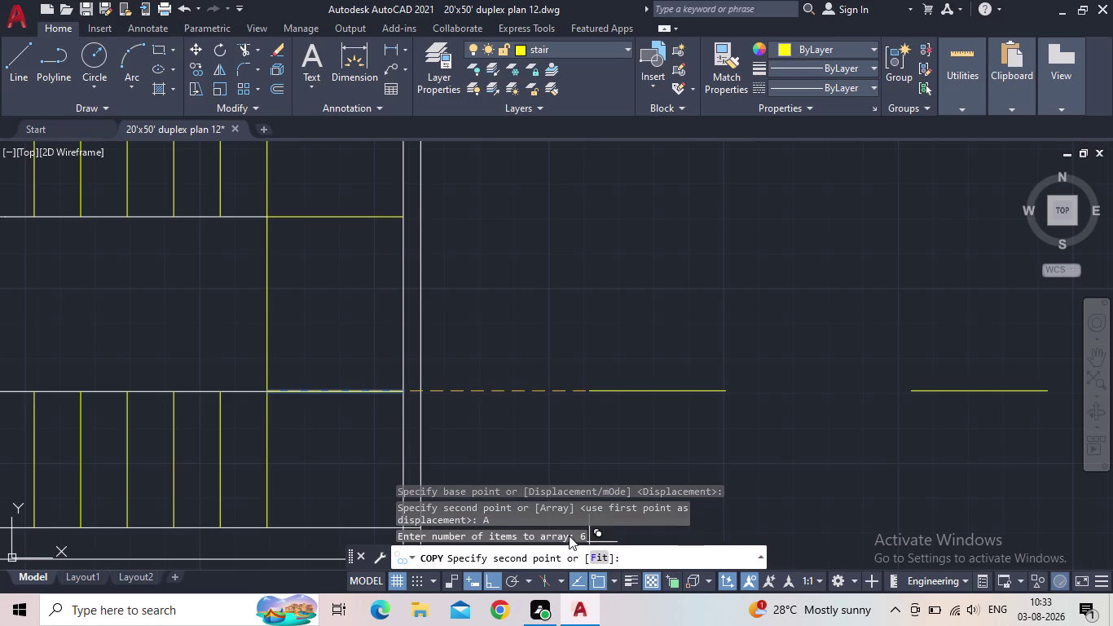
click(266, 363)
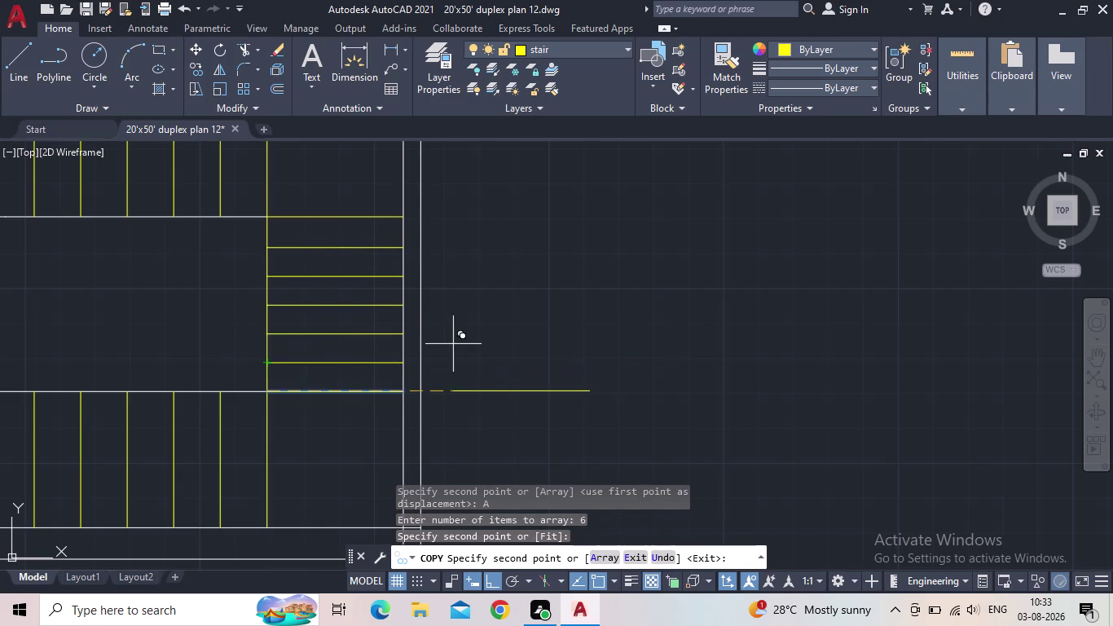
key(Escape)
scroll(down, 3)
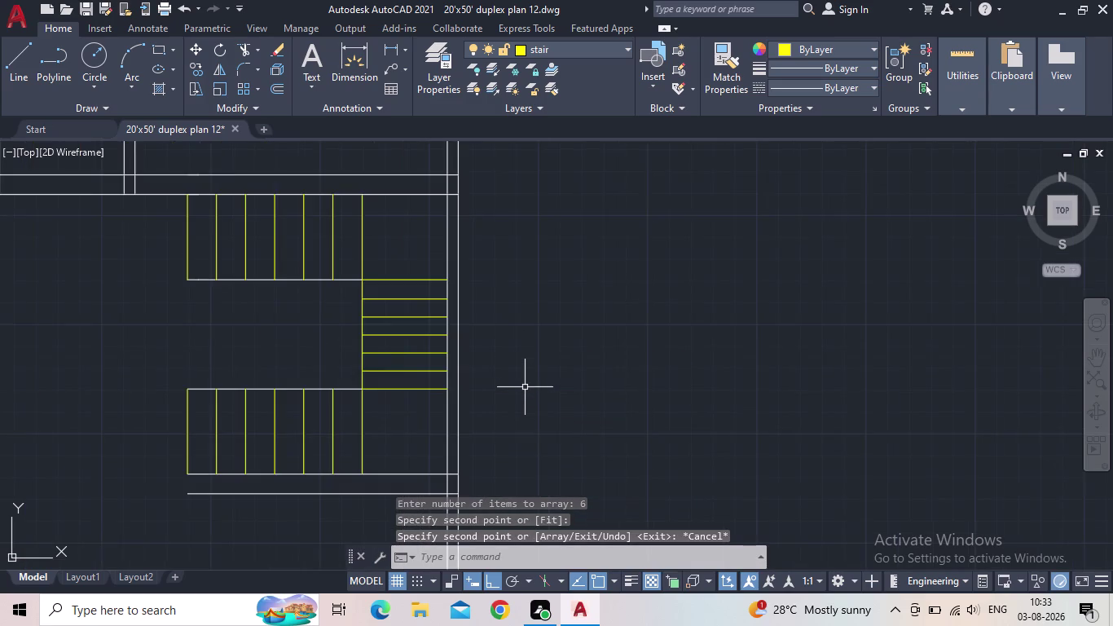
Start a linear dimension across a tread width, then cancel it.
middle_drag(540, 390, 630, 394)
scroll(down, 3)
scroll(down, 3)
middle_drag(626, 396, 572, 379)
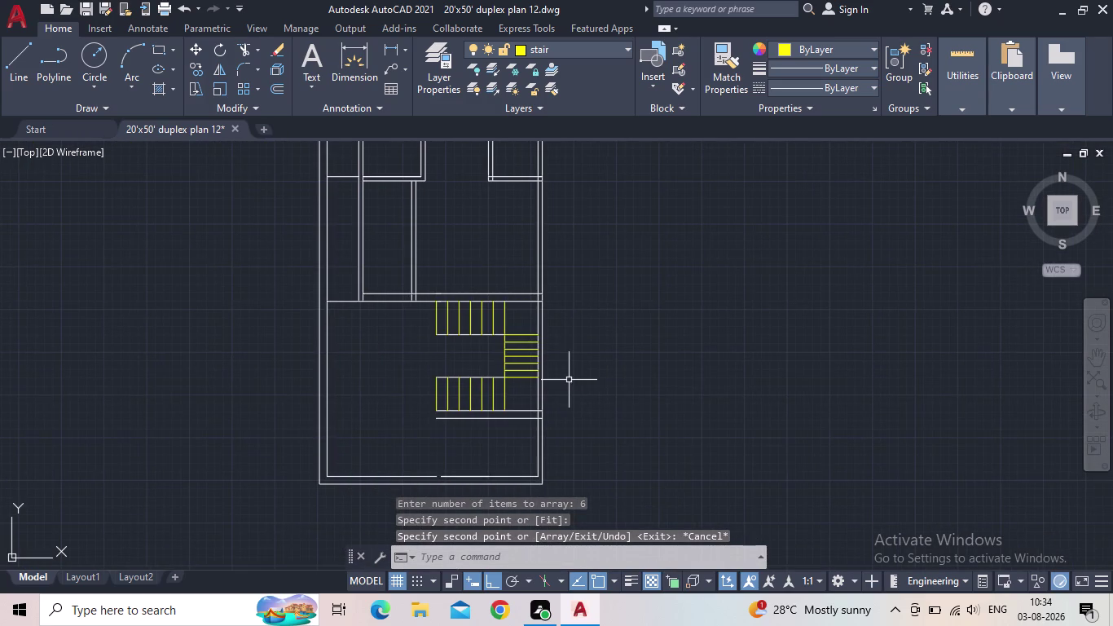
scroll(up, 3)
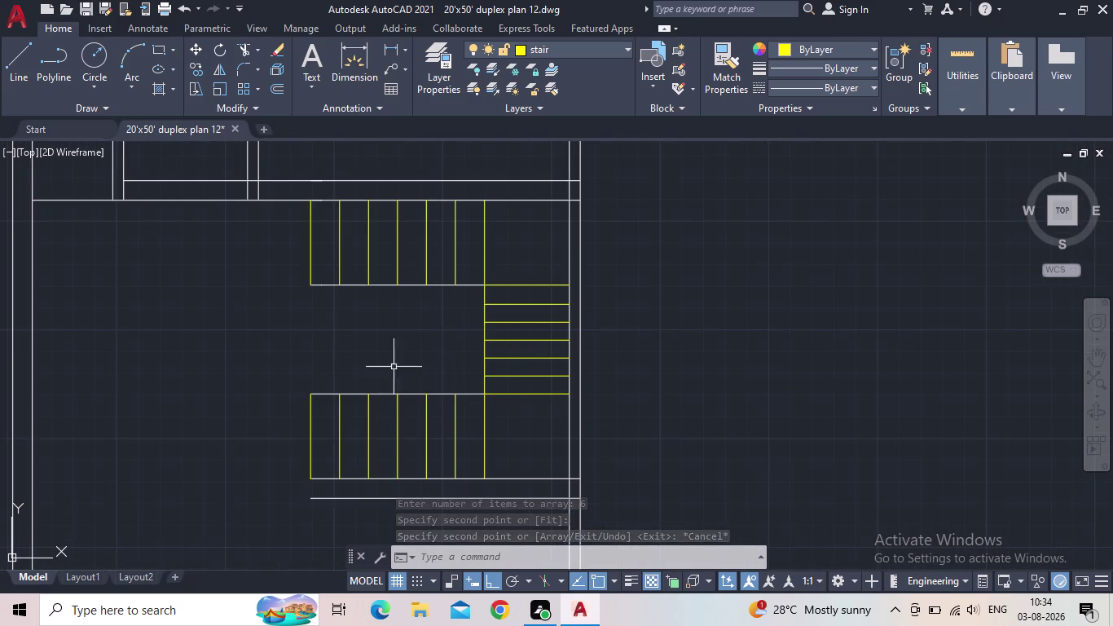
click(383, 48)
click(337, 279)
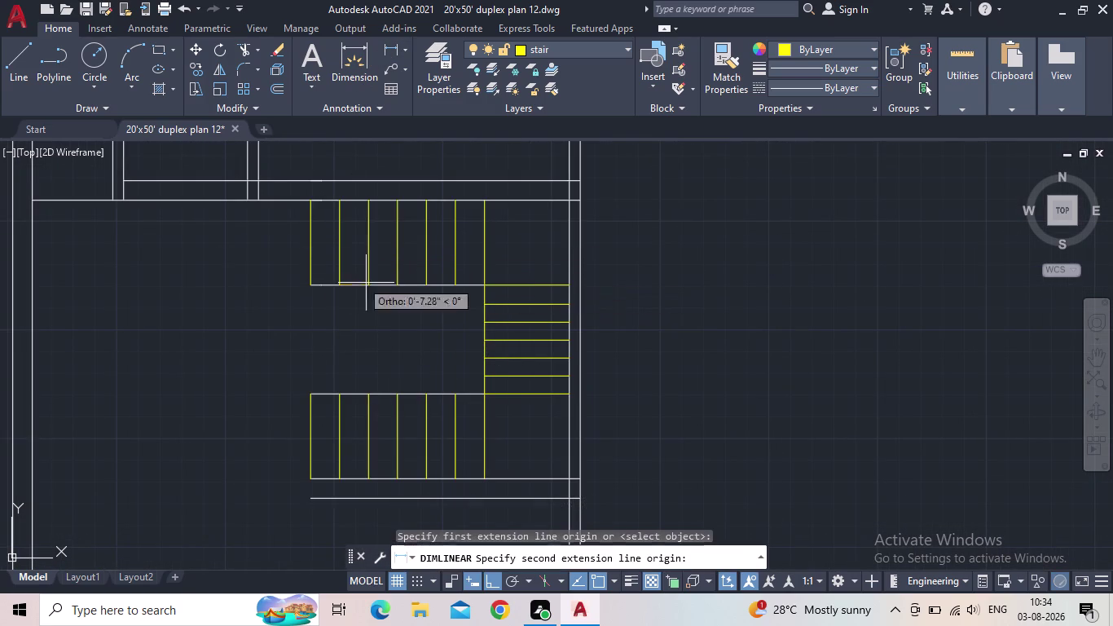
click(365, 284)
scroll(up, 3)
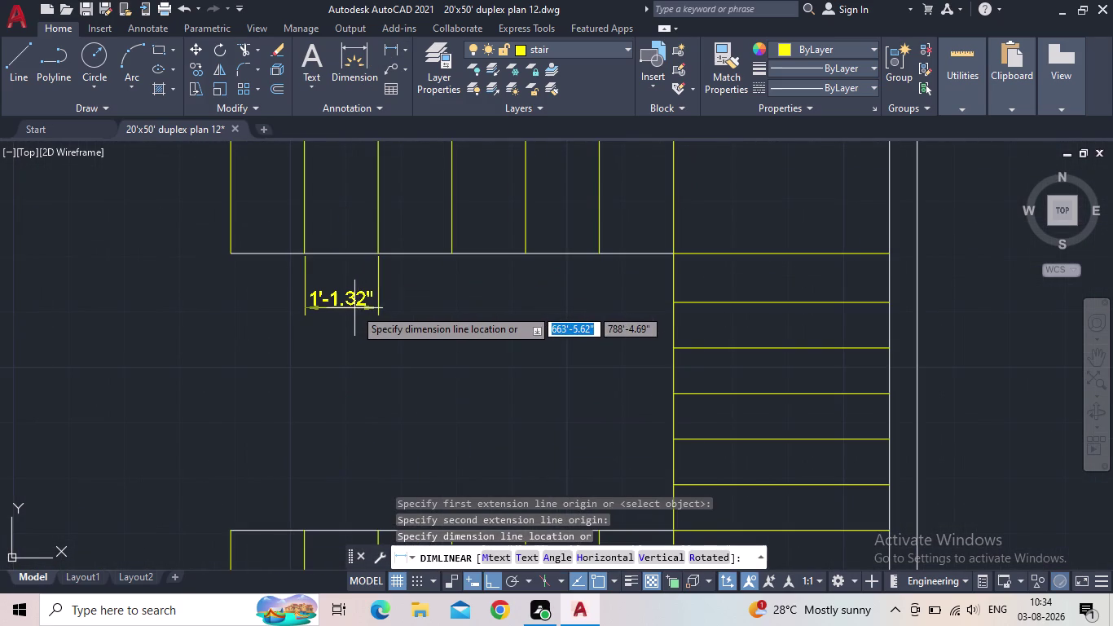
key(Escape)
Window-select the seven middle-section tread lines and delete them.
scroll(down, 3)
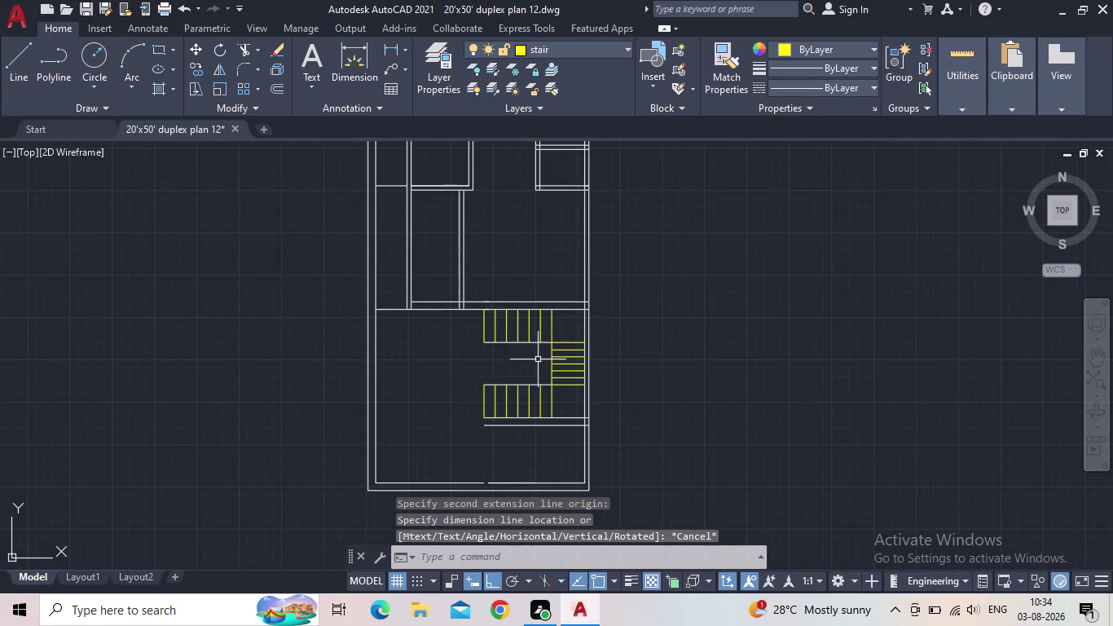
scroll(up, 3)
middle_drag(525, 379, 534, 451)
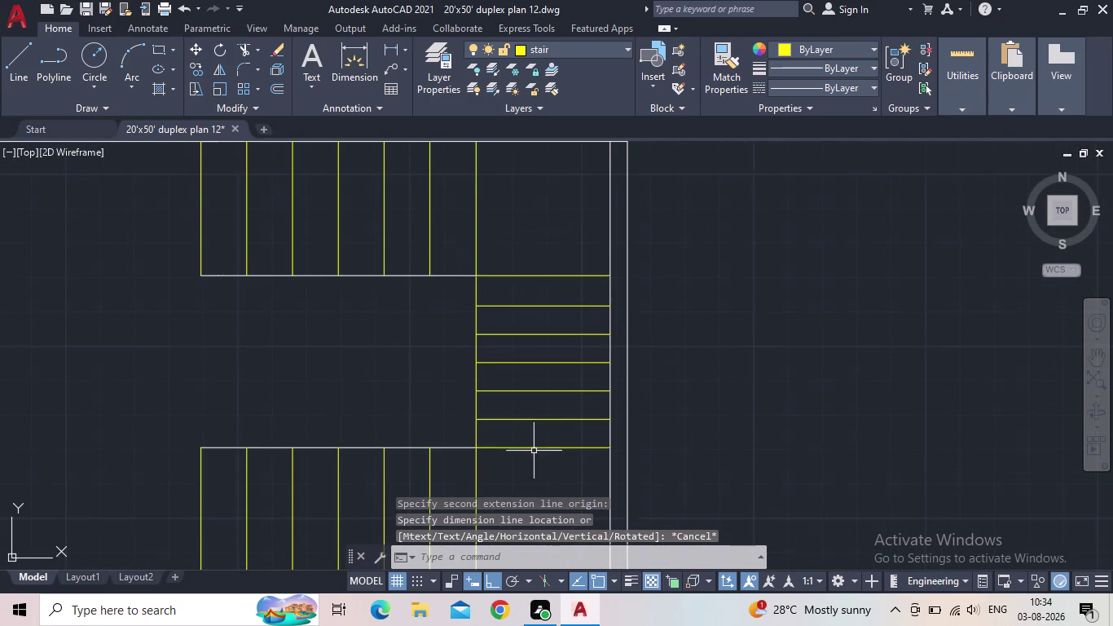
click(545, 431)
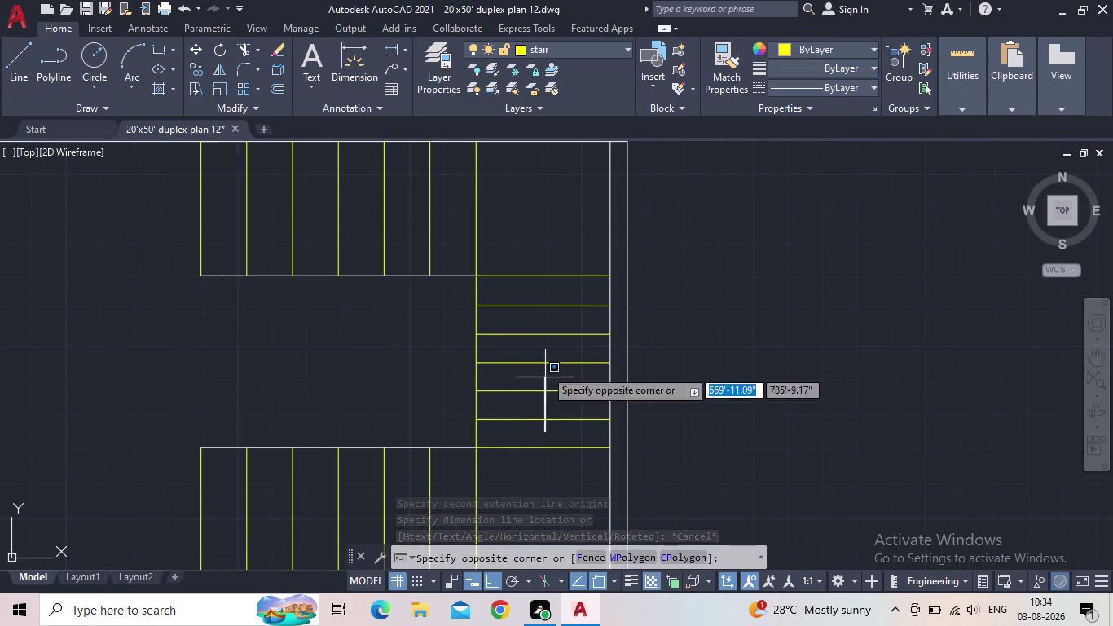
click(510, 258)
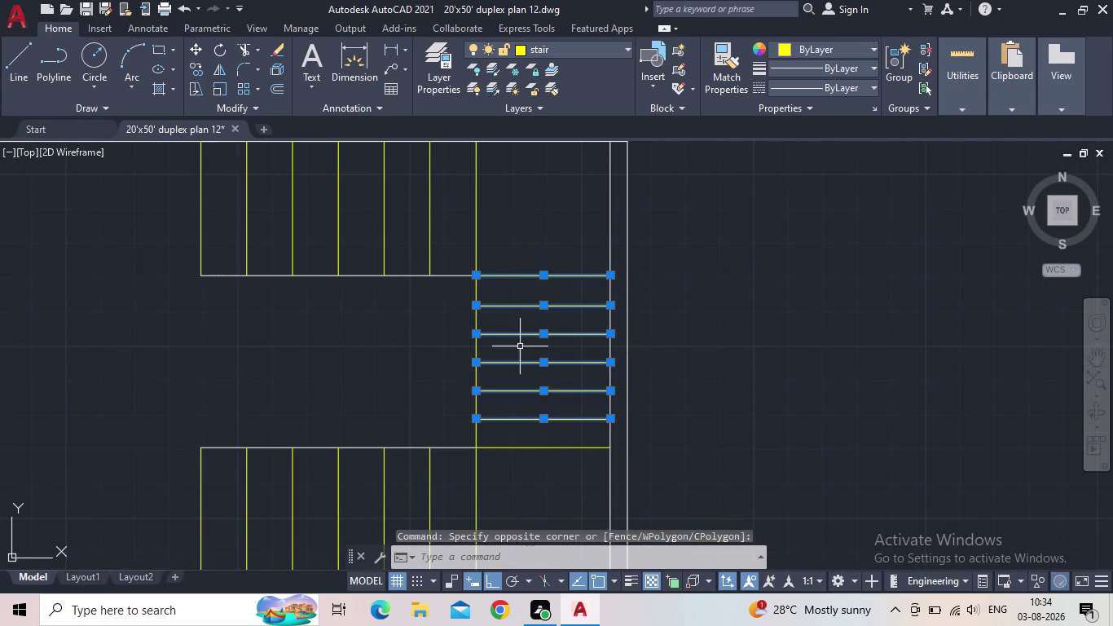
click(547, 467)
click(537, 436)
key(Delete)
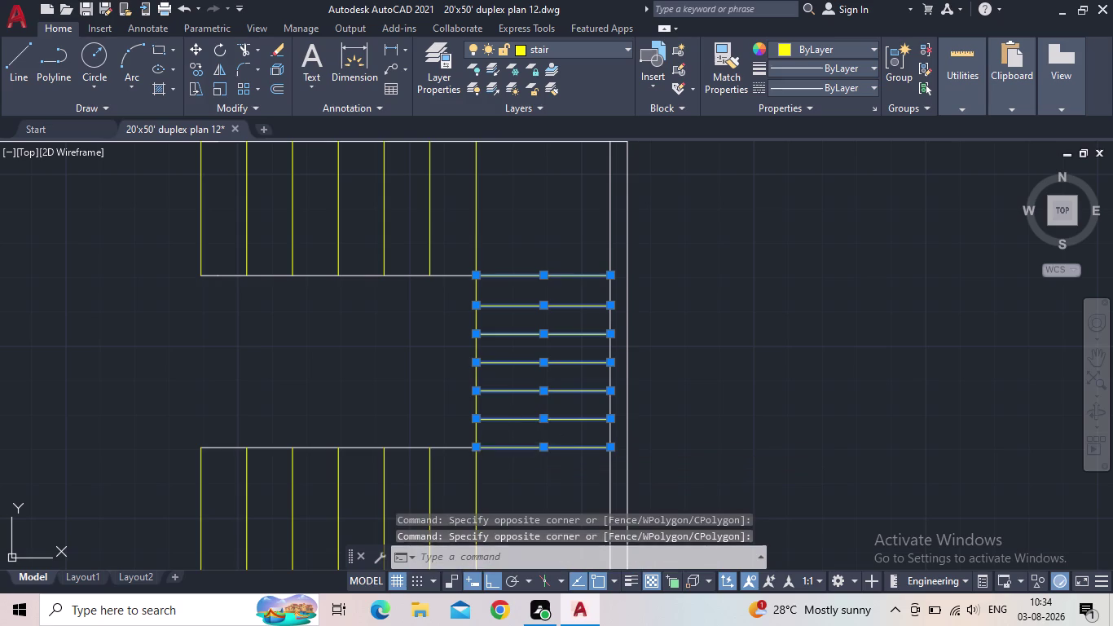
Pan around to review the emptied stair section, cancelling a stray selection.
scroll(down, 3)
middle_drag(379, 361, 414, 428)
click(484, 331)
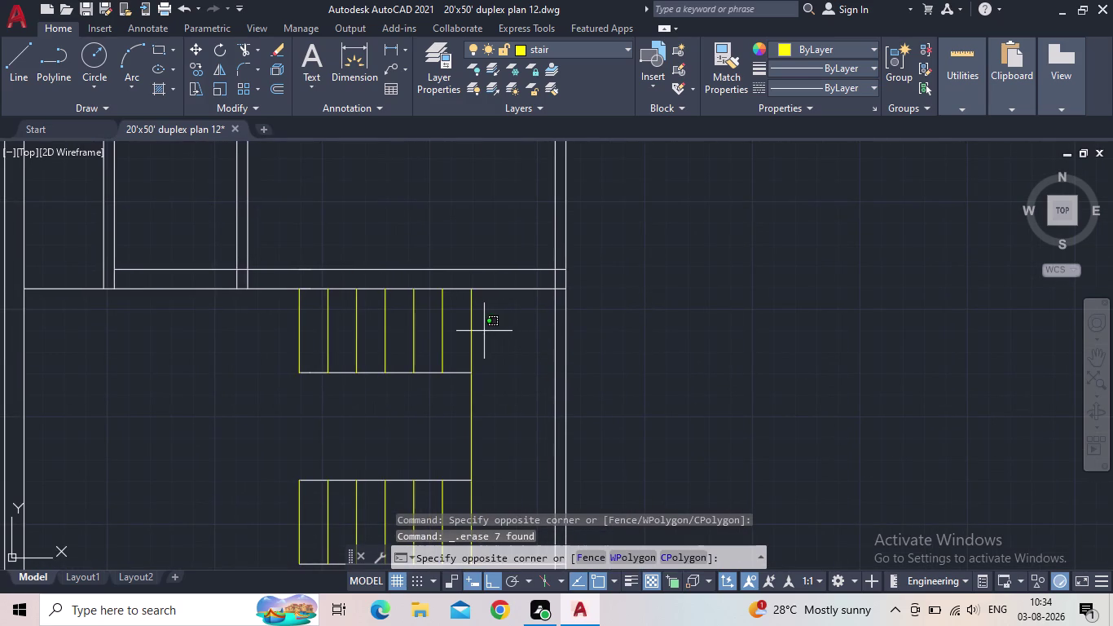
click(497, 347)
key(Escape)
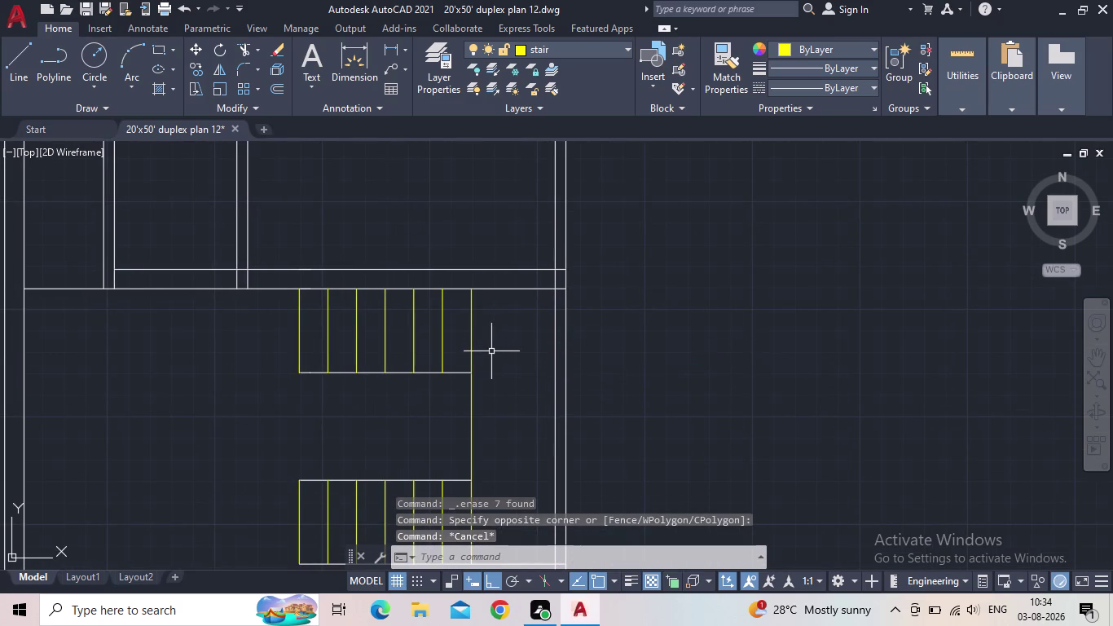
scroll(down, 3)
middle_drag(458, 380, 462, 371)
scroll(up, 3)
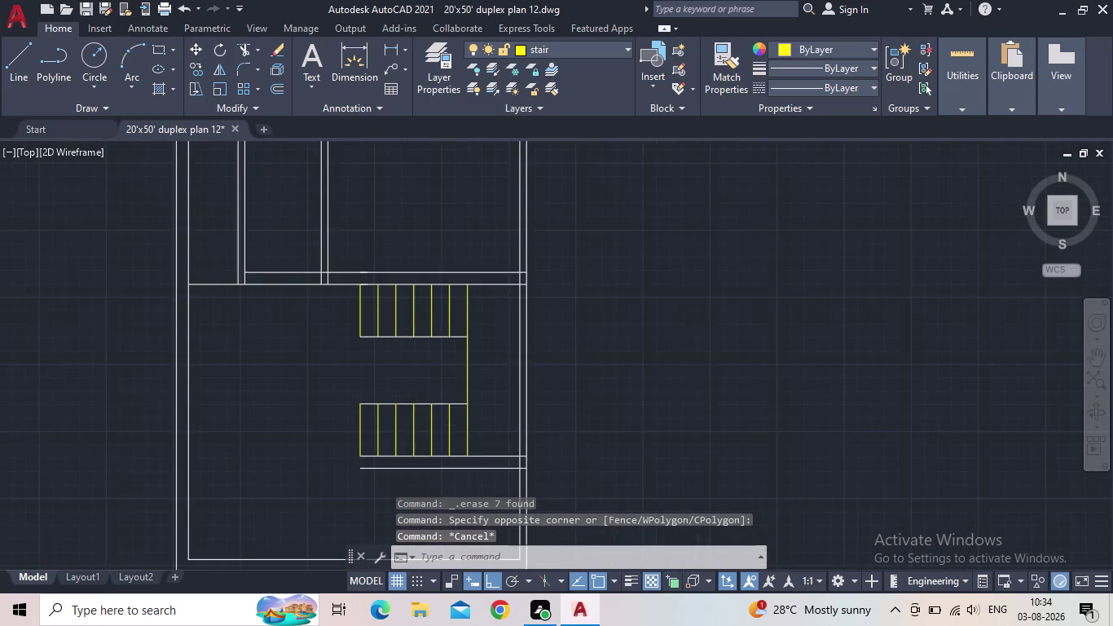
scroll(up, 3)
Copy the lower flight's tread lines from its corner to the right of the plan.
click(508, 430)
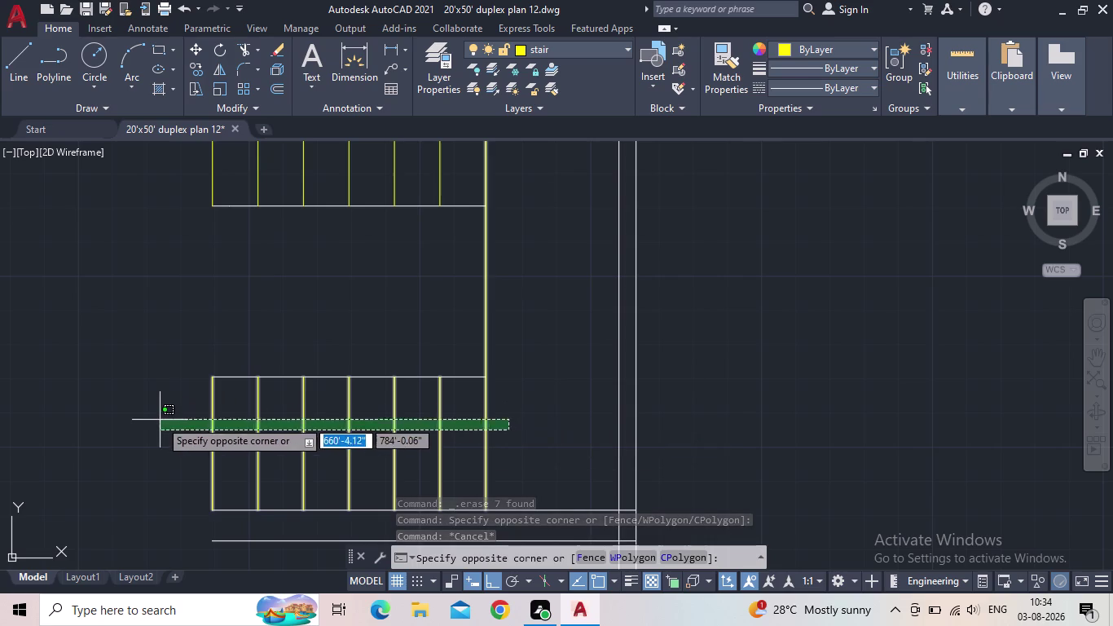
click(157, 420)
key(c)
key(o)
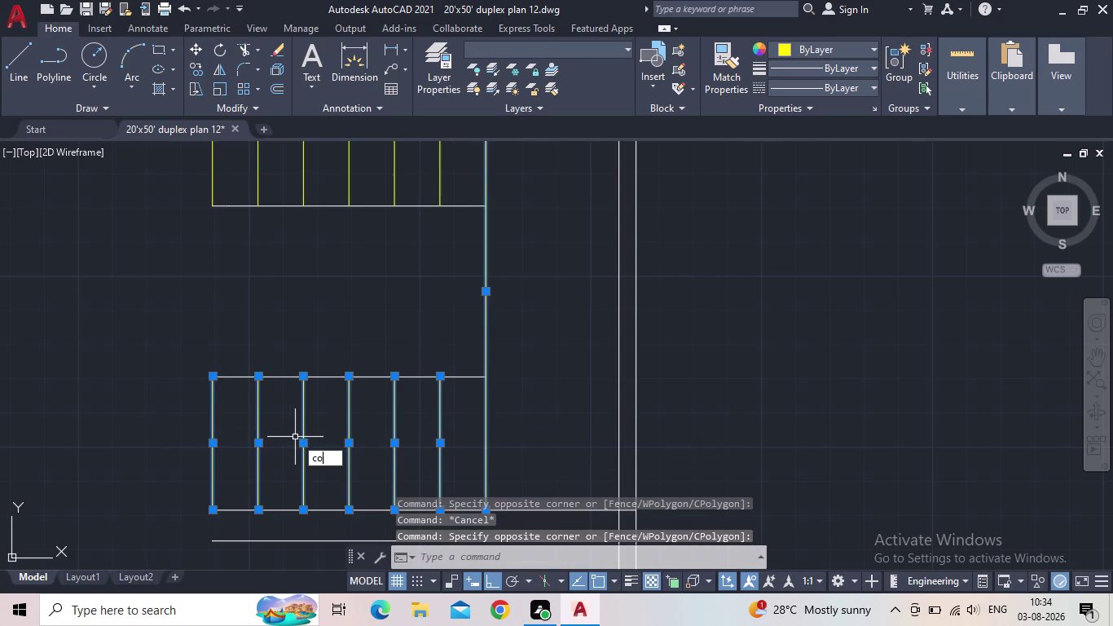
key(Return)
scroll(down, 3)
middle_drag(359, 413, 488, 336)
scroll(up, 3)
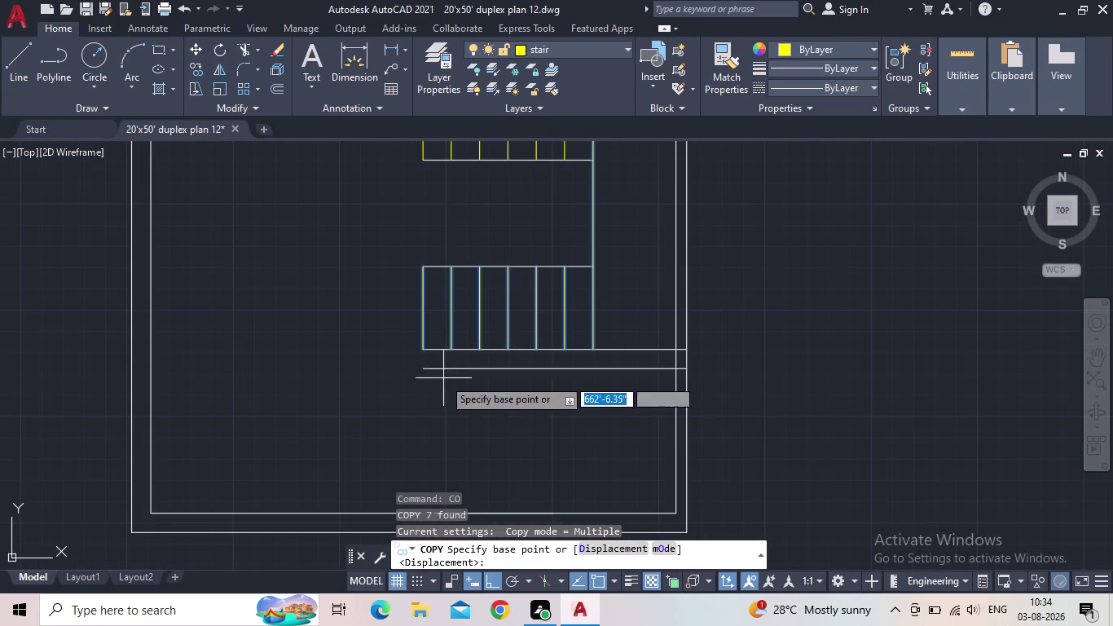
click(418, 345)
click(853, 339)
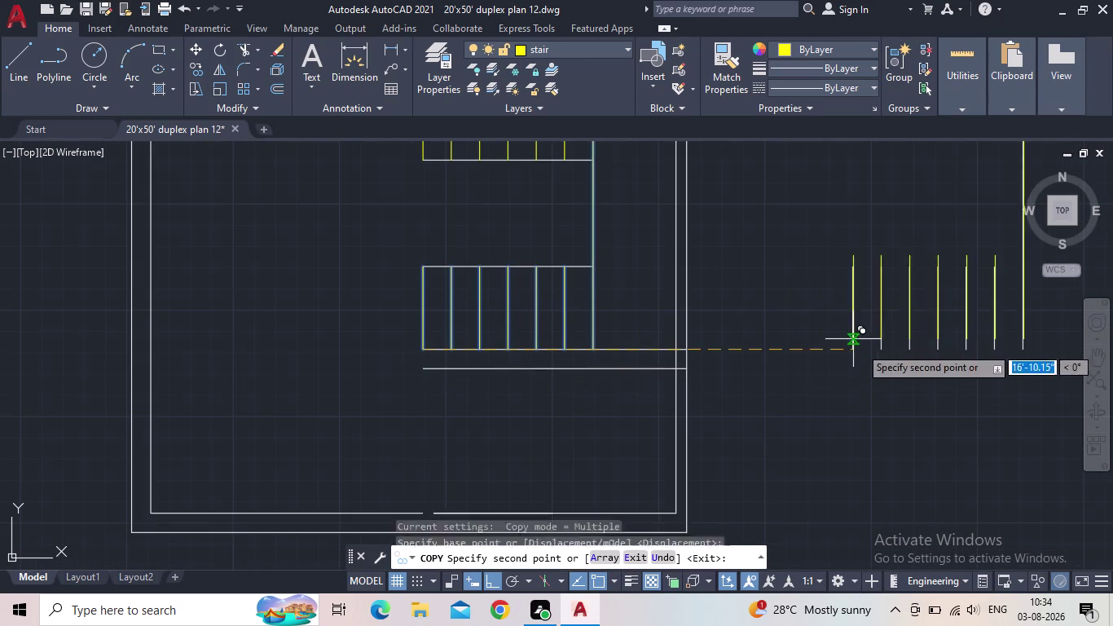
middle_drag(861, 355, 577, 490)
key(Escape)
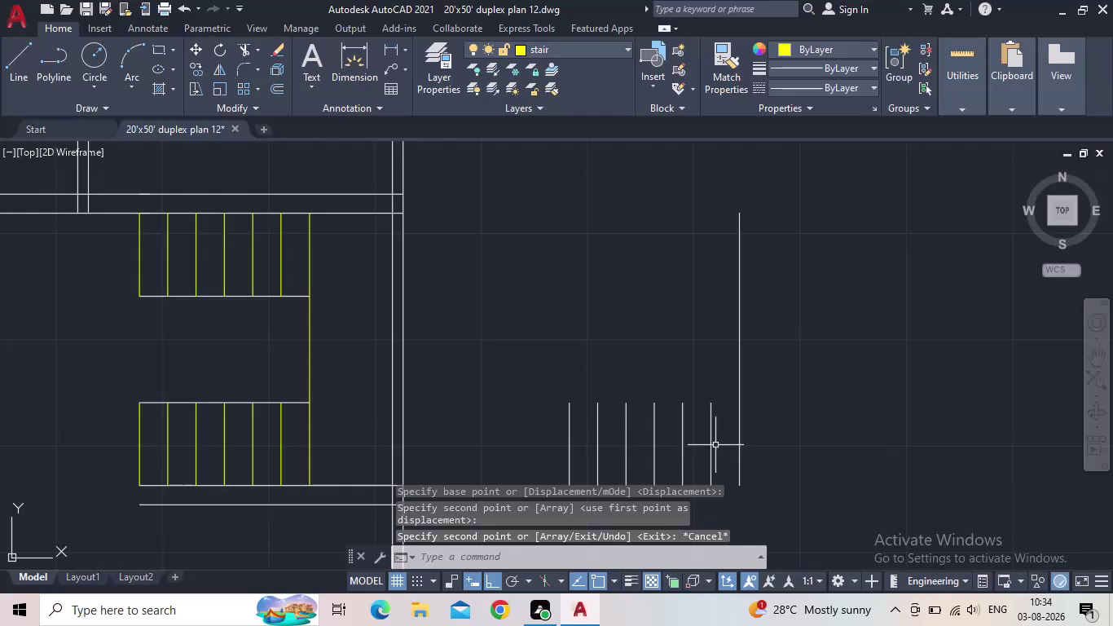
Start a trim fence across the copied lines, cancel it, and select the long side line.
key(t)
key(r)
key(space)
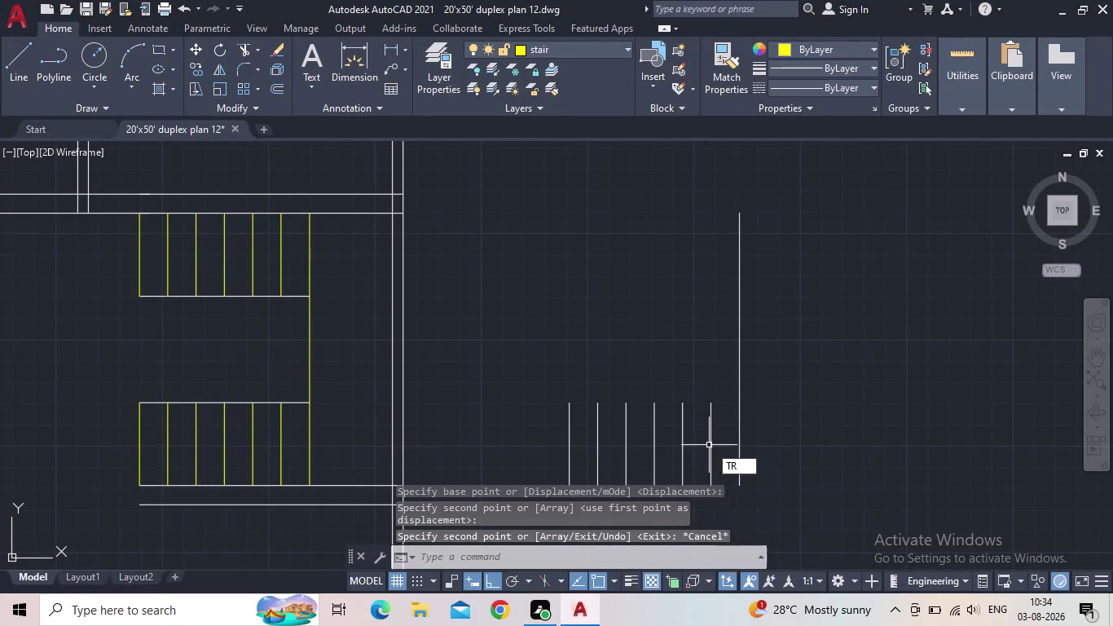
click(745, 369)
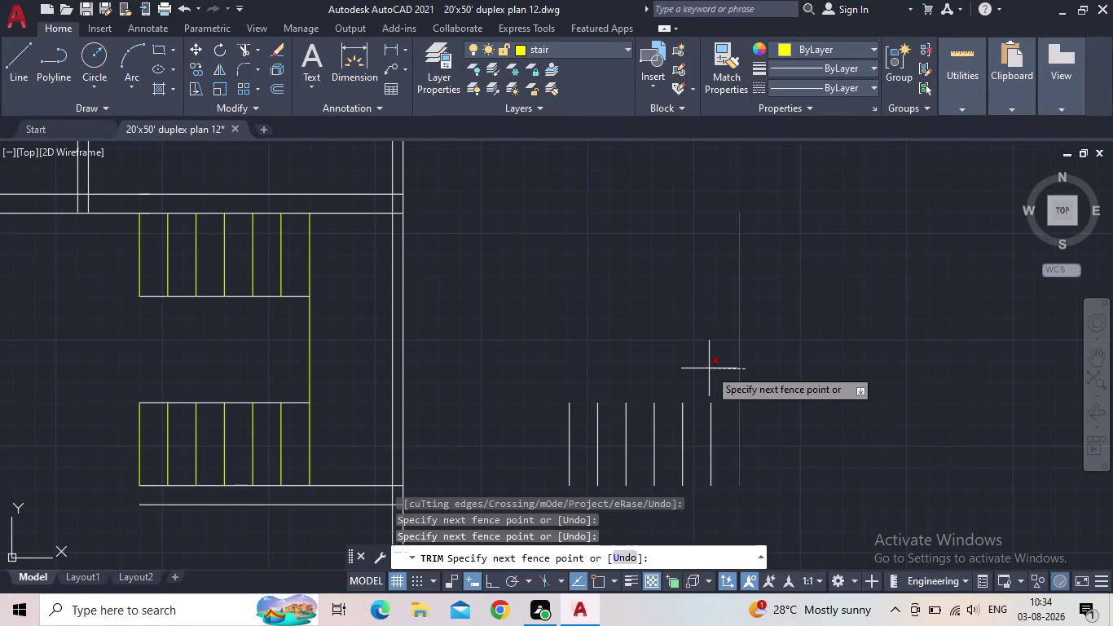
click(870, 398)
key(Escape)
scroll(down, 3)
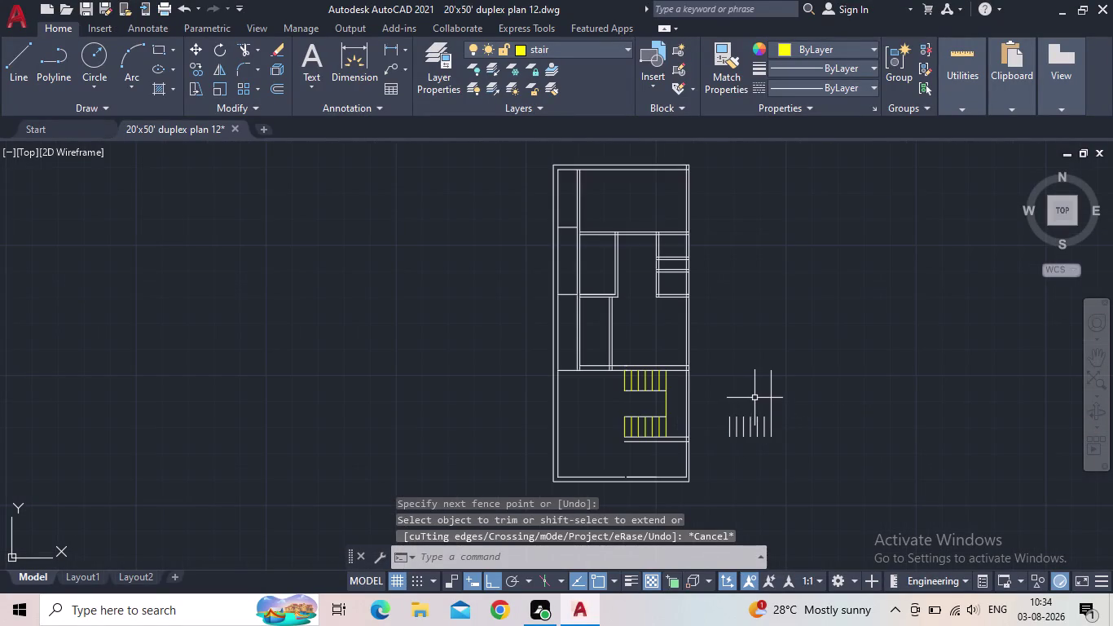
scroll(up, 3)
click(771, 401)
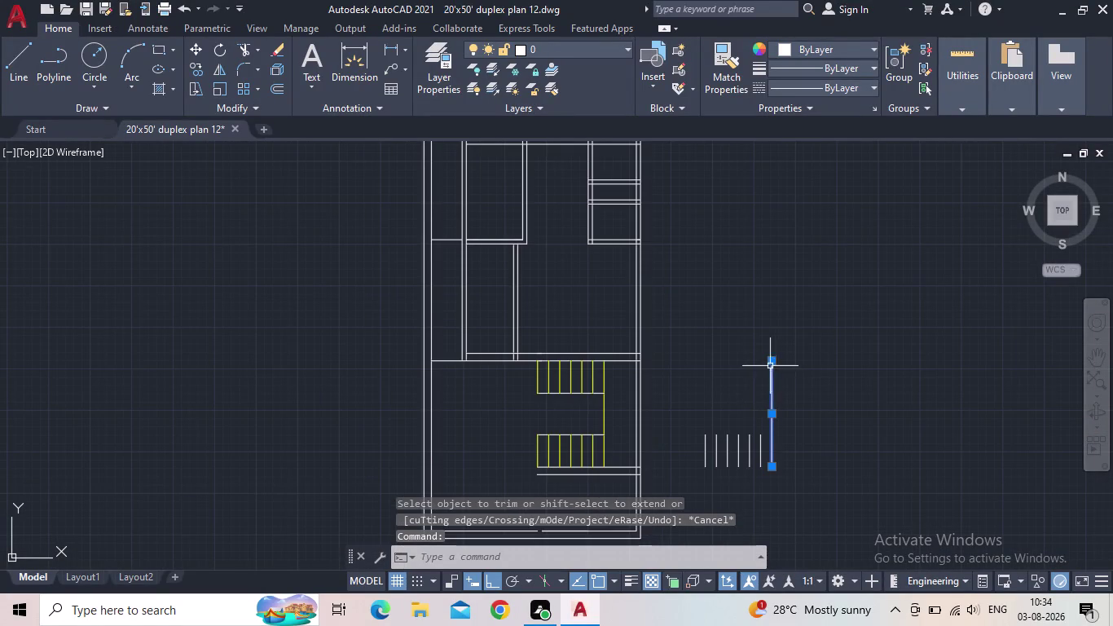
scroll(up, 3)
scroll(down, 3)
Shorten the tall side line beside the staircase to match the tread lines' length.
middle_drag(782, 354, 741, 281)
drag(762, 189, 761, 199)
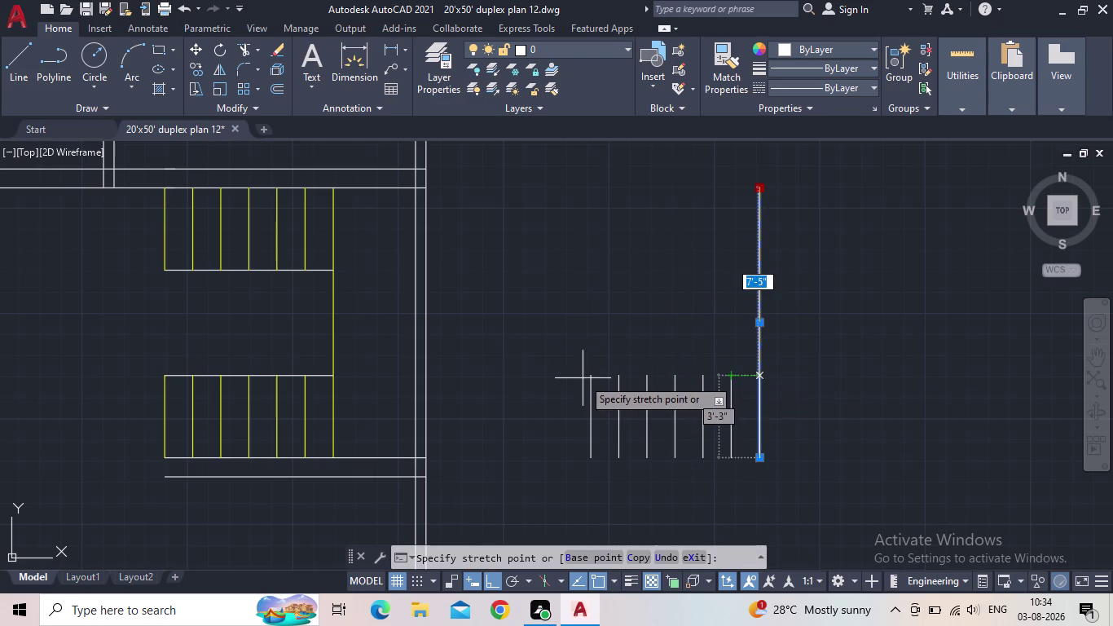
scroll(up, 3)
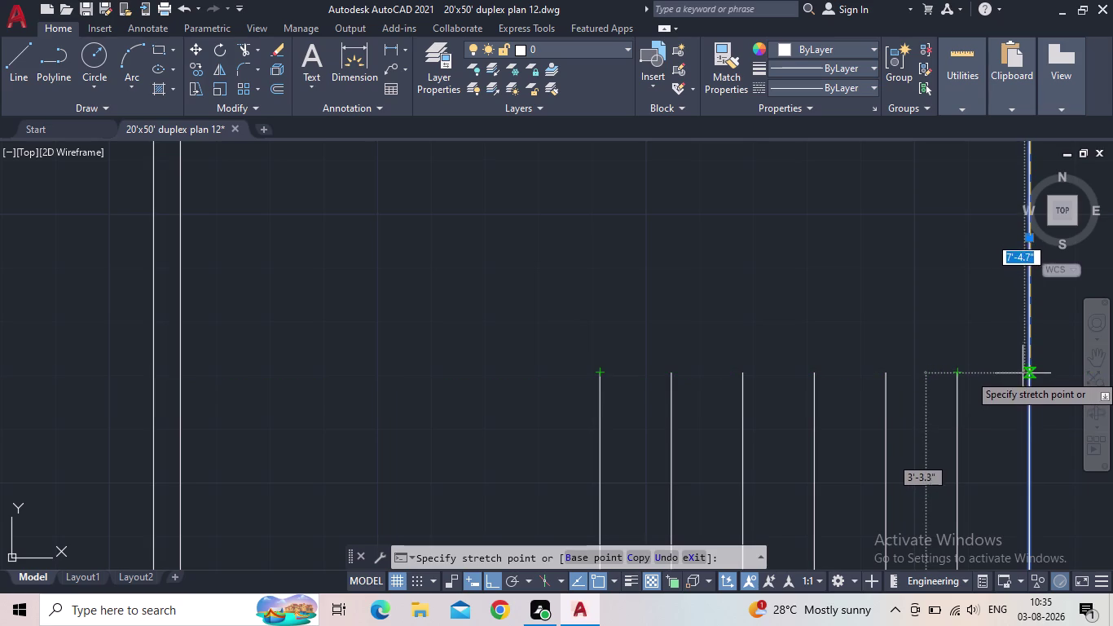
scroll(up, 3)
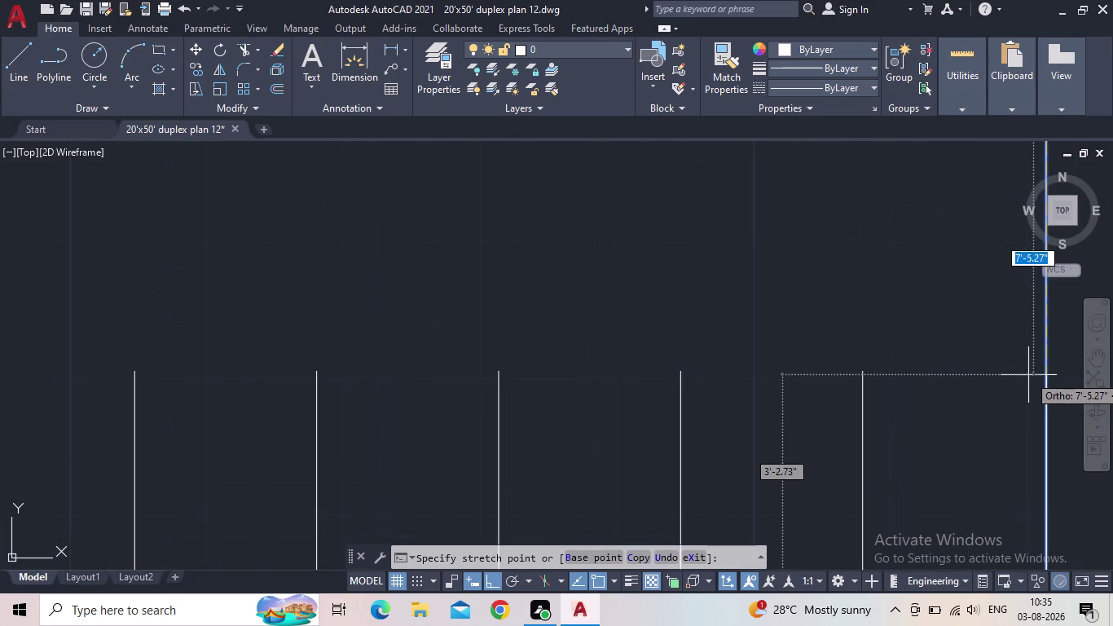
Cancel the unfinished stretch of the rightmost line and zoom out to show the plan and staircase.
click(1049, 375)
scroll(down, 3)
middle_drag(912, 431, 756, 344)
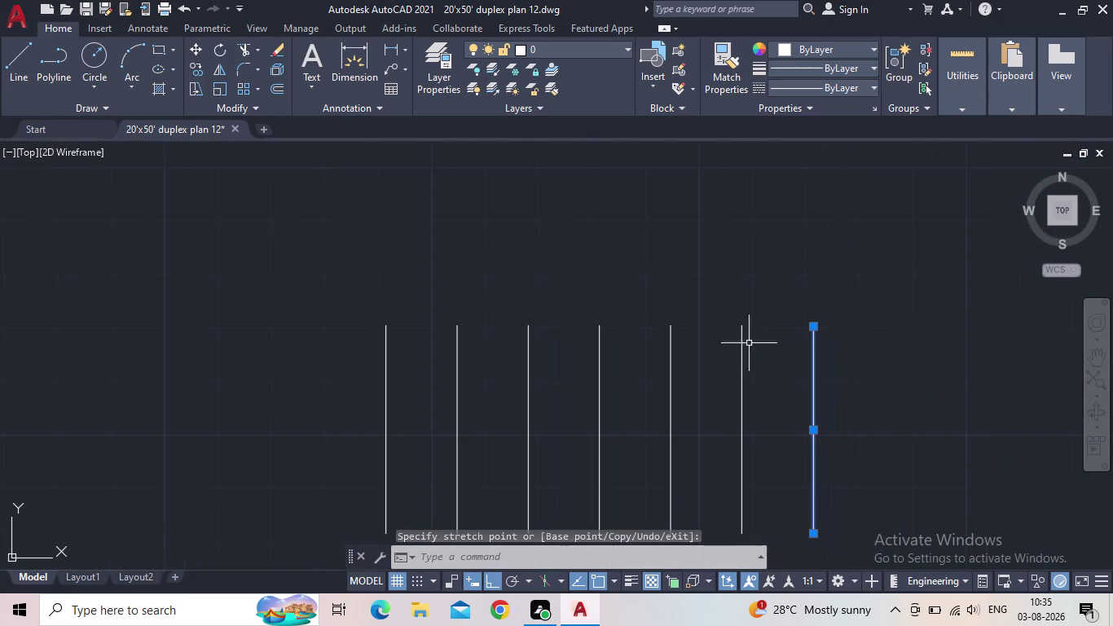
key(Escape)
scroll(down, 3)
scroll(down, 3)
click(847, 443)
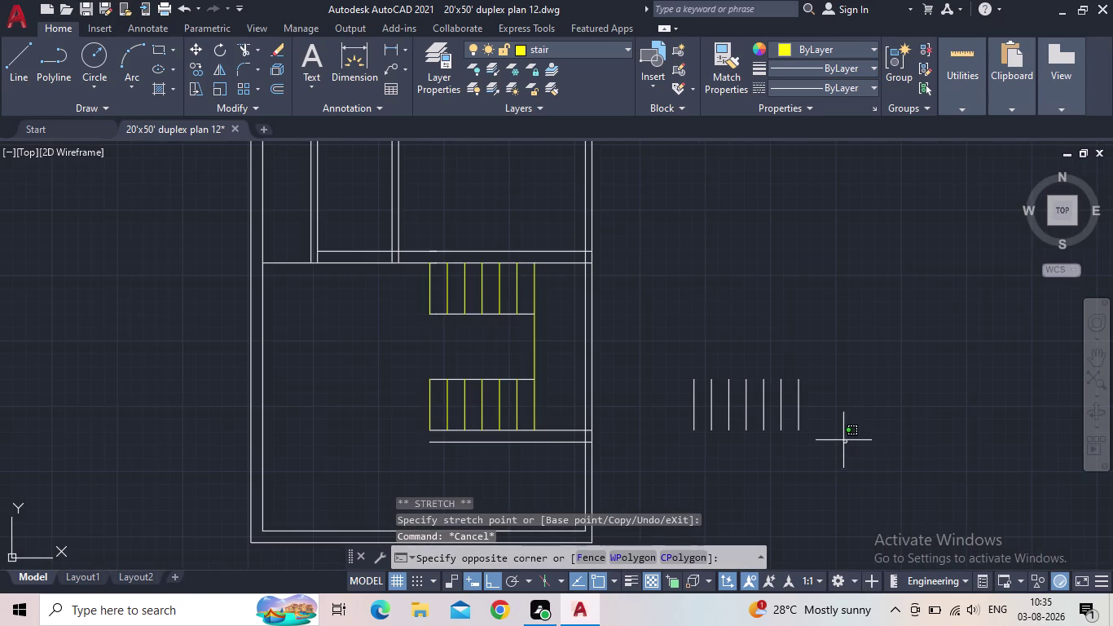
Window-select the seven short lines and confirm yellow as the stair layer colour.
click(848, 442)
drag(895, 466, 840, 444)
click(674, 342)
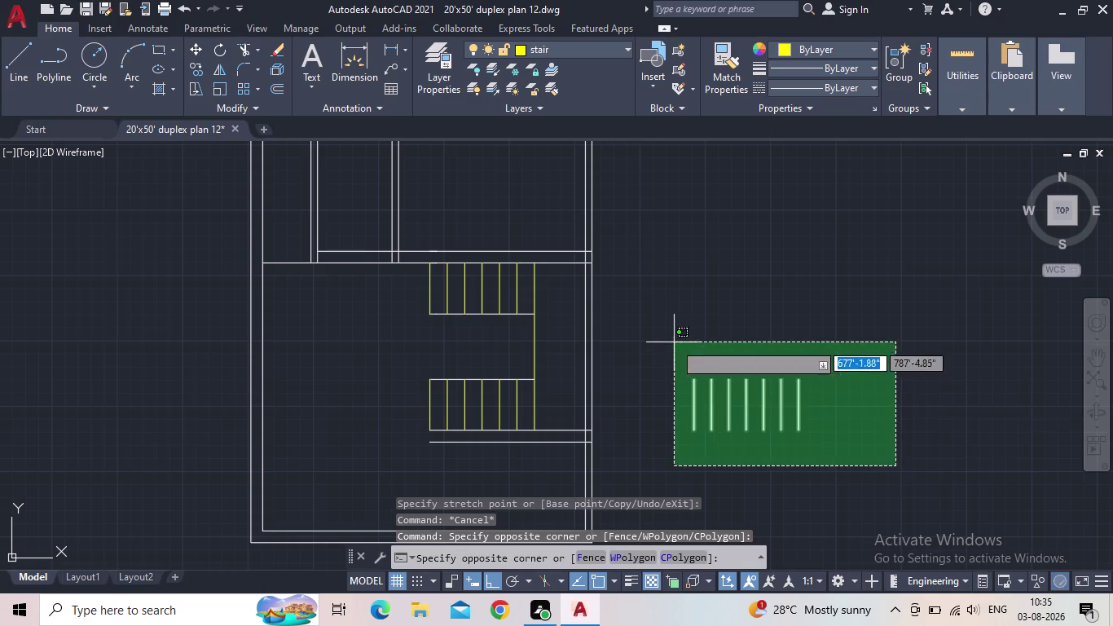
click(589, 46)
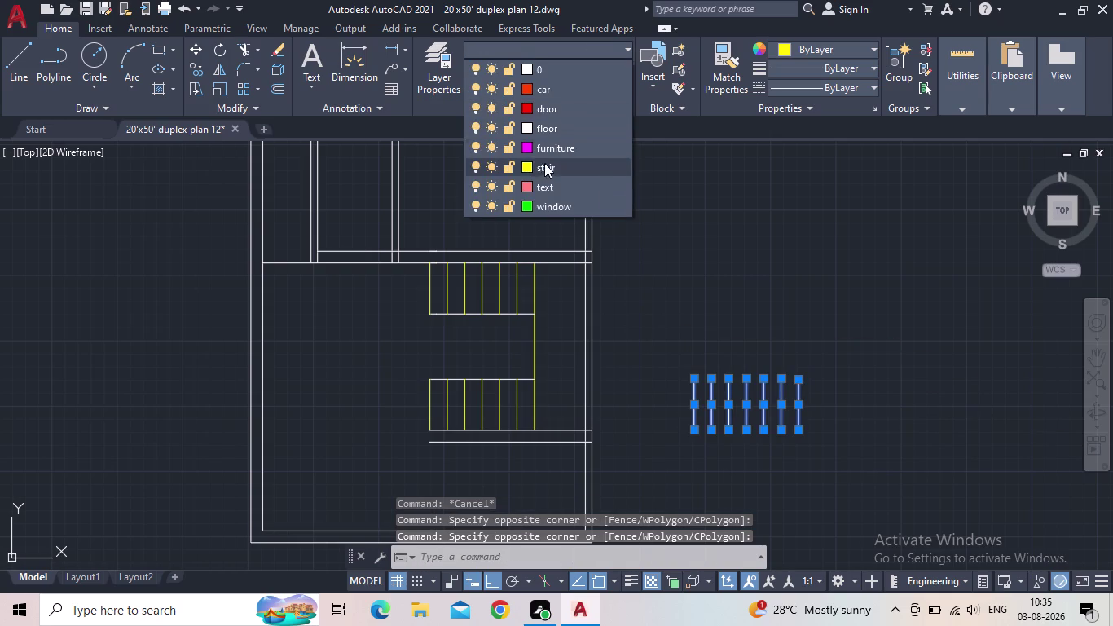
click(527, 163)
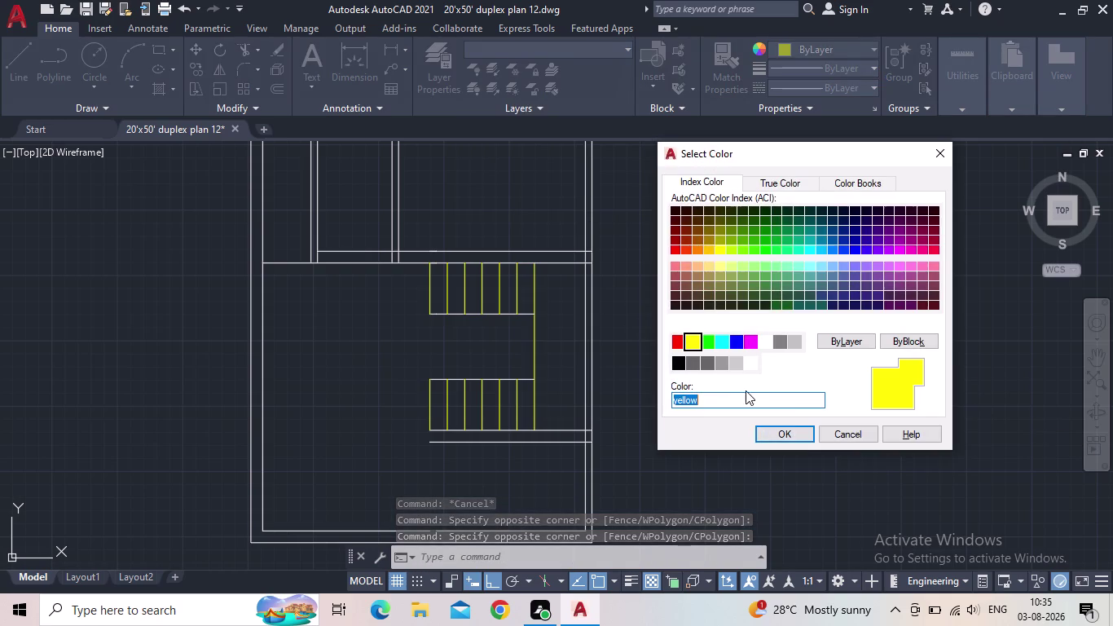
click(788, 434)
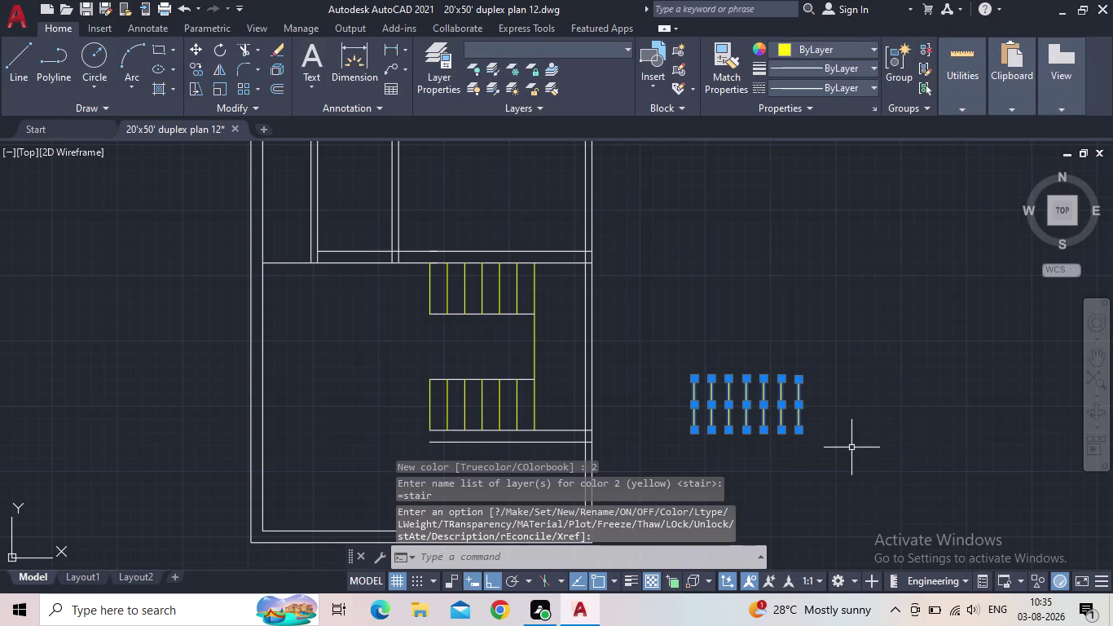
key(Escape)
Rotate the seven short vertical lines 90° so they lie horizontally.
drag(845, 449, 800, 444)
click(615, 355)
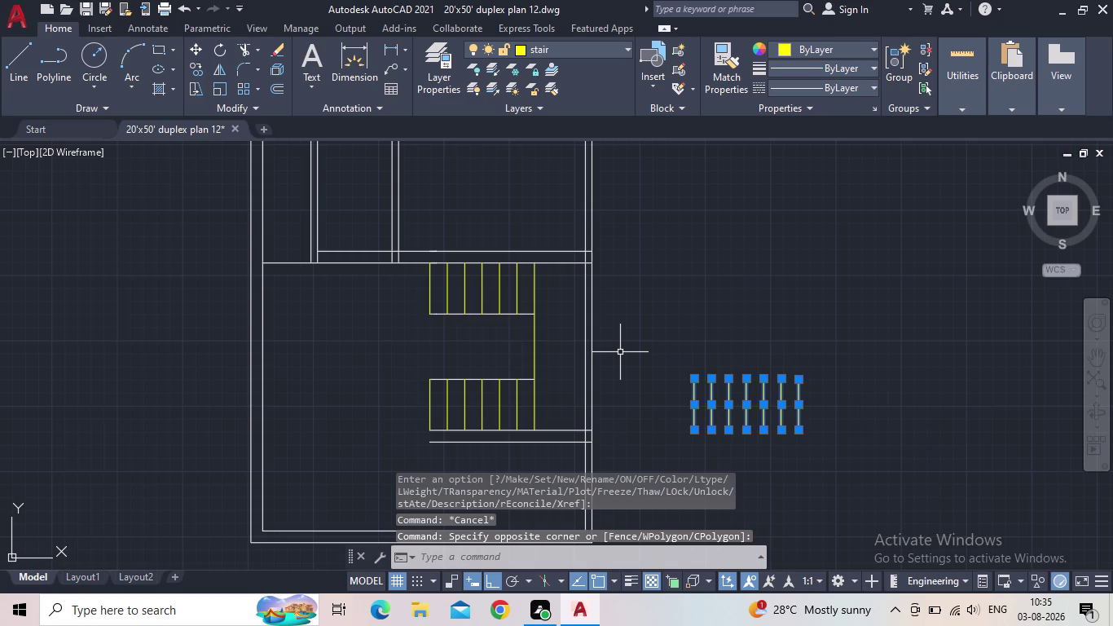
key(r)
key(o)
key(Return)
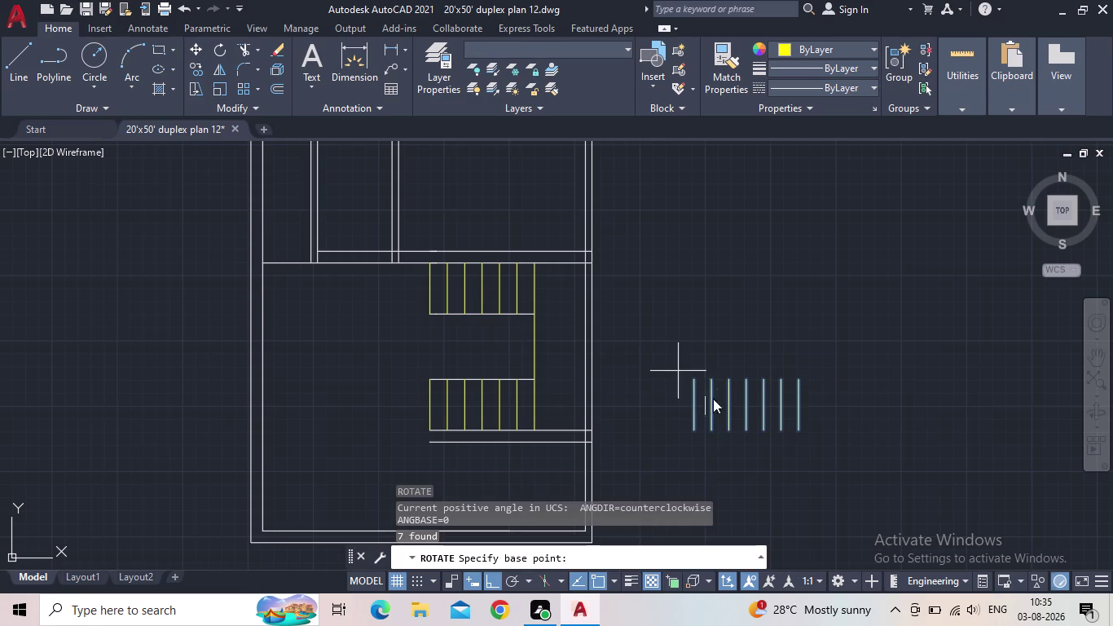
click(744, 402)
click(716, 244)
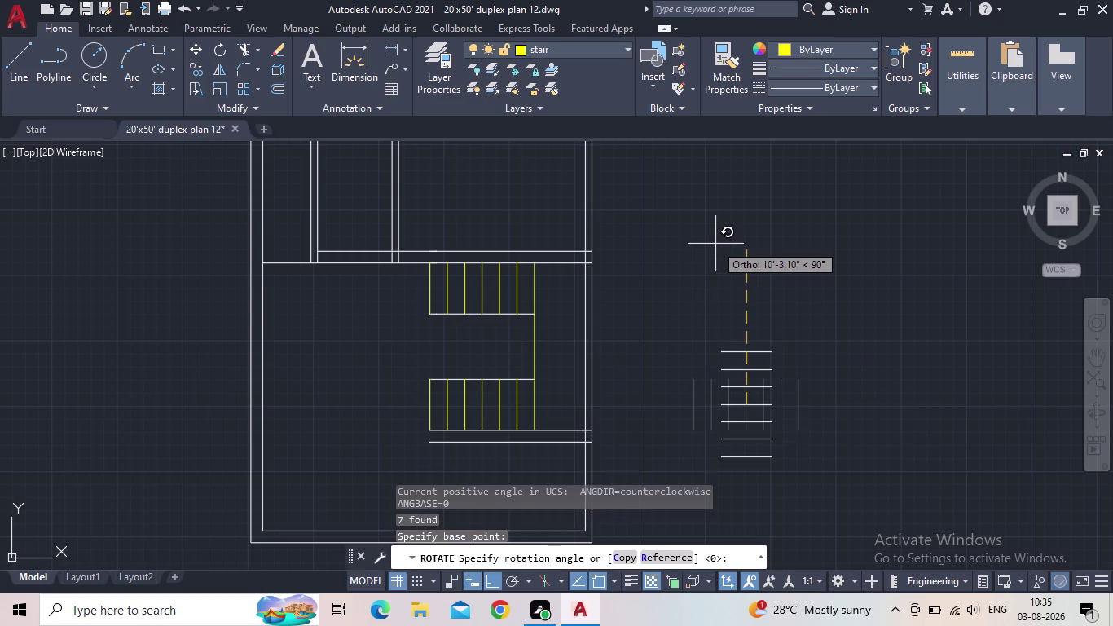
middle_drag(719, 362, 541, 357)
key(Escape)
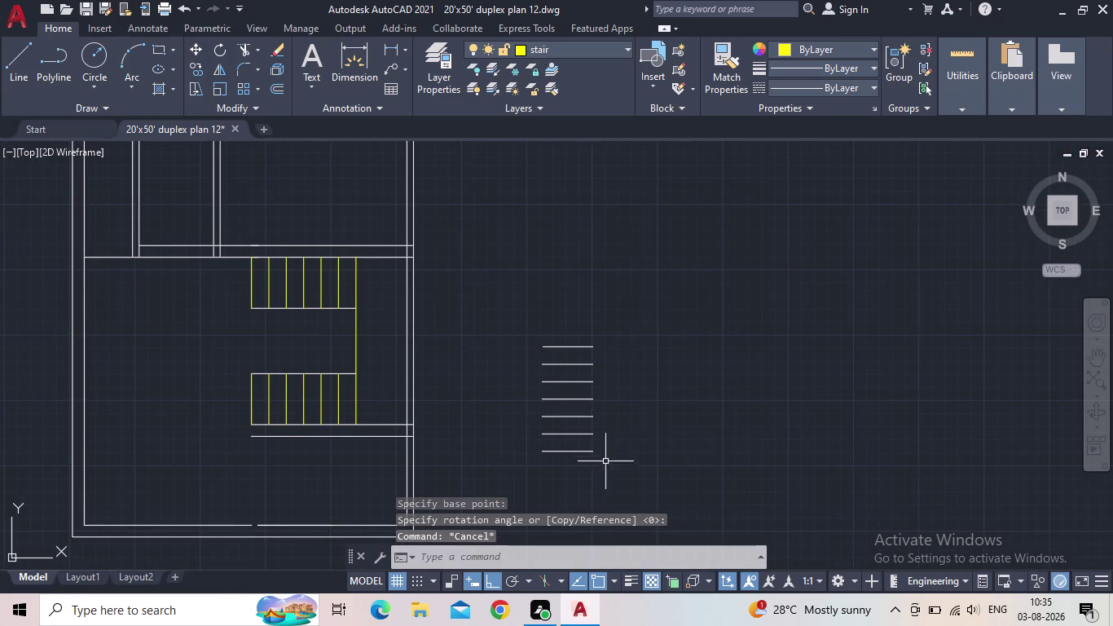
Start moving the seven horizontal lines, then cancel the move.
drag(609, 469, 583, 455)
click(480, 302)
key(m)
key(space)
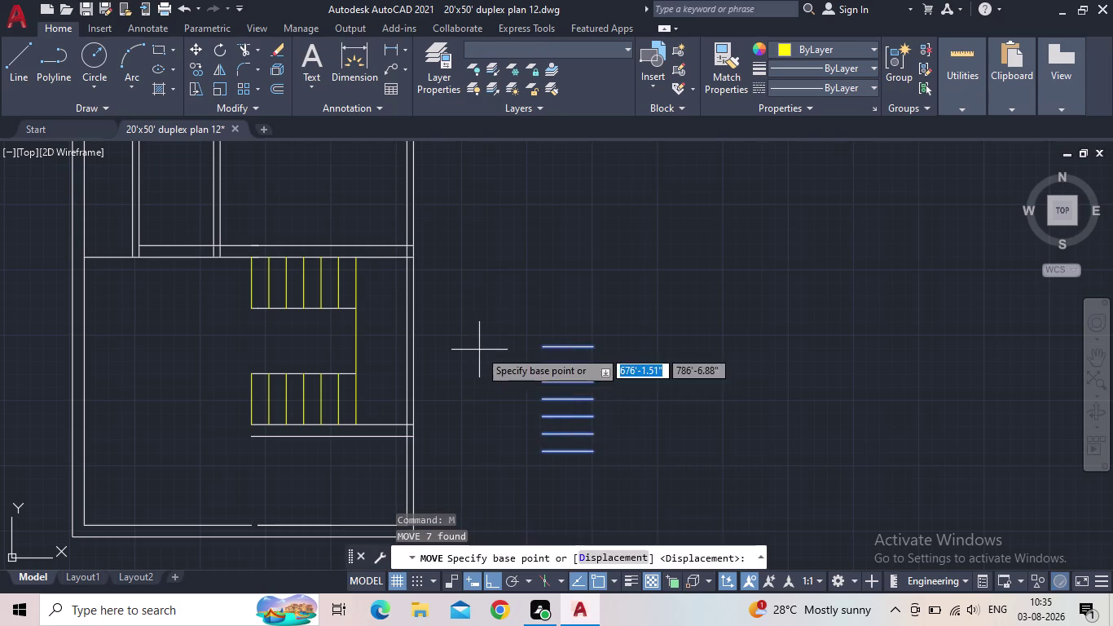
click(562, 395)
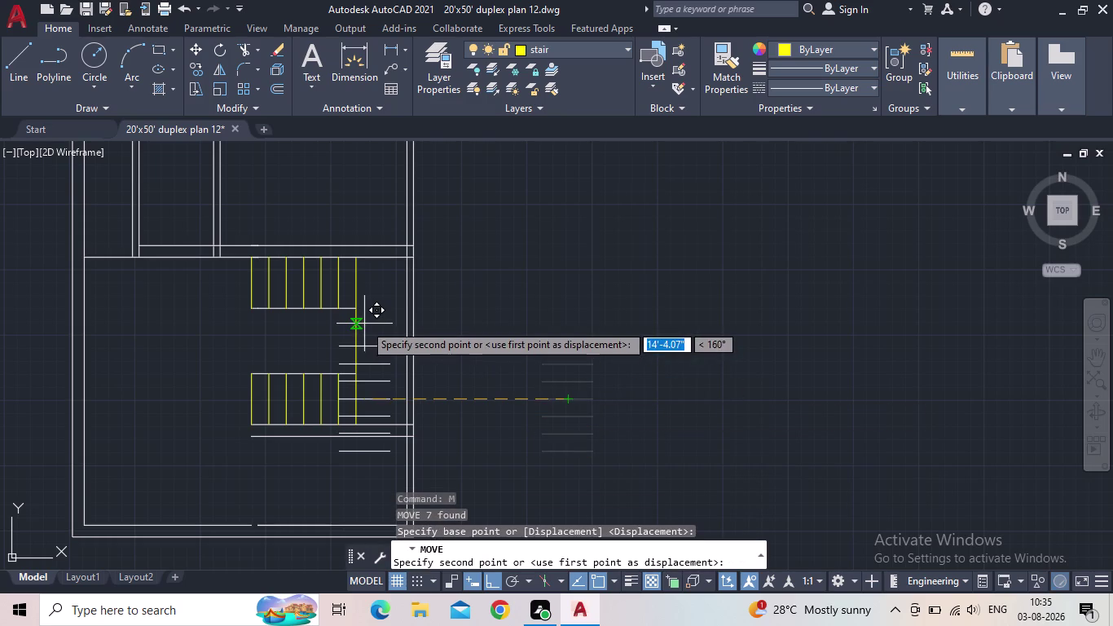
click(494, 582)
scroll(up, 3)
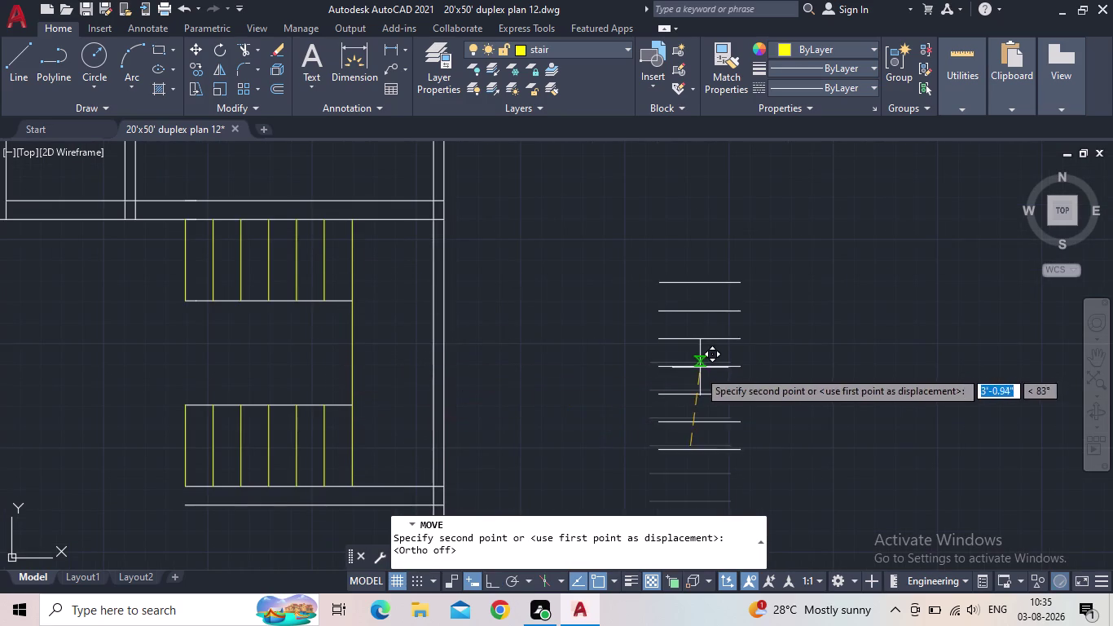
key(Escape)
scroll(down, 3)
scroll(up, 3)
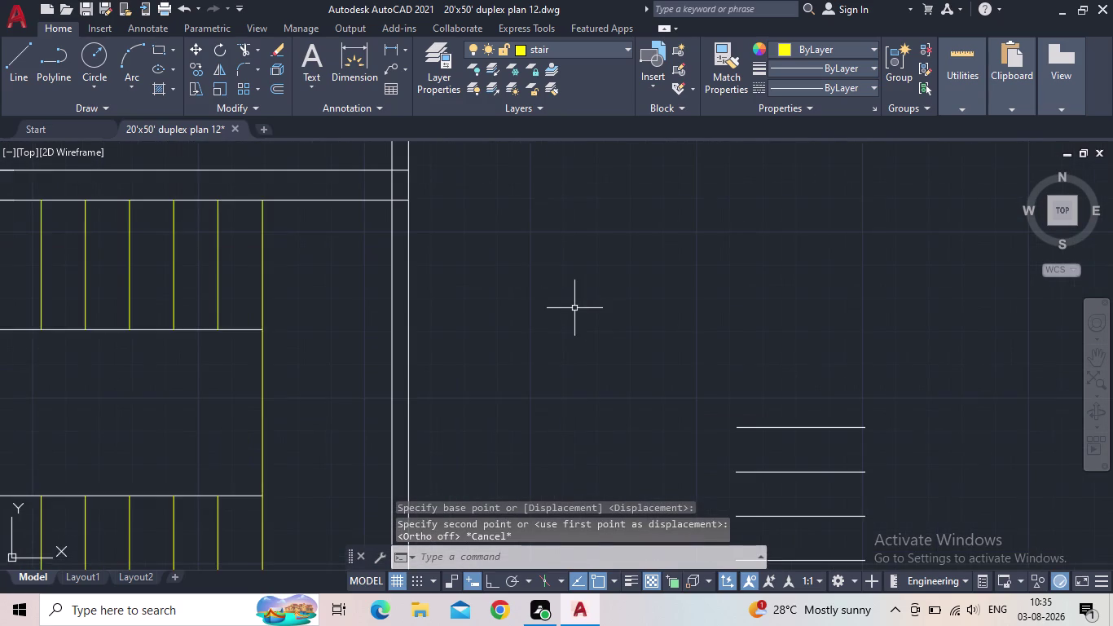
middle_drag(539, 360, 666, 345)
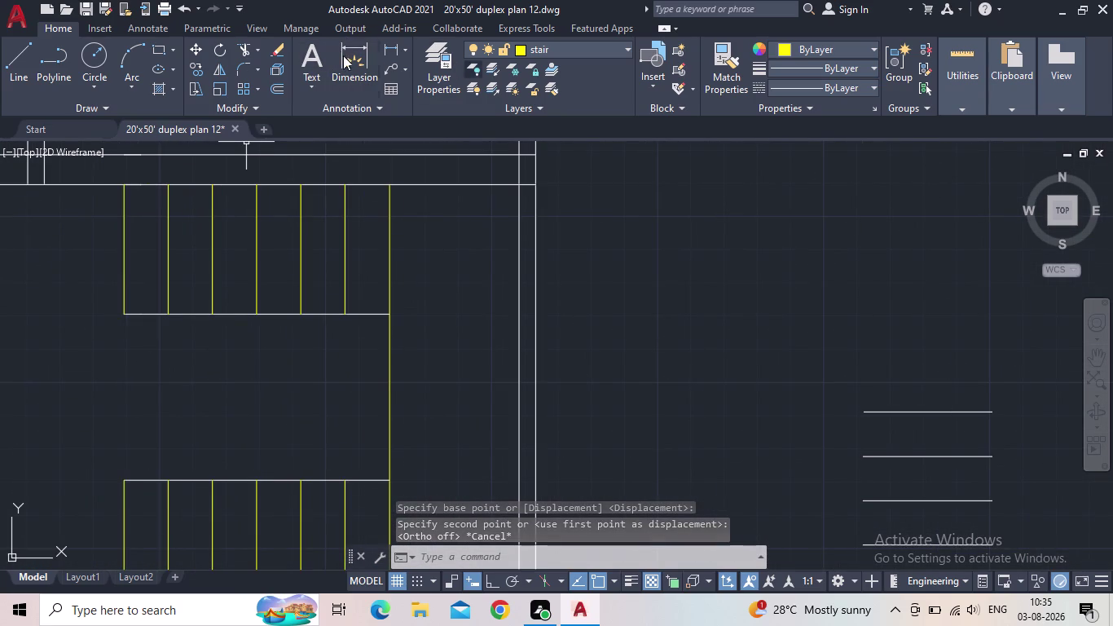
Draw a yellow line from the upper landing corner to the inner wall.
click(9, 57)
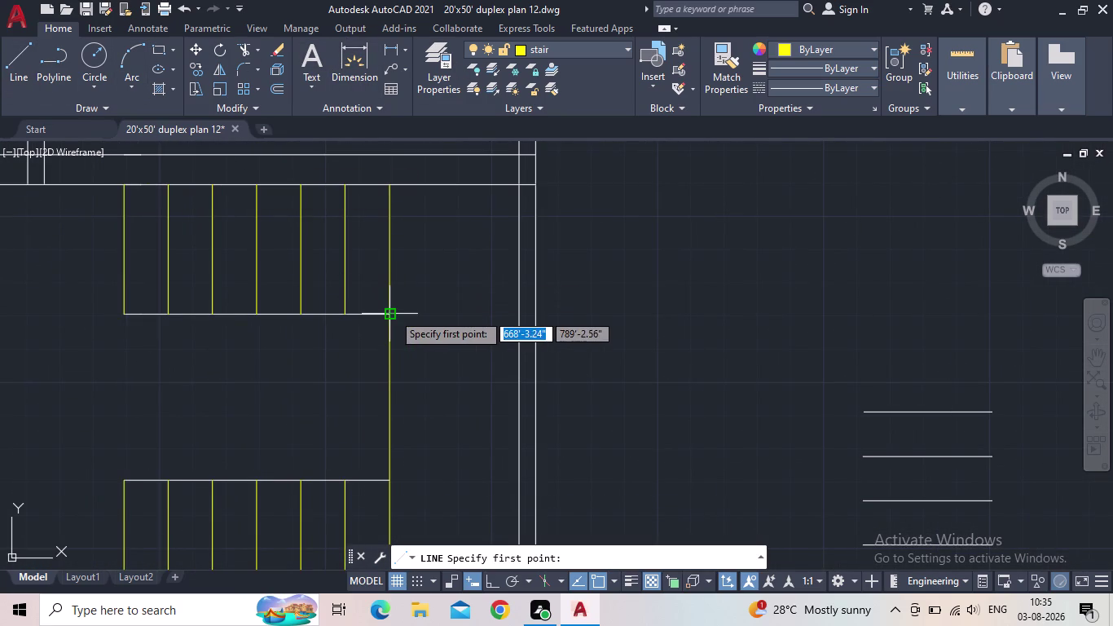
click(393, 312)
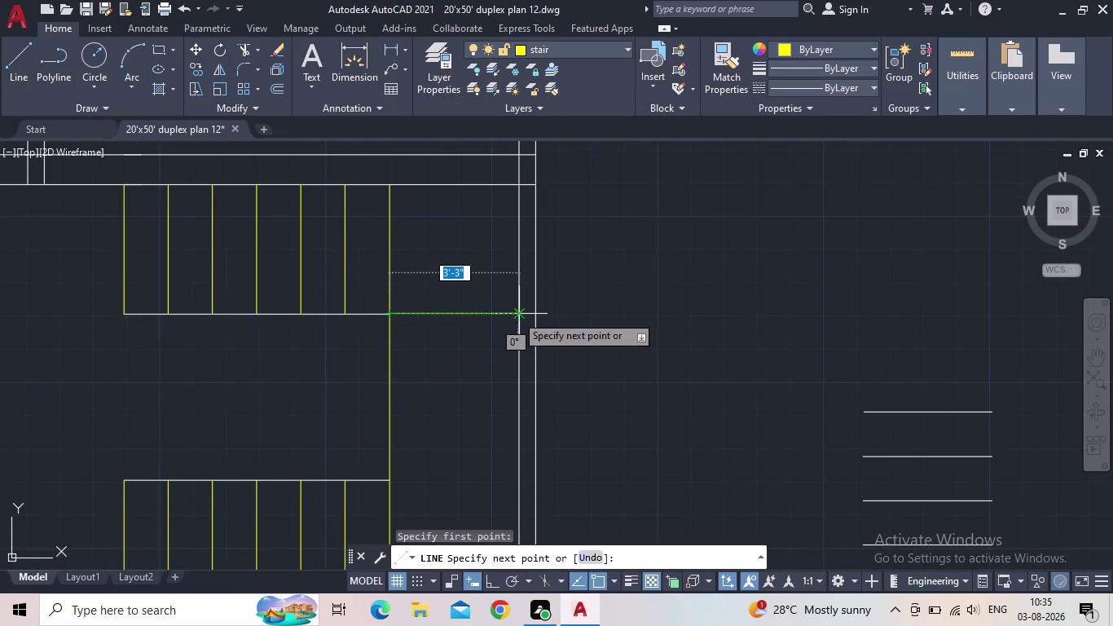
click(515, 314)
key(Escape)
scroll(down, 3)
Delete the seven stray horizontal lines.
middle_drag(604, 379, 573, 303)
drag(810, 518, 793, 497)
click(671, 252)
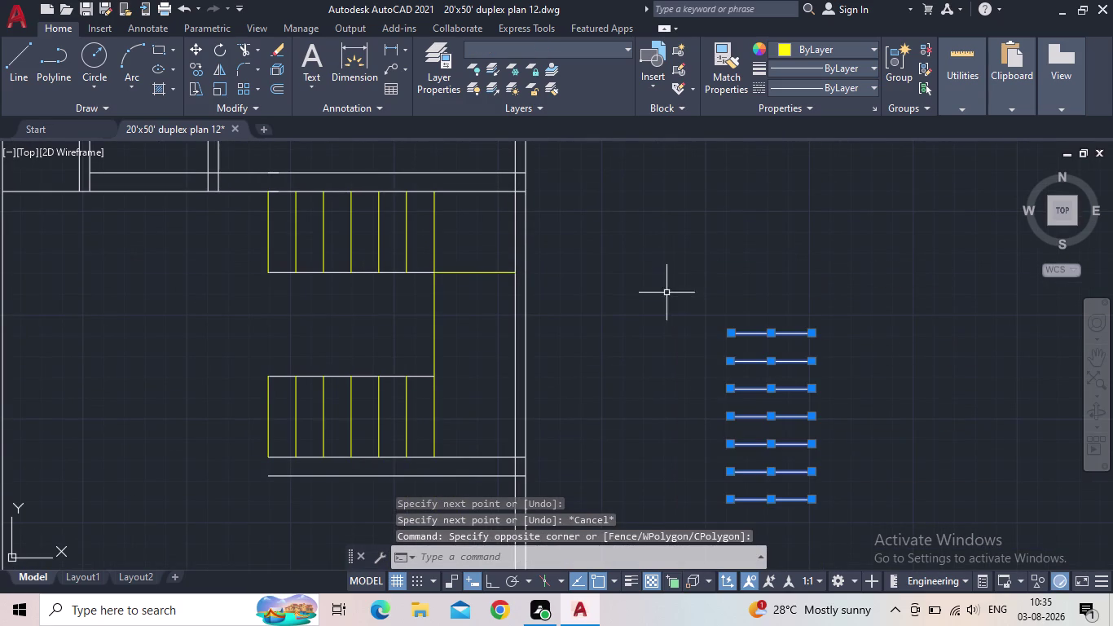
key(Delete)
key(space)
scroll(up, 3)
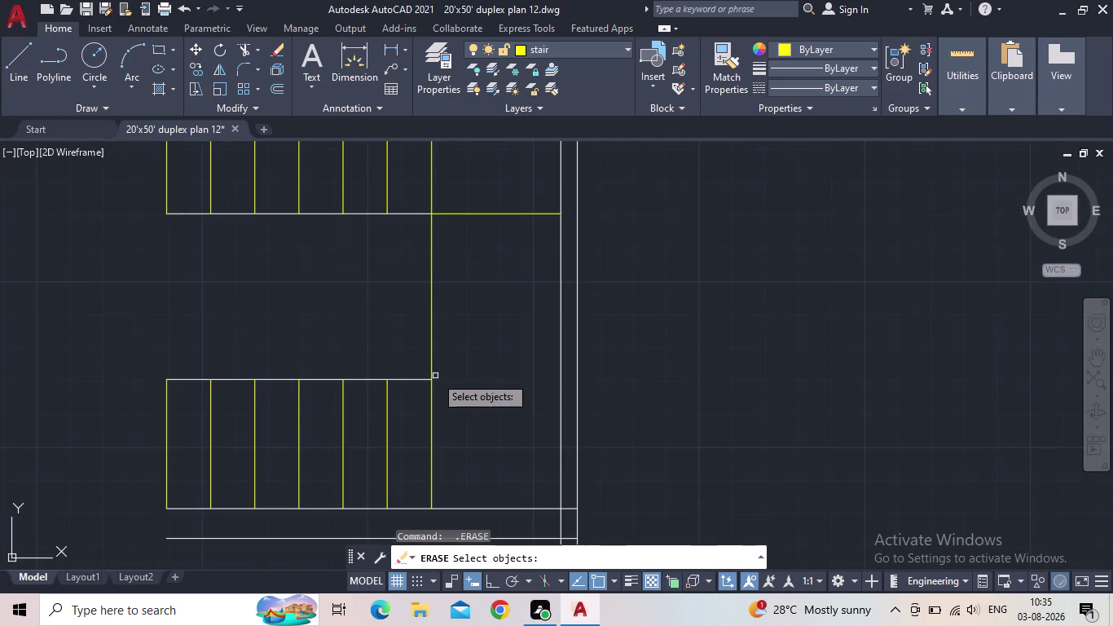
key(Escape)
Draw a second line from the lower landing corner to the inner wall.
key(l)
key(space)
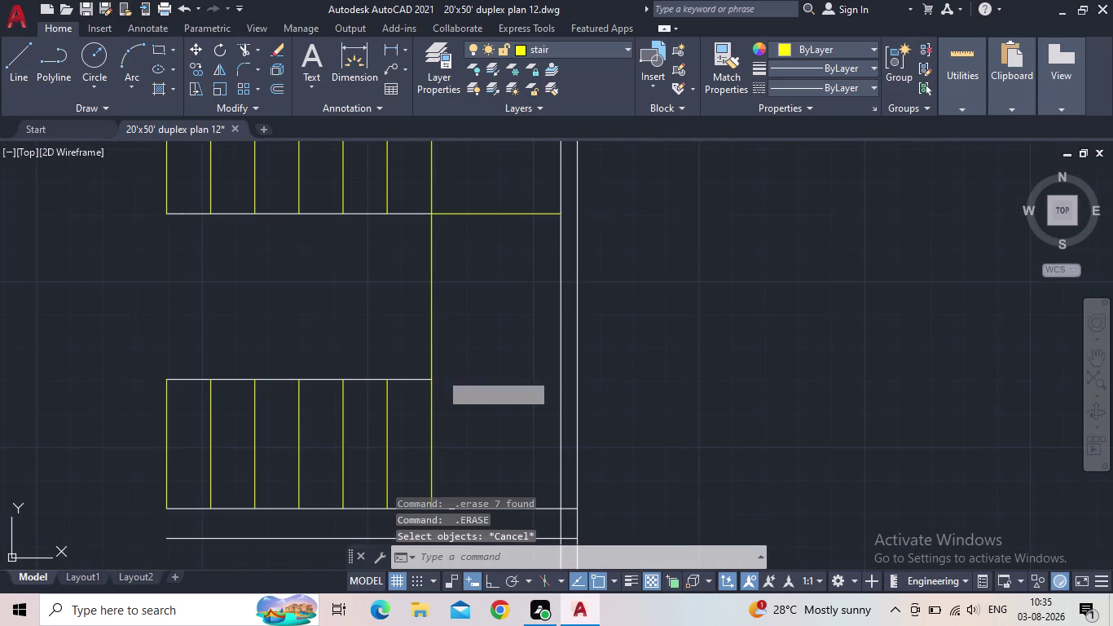
click(435, 378)
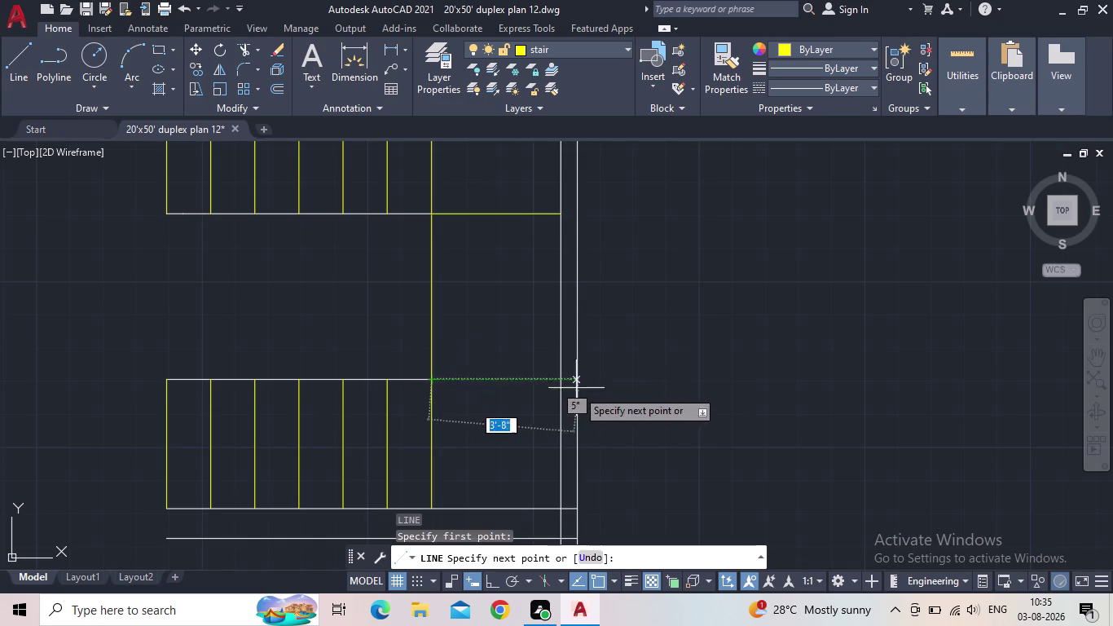
click(561, 378)
key(Escape)
Inspect the new landing lines, briefly selecting and deselecting the upper one.
scroll(down, 3)
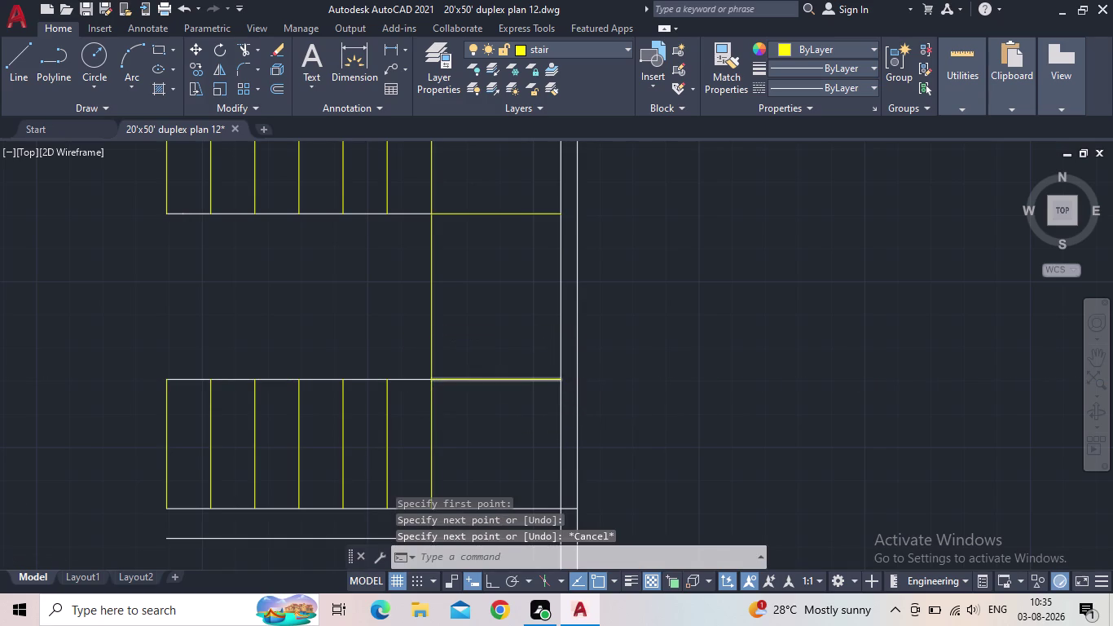
middle_drag(514, 337, 505, 361)
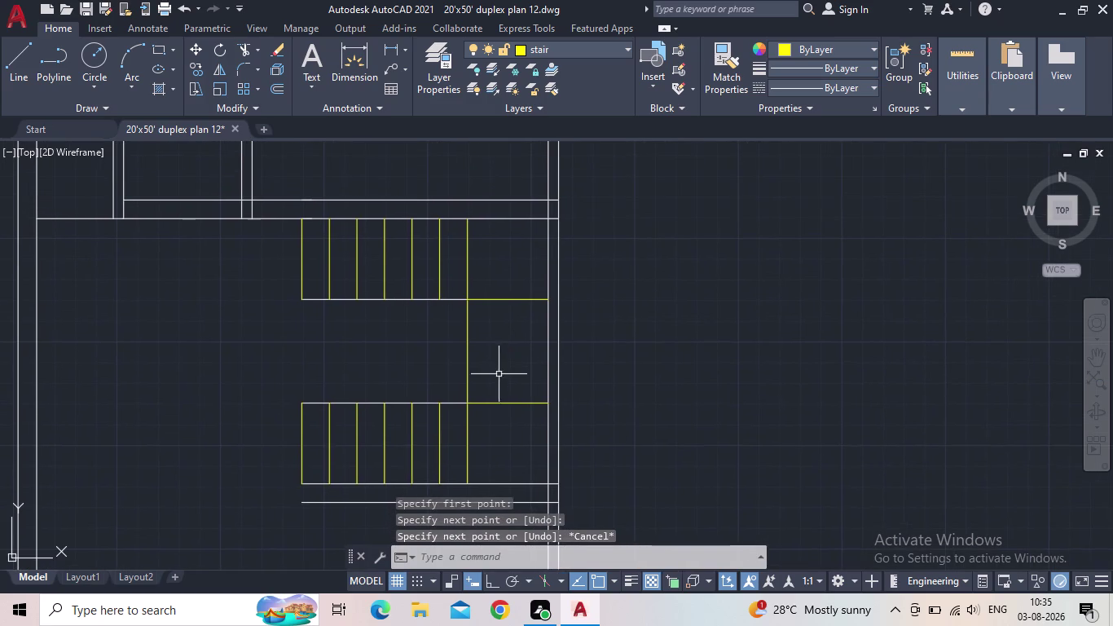
scroll(up, 3)
click(509, 416)
click(494, 389)
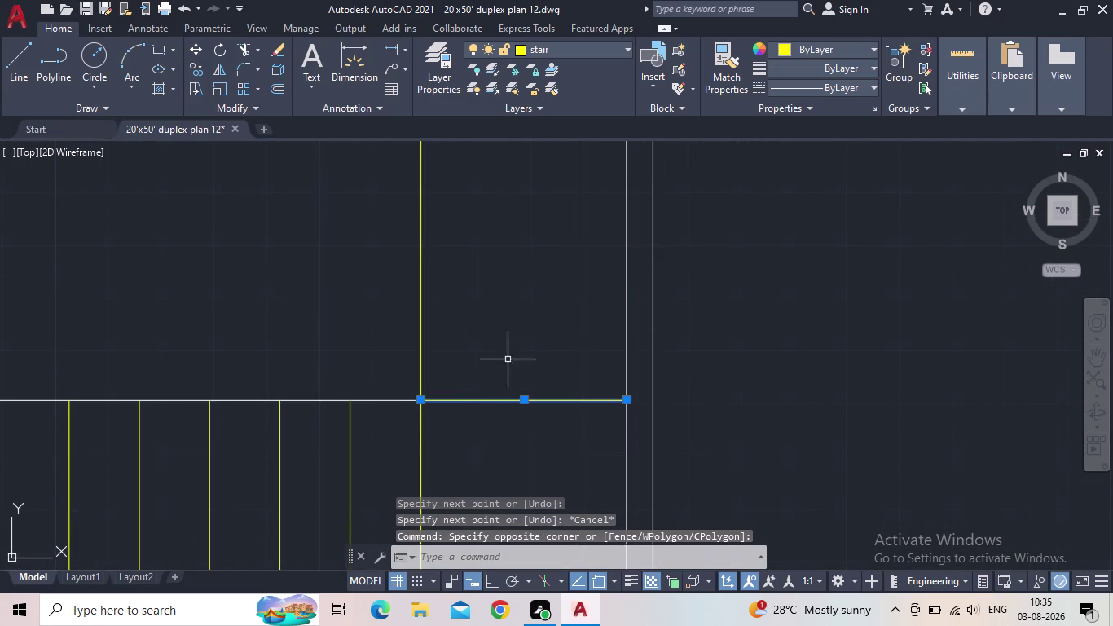
key(Escape)
drag(383, 54, 383, 62)
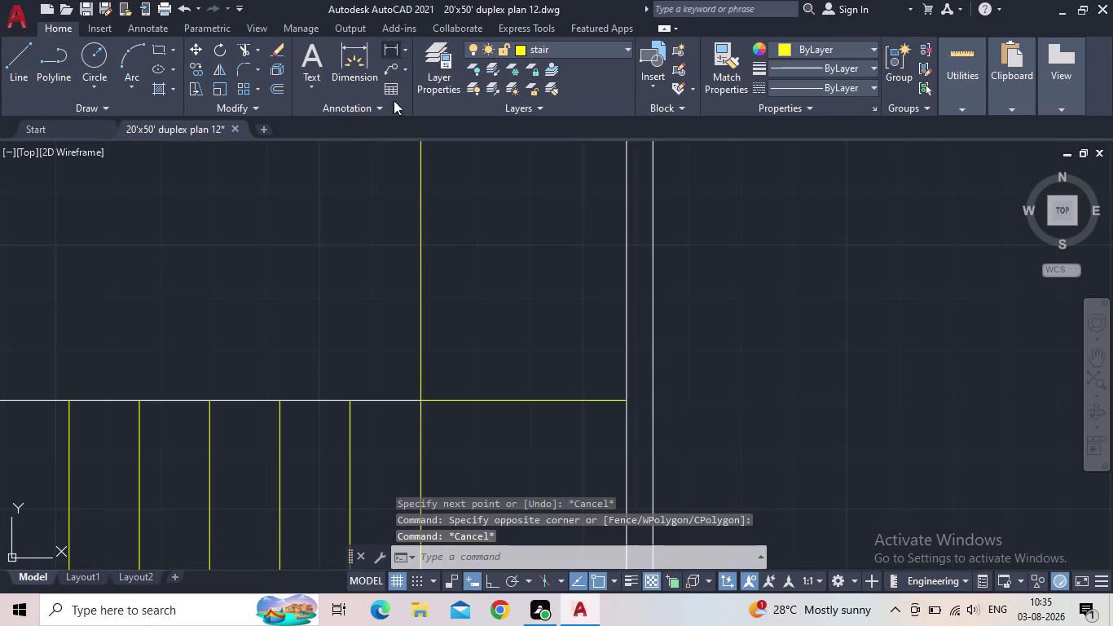
middle_drag(431, 252, 433, 370)
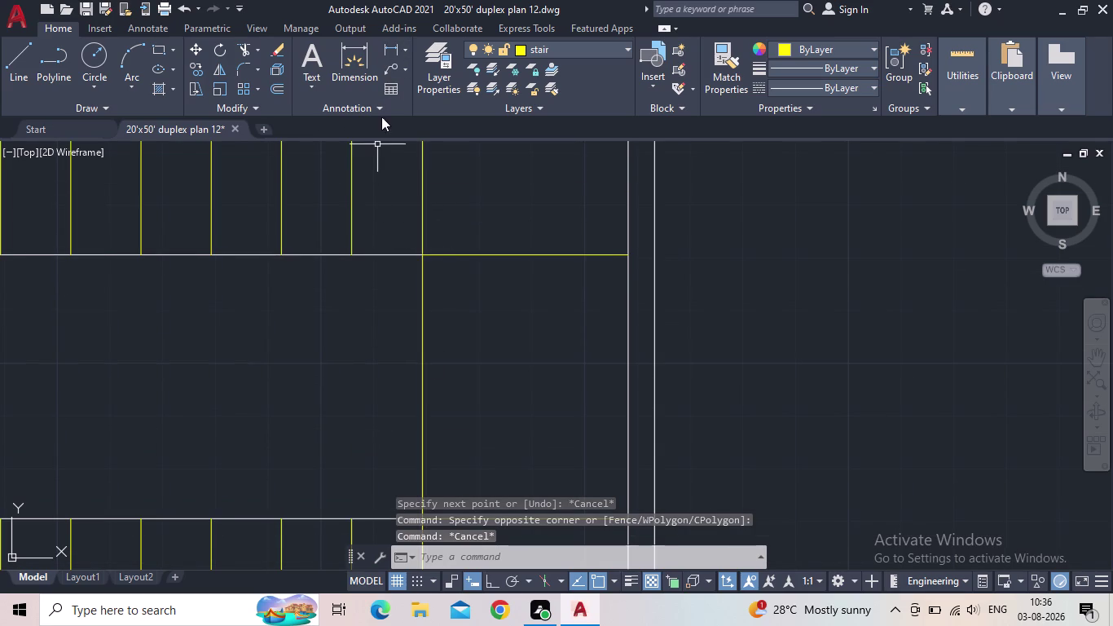
click(390, 48)
click(416, 257)
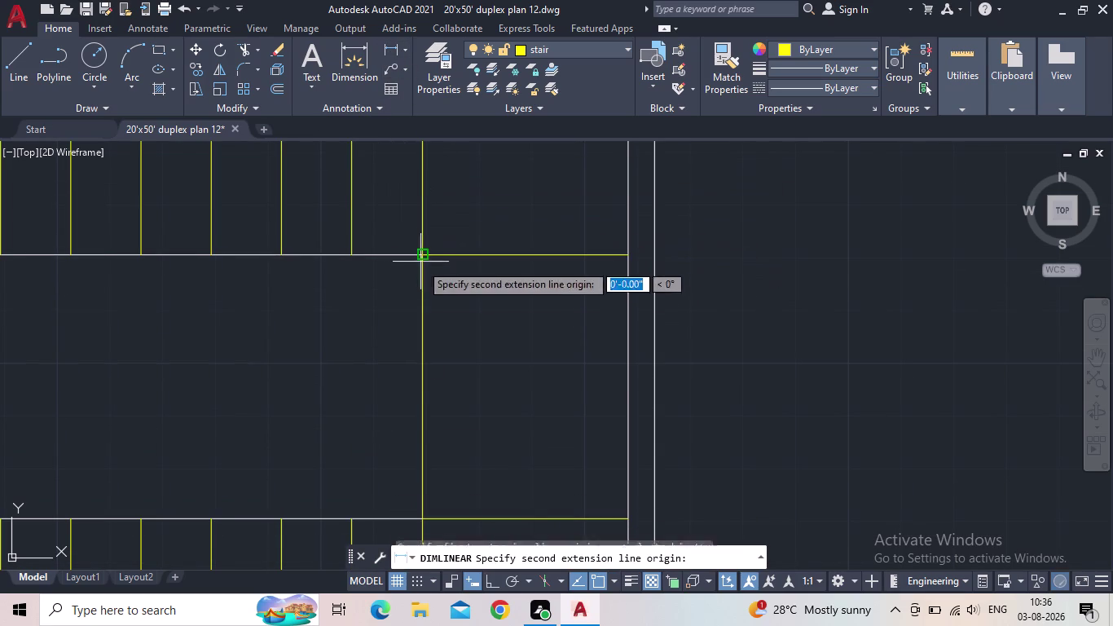
middle_drag(411, 420, 460, 298)
click(475, 398)
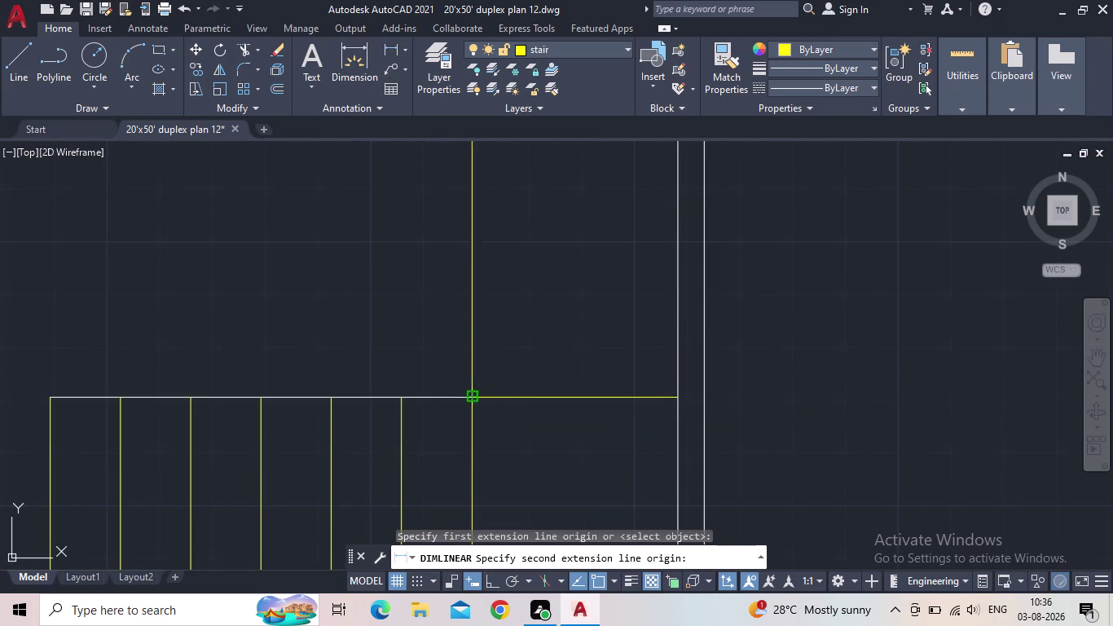
middle_drag(485, 354, 474, 364)
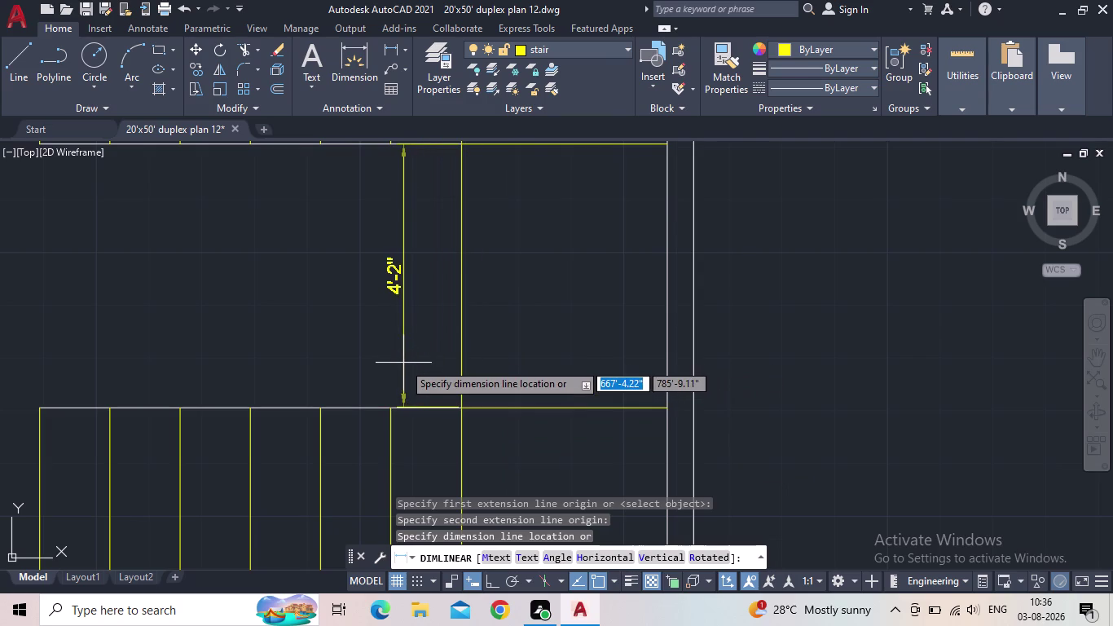
key(Escape)
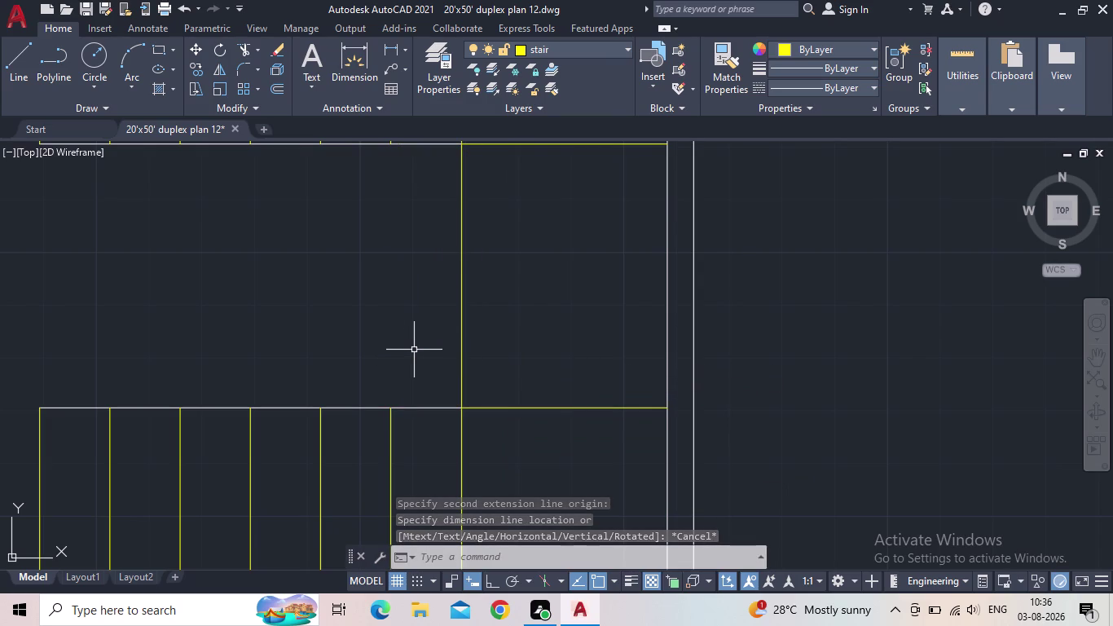
scroll(down, 3)
middle_drag(486, 345, 412, 375)
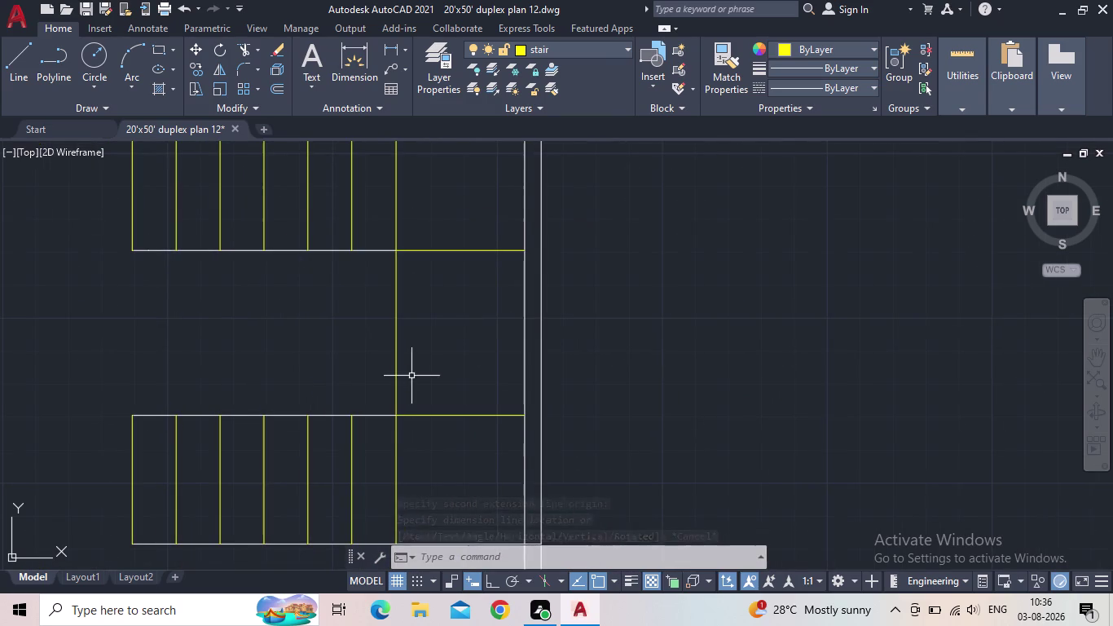
Start an offset with a distance of 1'-0.5".
middle_click(438, 378)
key(o)
key(Return)
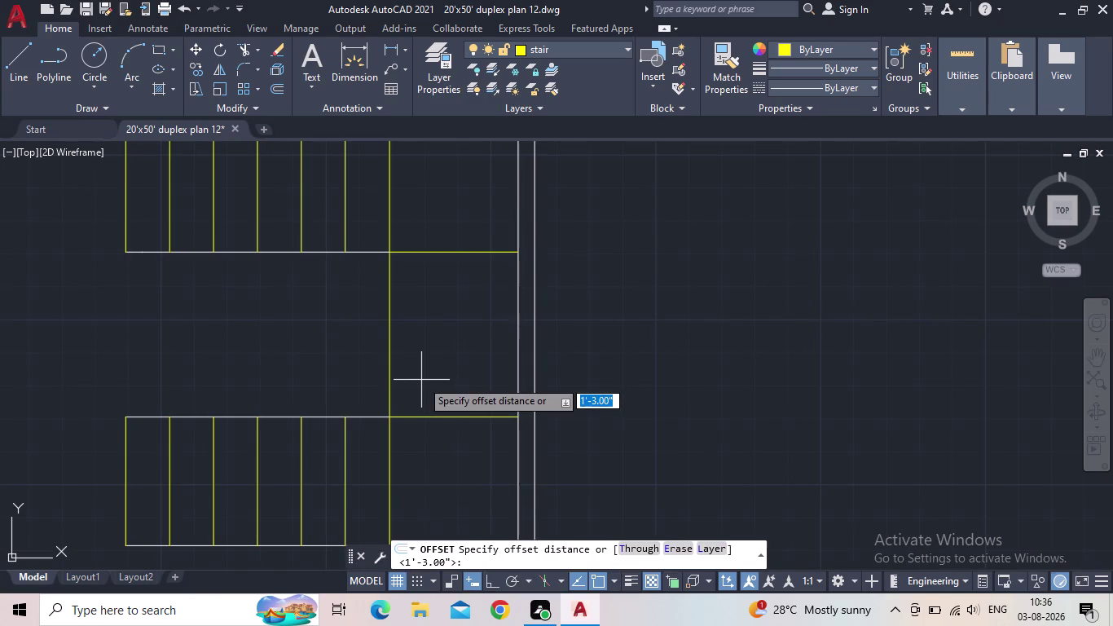
key(1)
key(apostrophe)
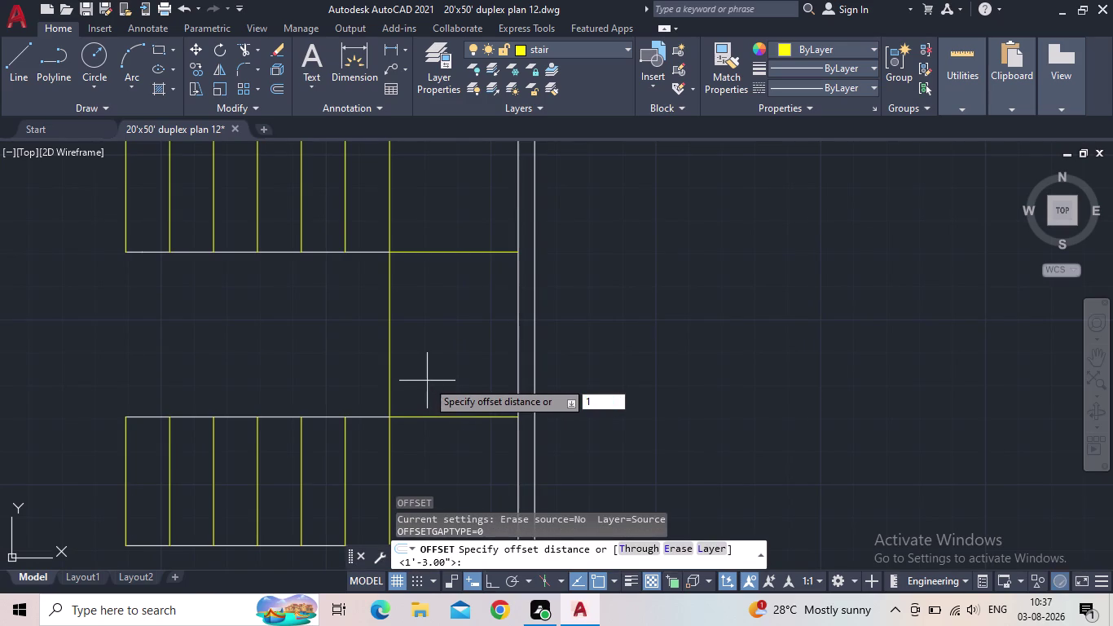
text(0.5")
key(Return)
Offset the landing line upward three times, each copy 1'-0.5" apart.
click(465, 418)
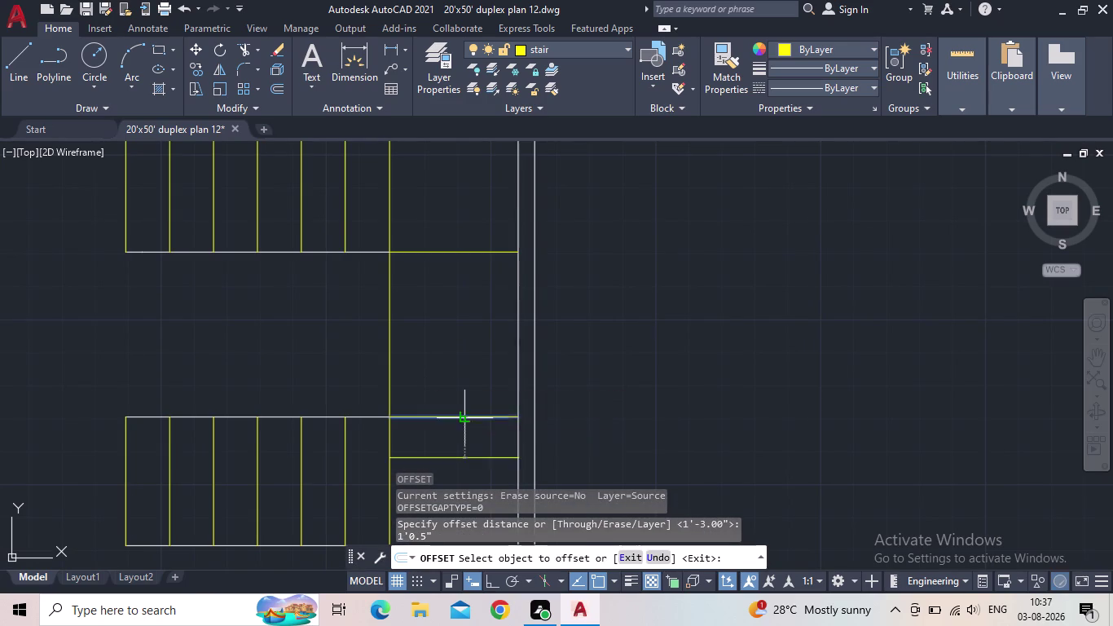
click(459, 355)
click(458, 376)
click(462, 330)
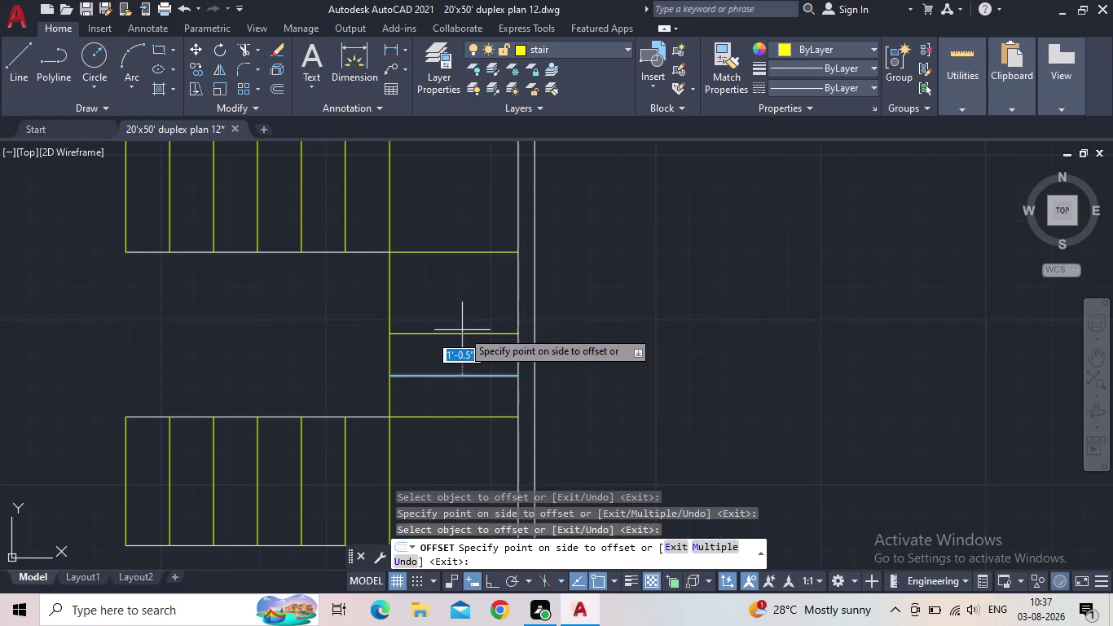
click(461, 333)
click(466, 309)
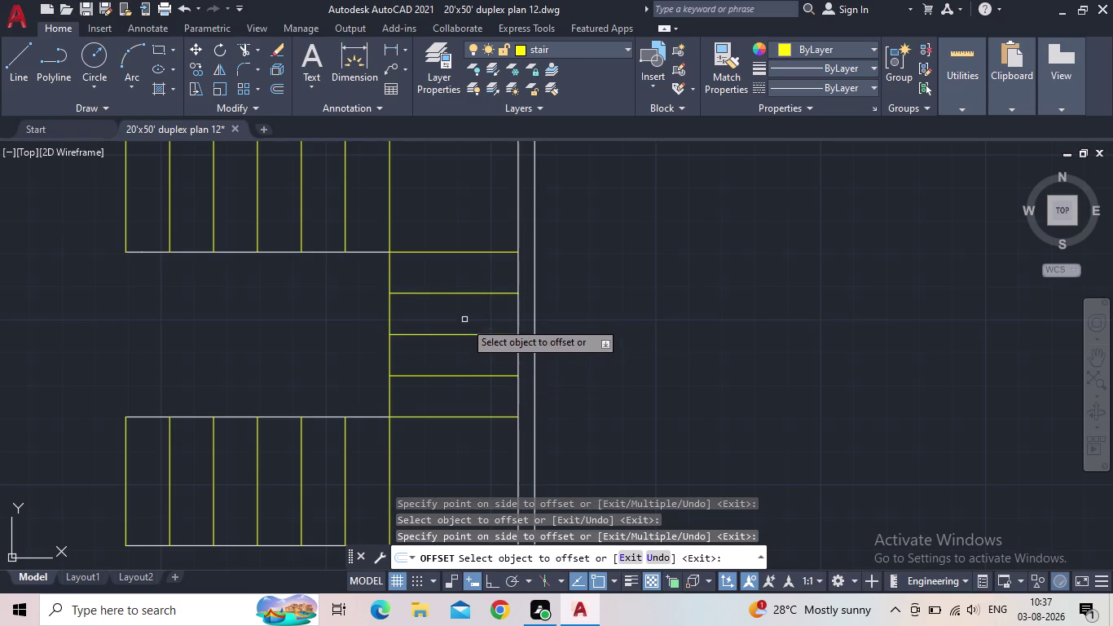
scroll(down, 3)
key(Escape)
scroll(down, 3)
Save the drawing from the Quick Access Toolbar.
middle_drag(587, 359, 587, 358)
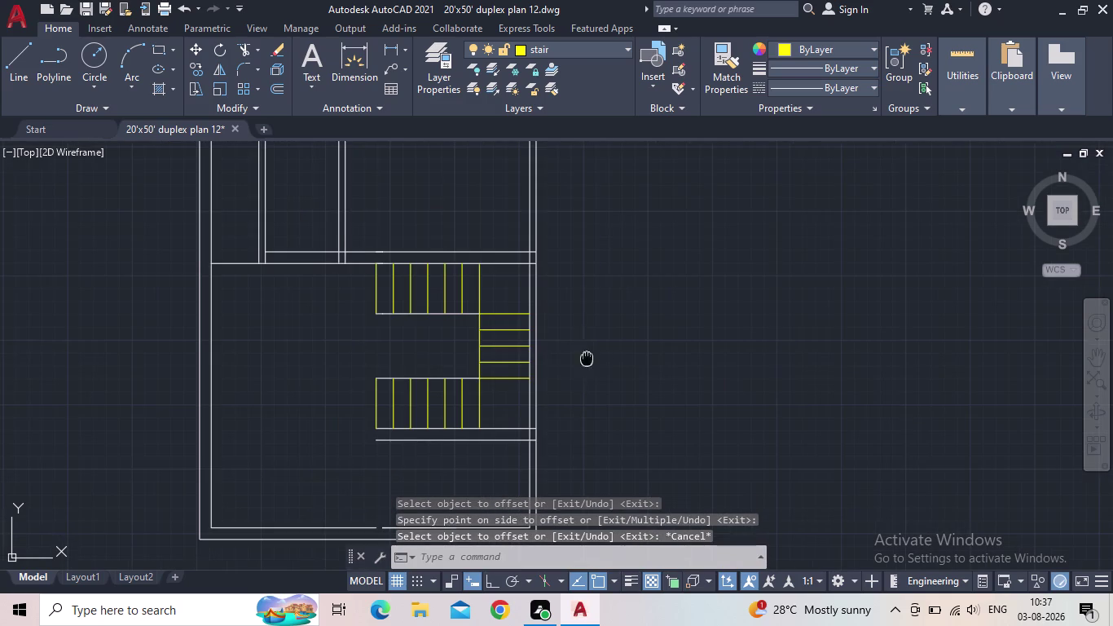
middle_drag(588, 358, 615, 352)
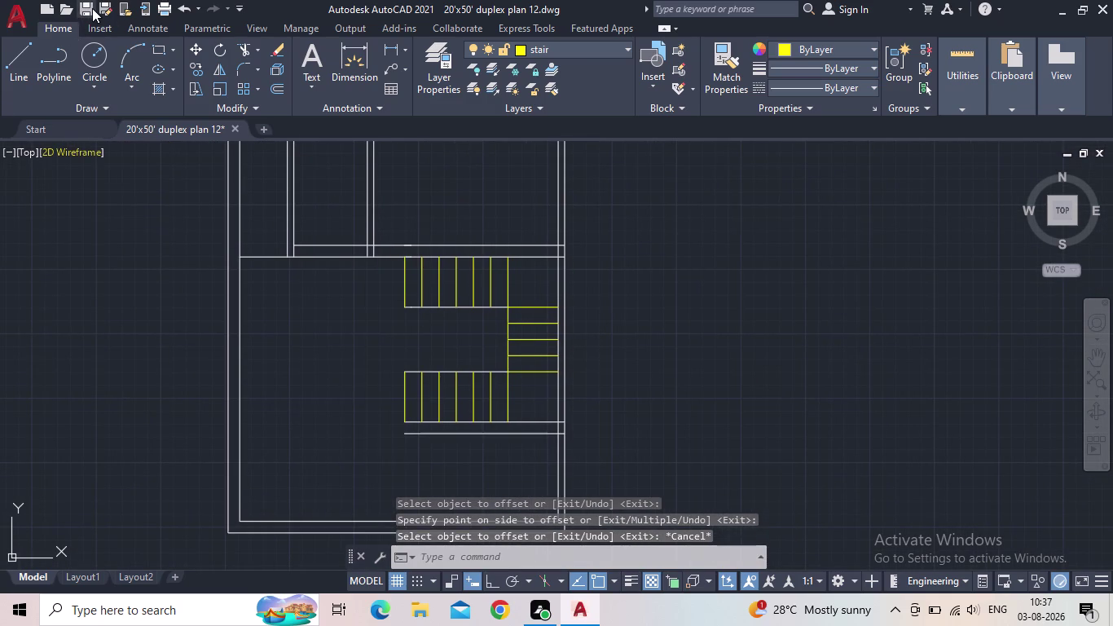
click(88, 8)
scroll(down, 3)
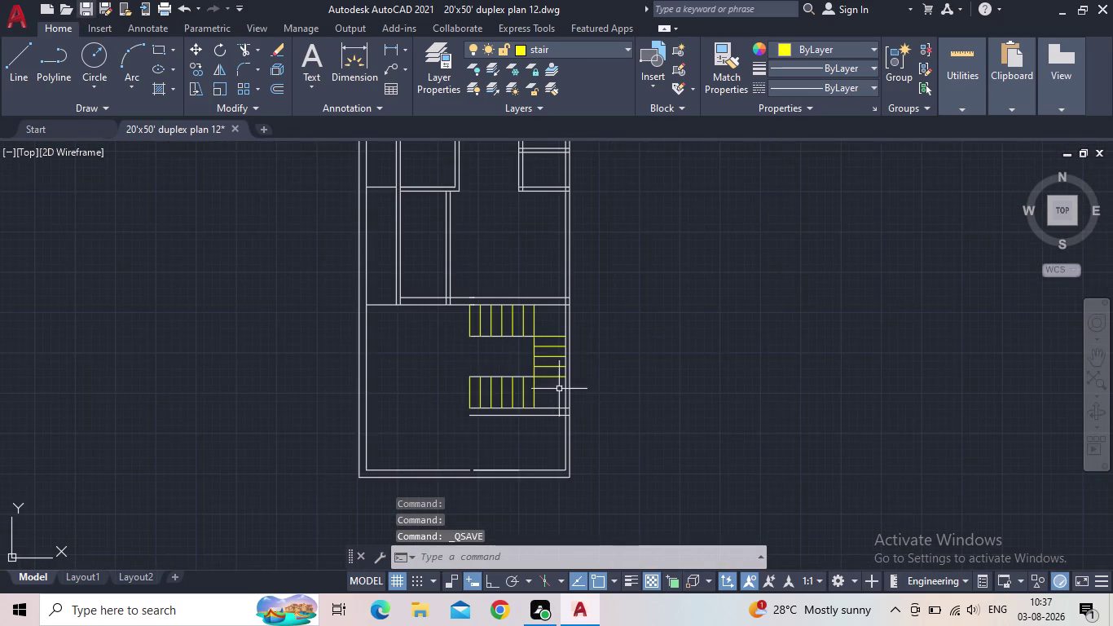
scroll(up, 3)
scroll(down, 3)
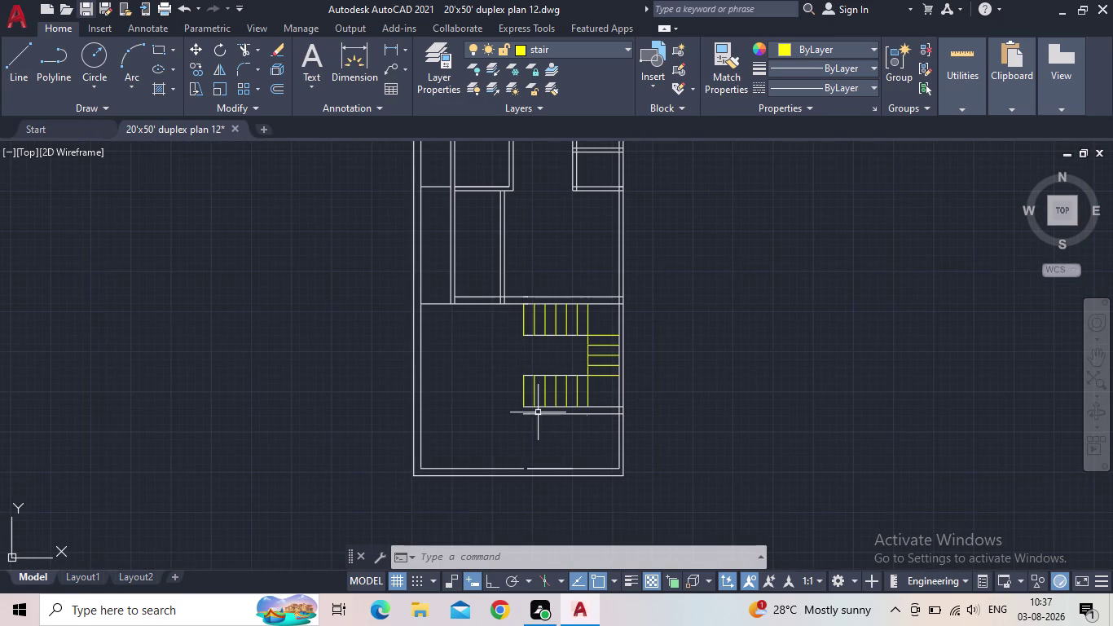
key(Escape)
scroll(up, 3)
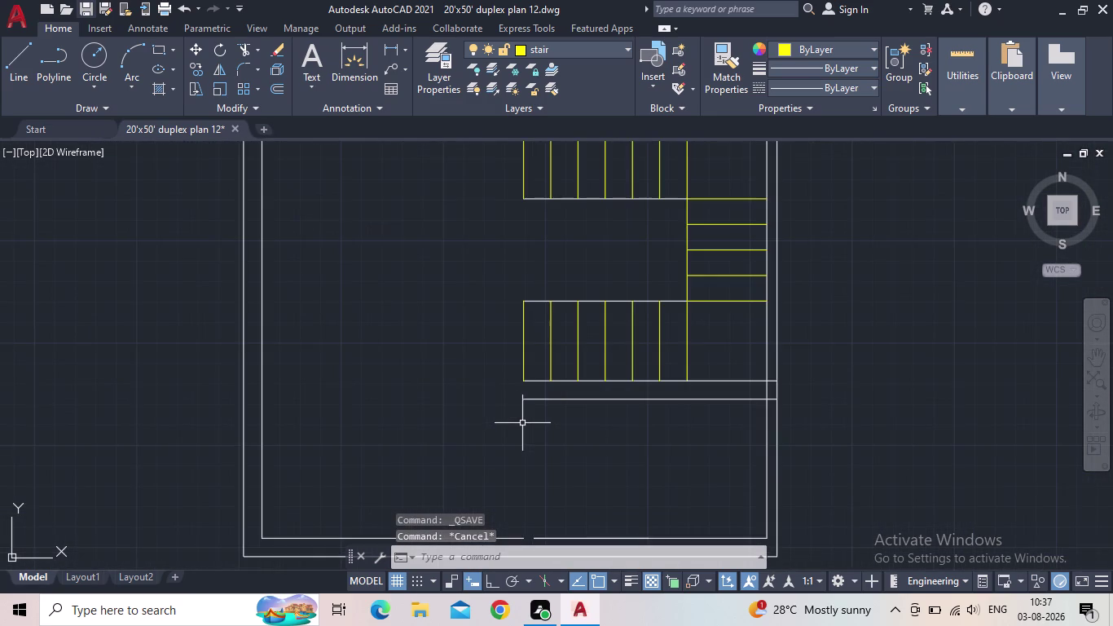
scroll(up, 3)
Make floor the current layer in Layer Properties Manager, replacing stair, and close the palette.
click(440, 83)
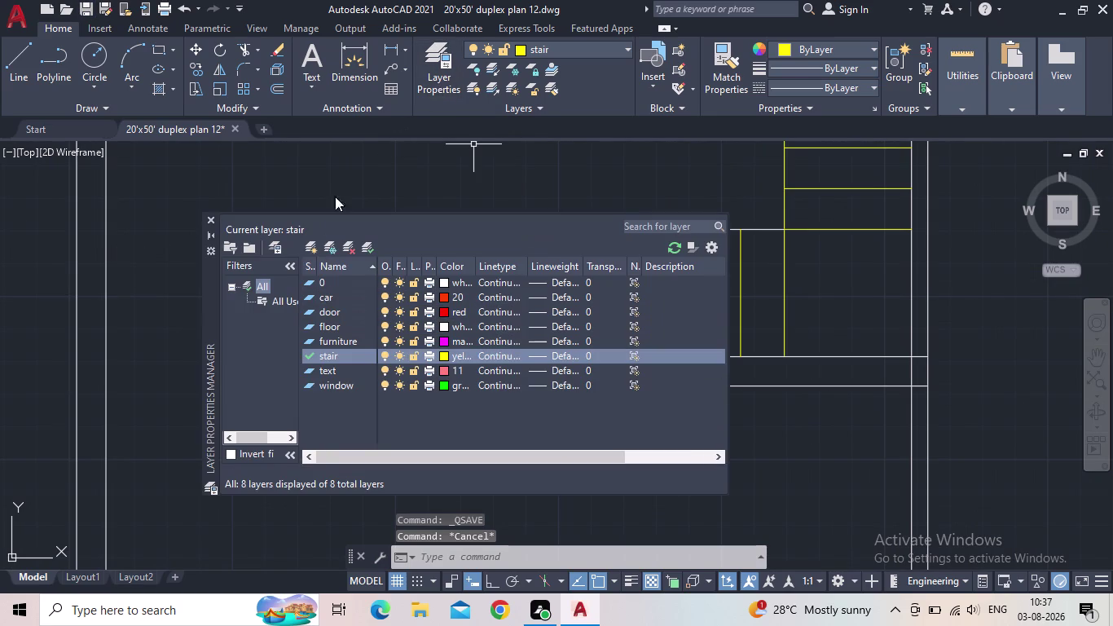
double_click(308, 326)
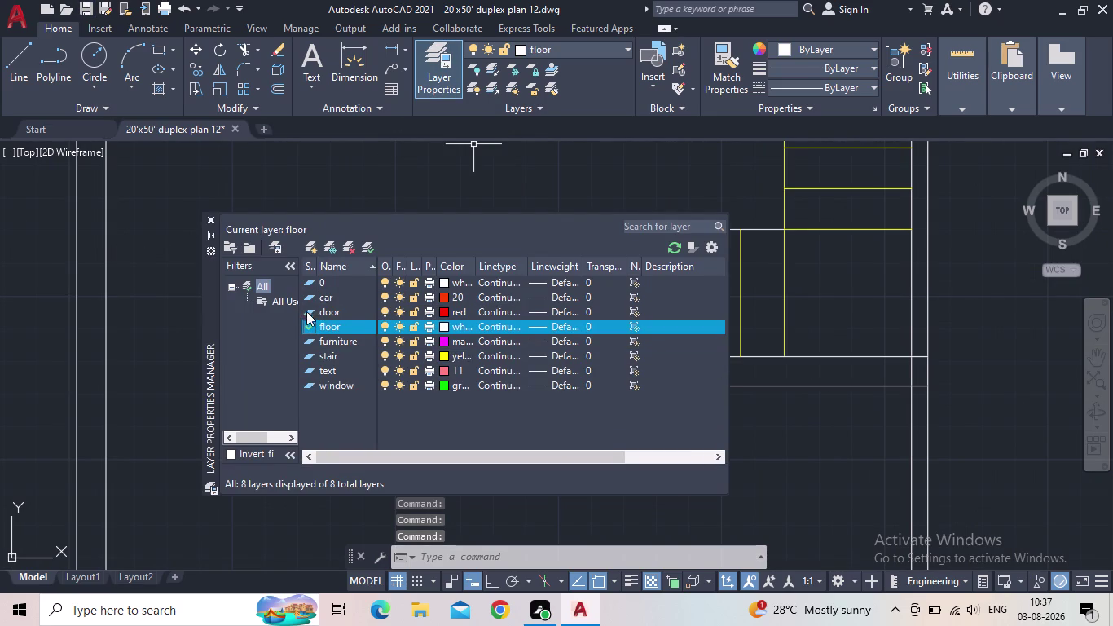
click(212, 218)
key(space)
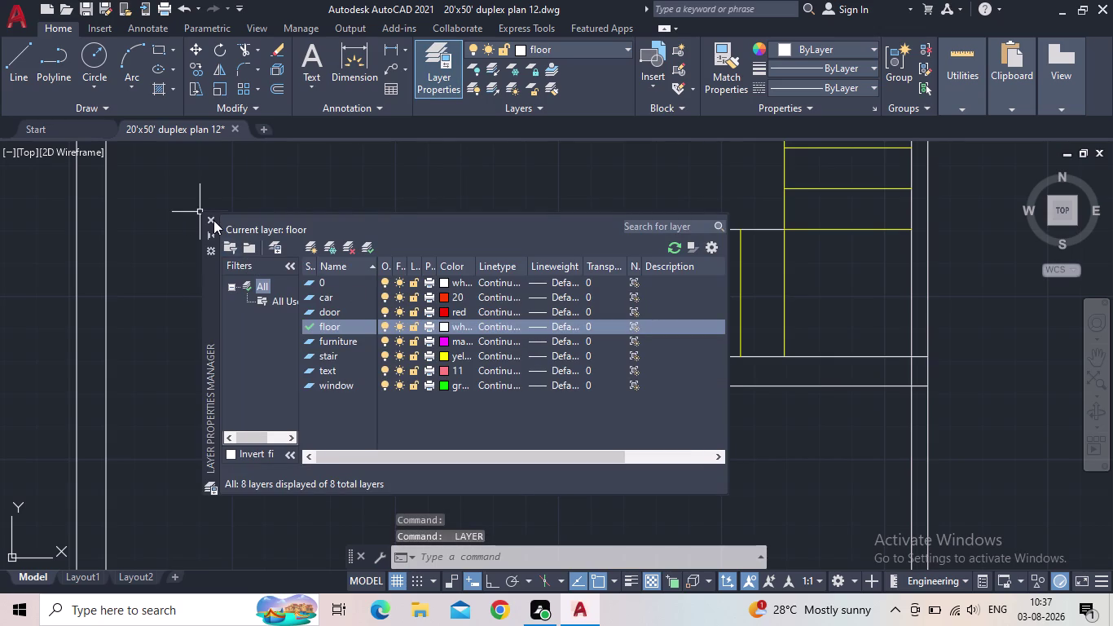
click(214, 220)
click(6, 55)
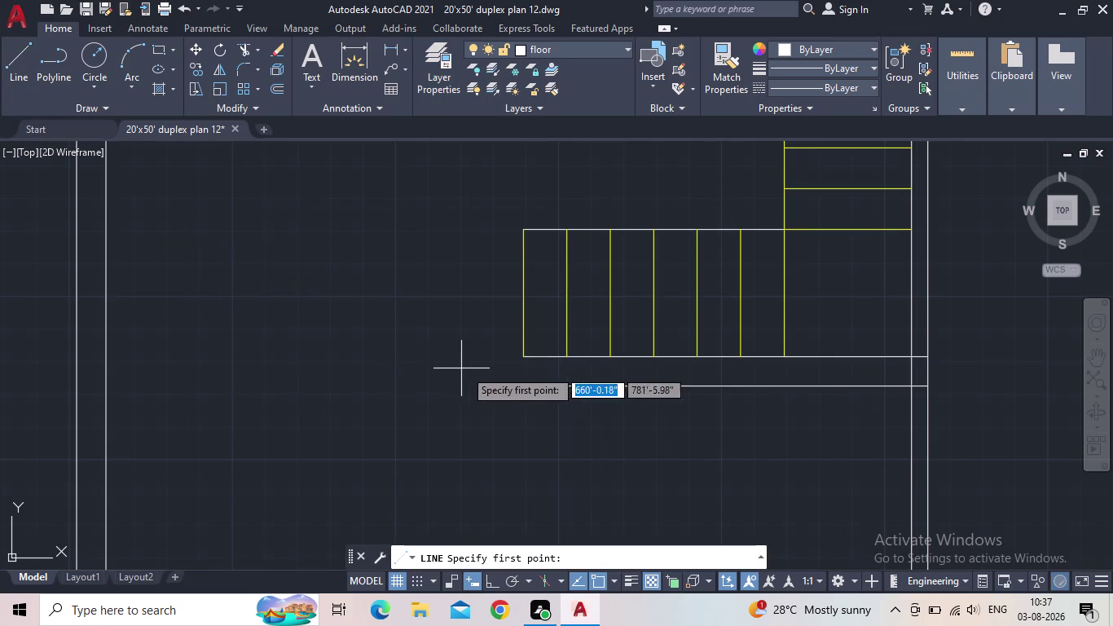
Draw a short line from the stair's lower corner to the line below.
scroll(up, 3)
click(532, 394)
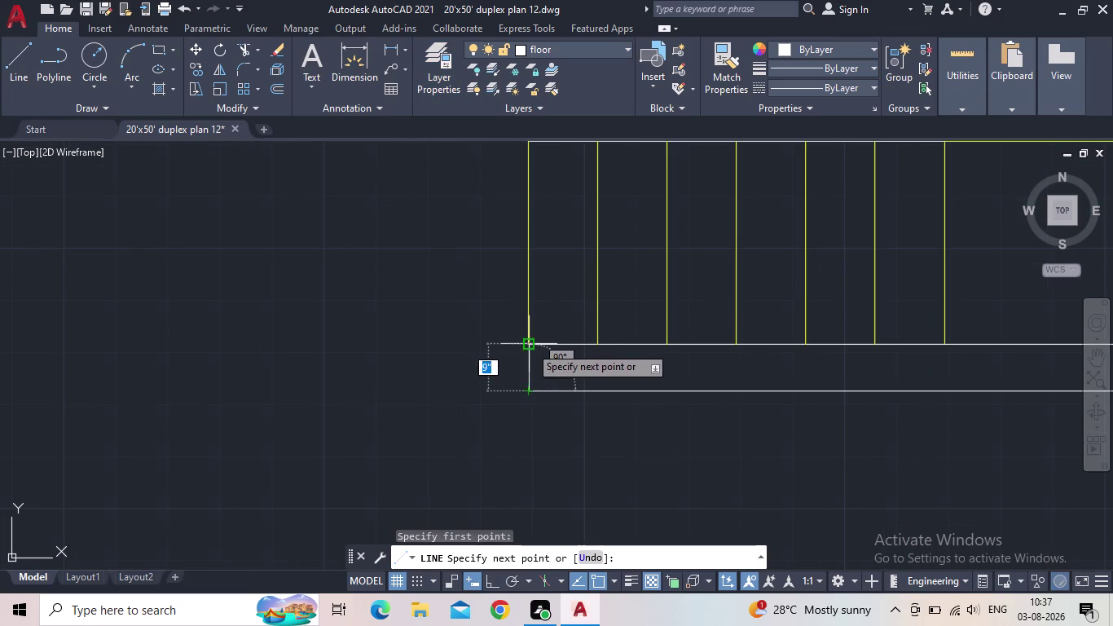
click(529, 346)
key(Escape)
middle_drag(591, 413, 554, 393)
scroll(down, 3)
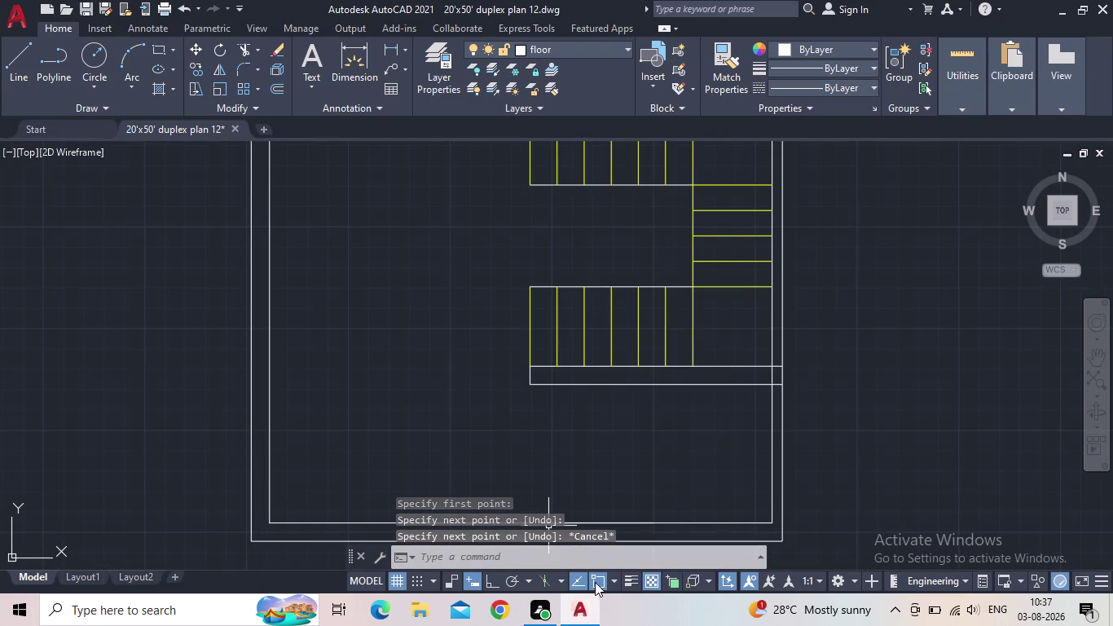
middle_drag(563, 468, 561, 387)
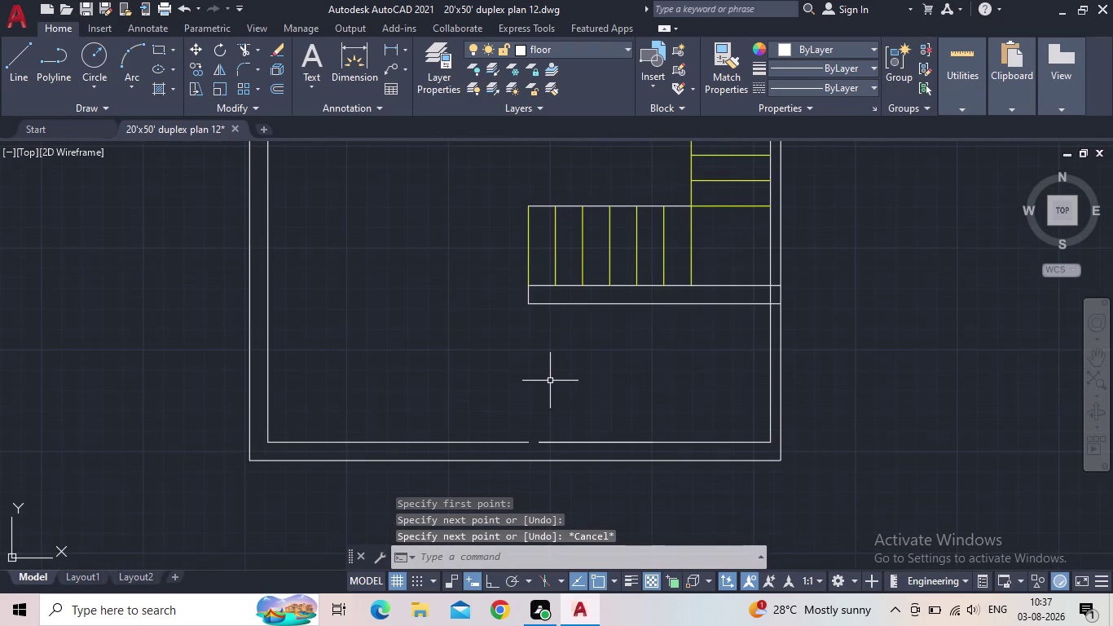
Draw a wall line from beneath the staircase down to the bottom wall.
key(space)
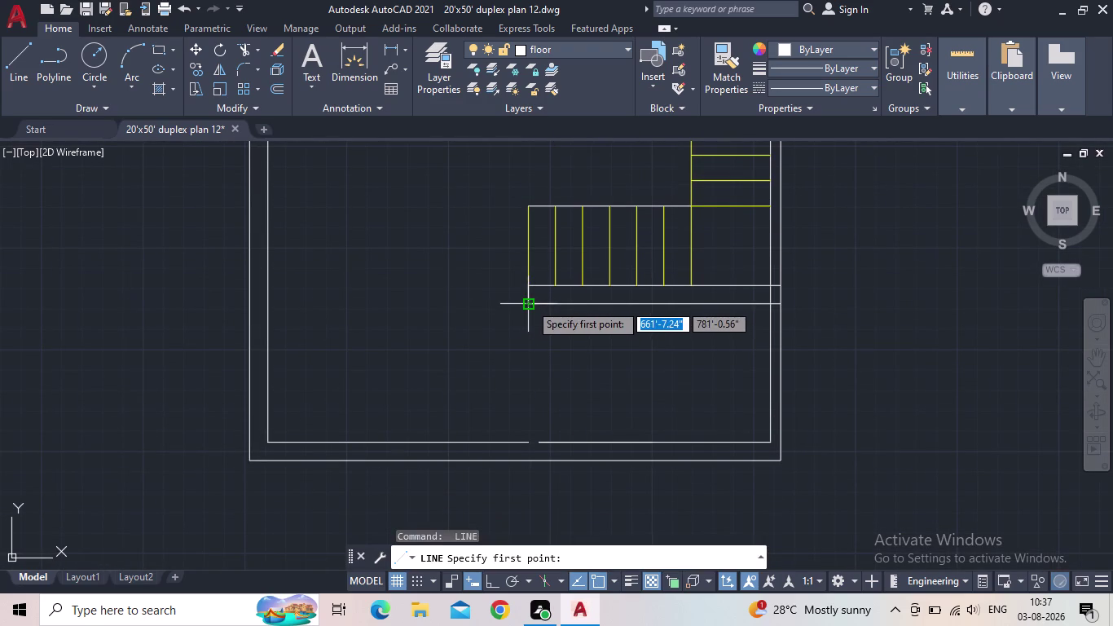
drag(529, 303, 528, 354)
middle_drag(529, 440, 529, 348)
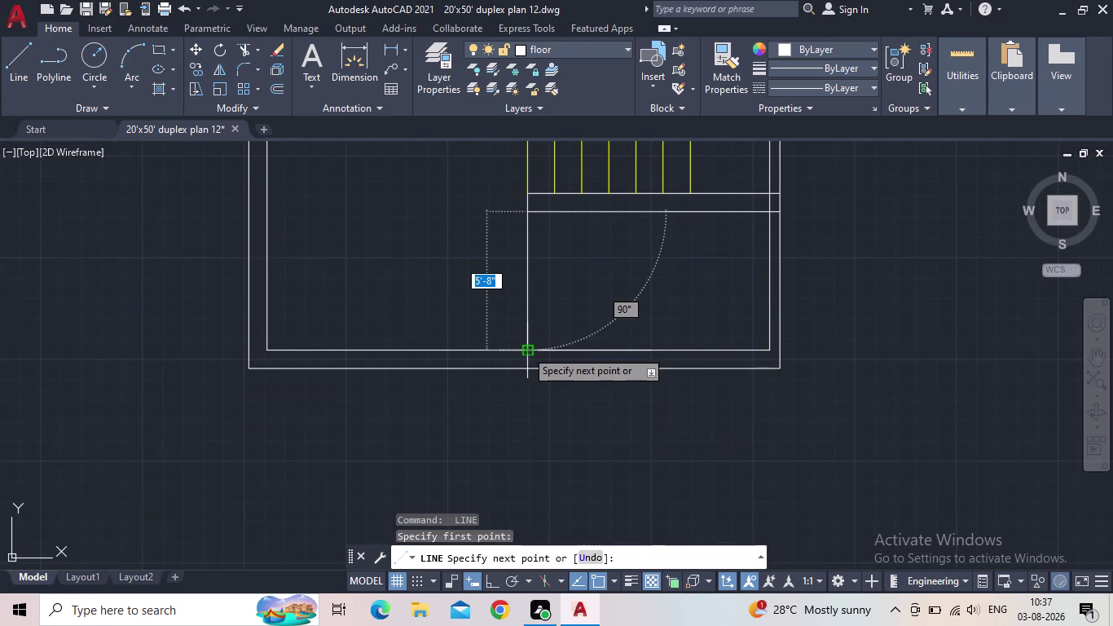
click(525, 350)
key(Escape)
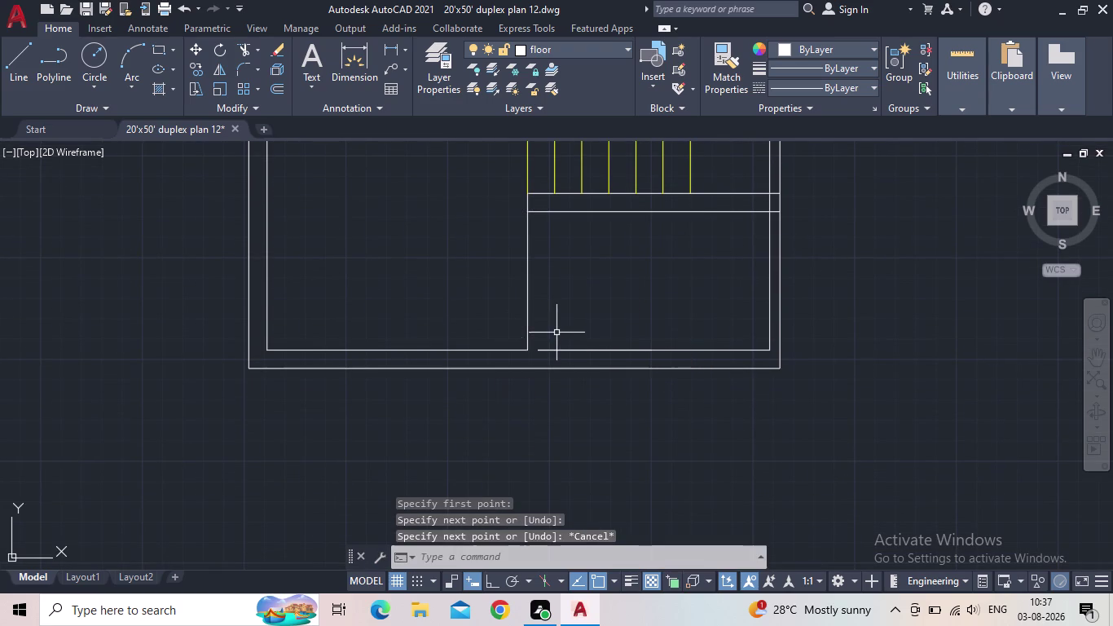
Extend the bottom wall segment to meet the new wall line.
text(ex)
key(space)
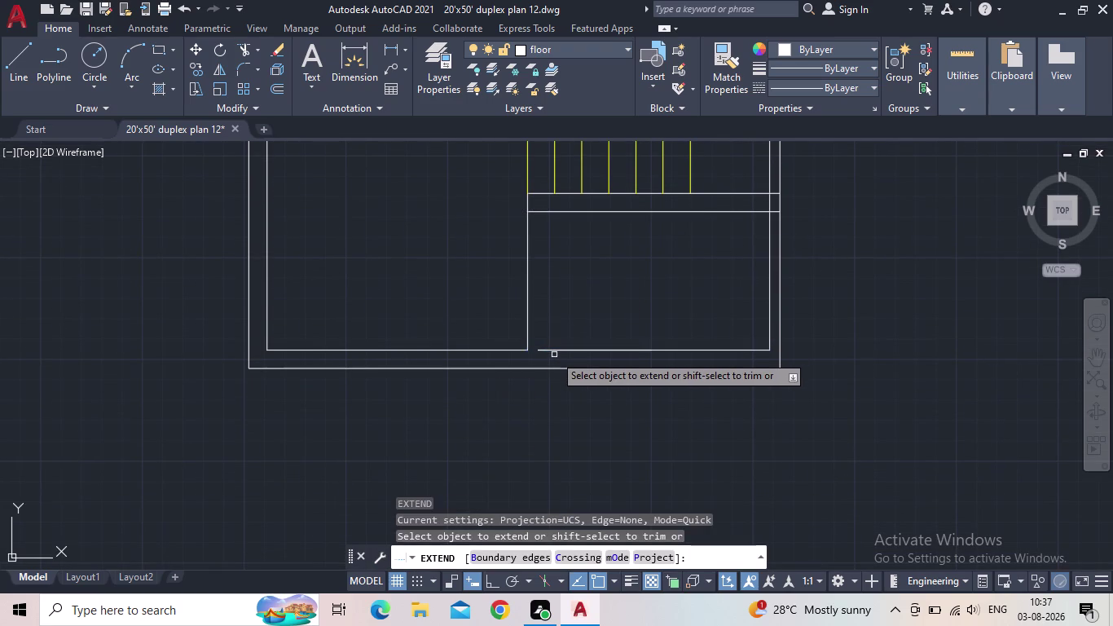
click(555, 352)
key(Escape)
scroll(down, 3)
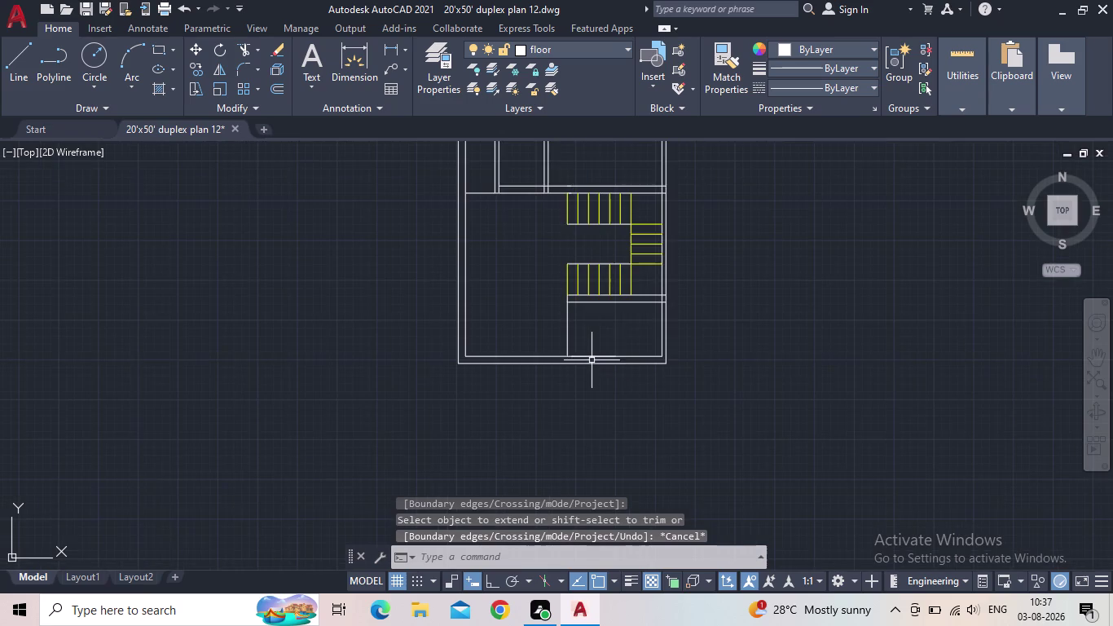
middle_drag(606, 324, 607, 370)
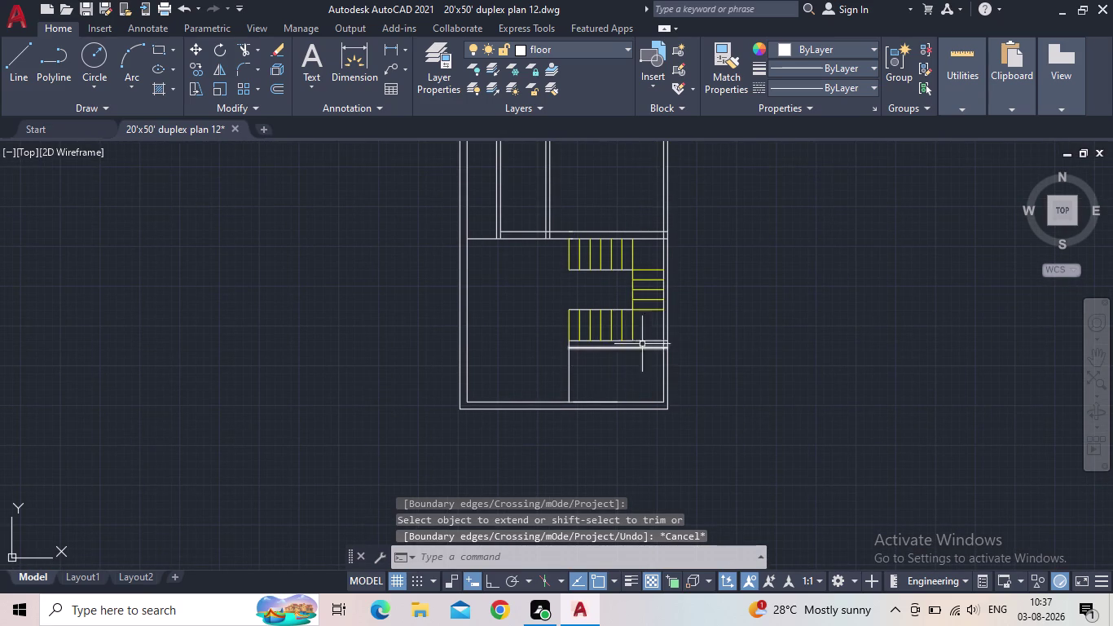
scroll(up, 3)
Trim the overhanging line ends near the staircase with fence crossings.
key(t)
key(r)
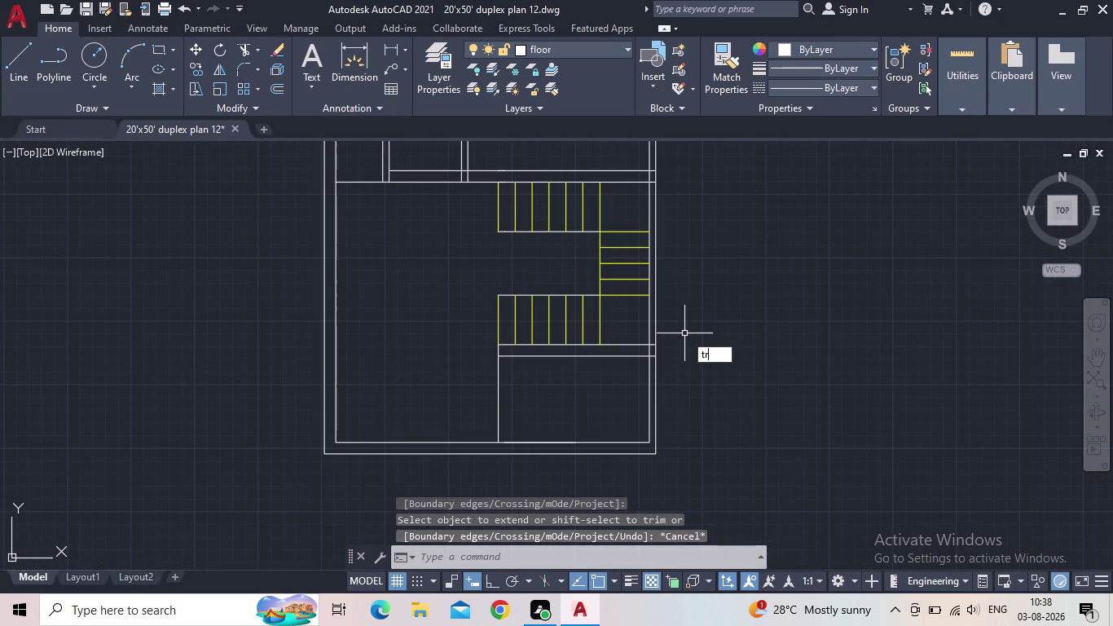
key(b)
key(BackSpace)
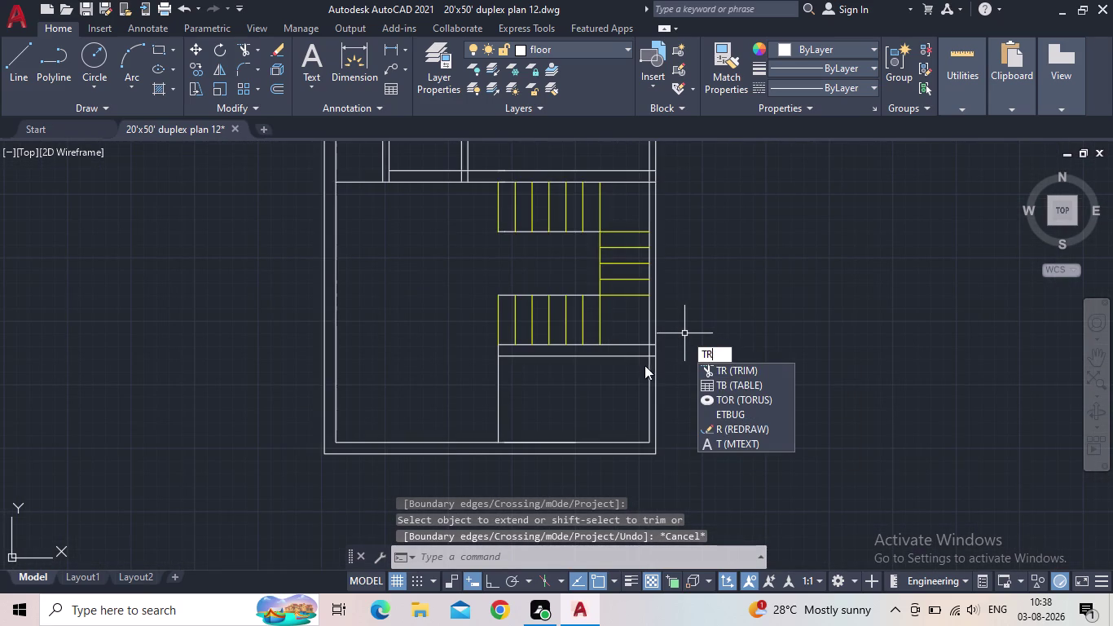
key(space)
scroll(up, 3)
drag(660, 369, 666, 250)
drag(651, 312, 625, 318)
scroll(down, 3)
scroll(down, 3)
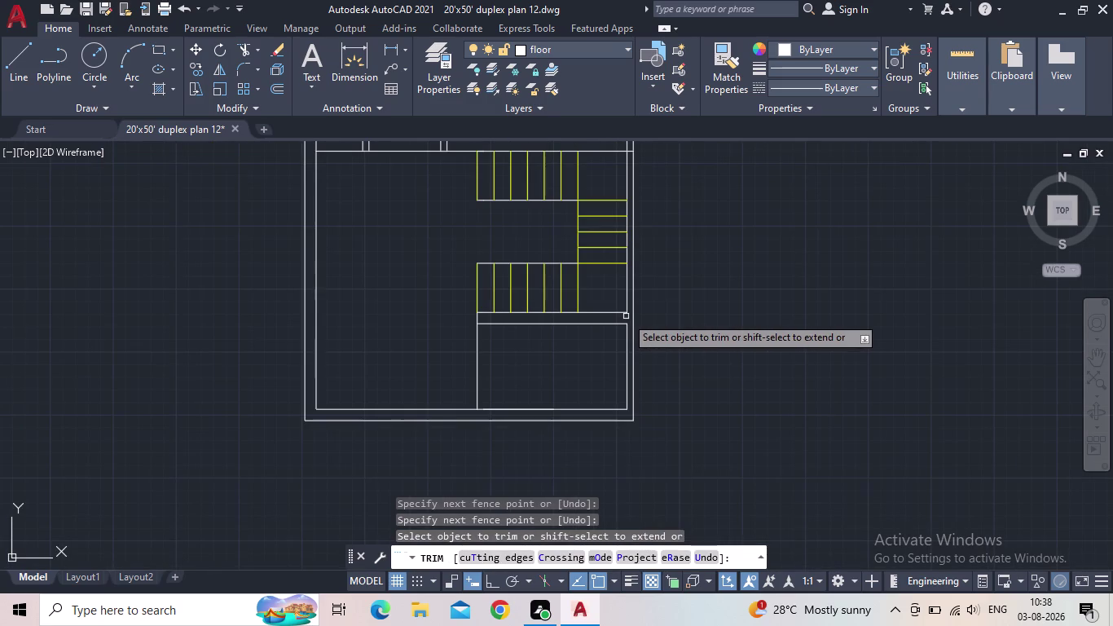
key(Escape)
scroll(down, 3)
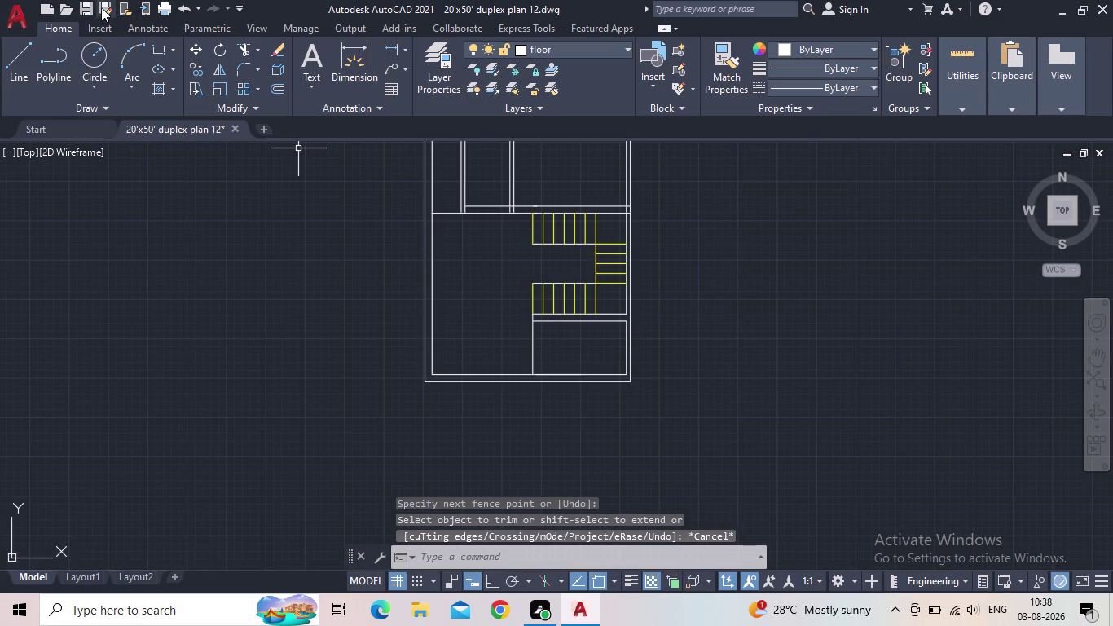
Save the drawing.
click(91, 7)
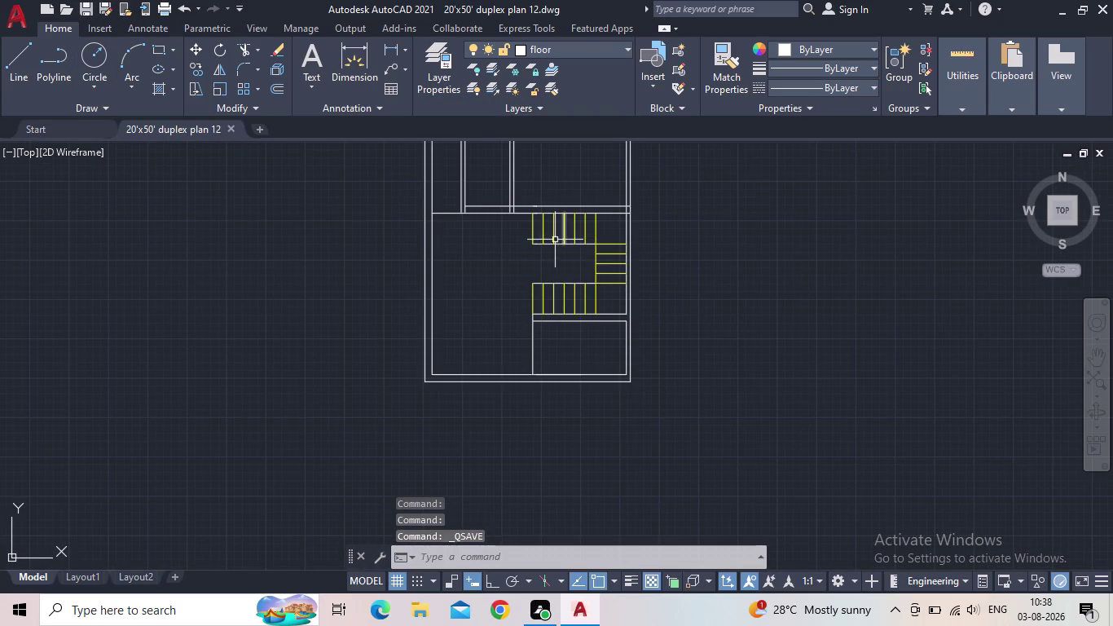
middle_drag(545, 243, 525, 295)
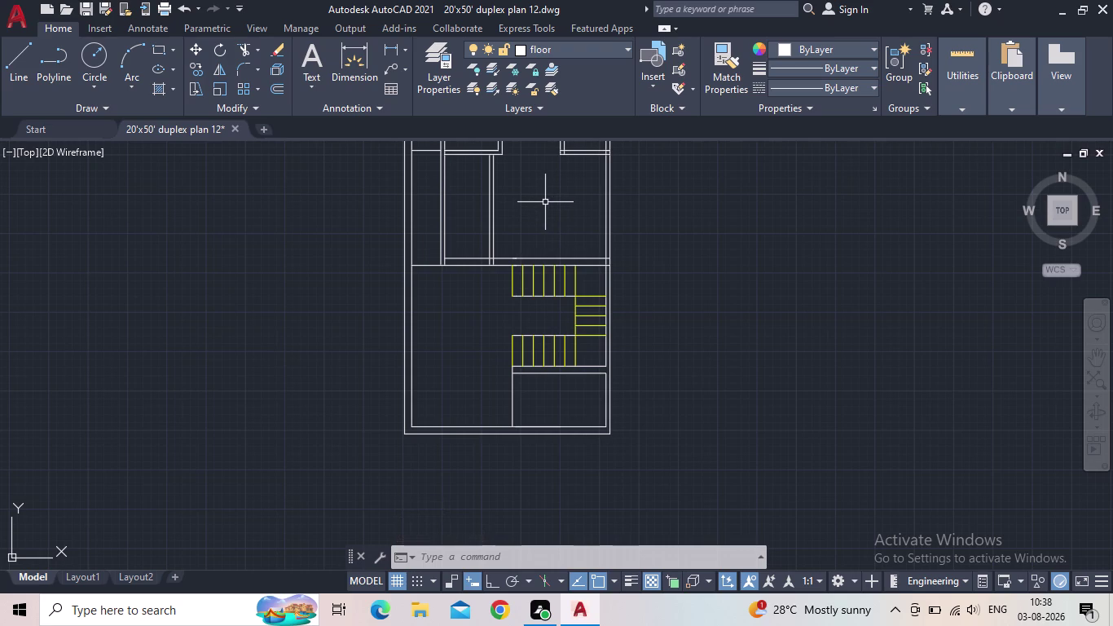
scroll(down, 3)
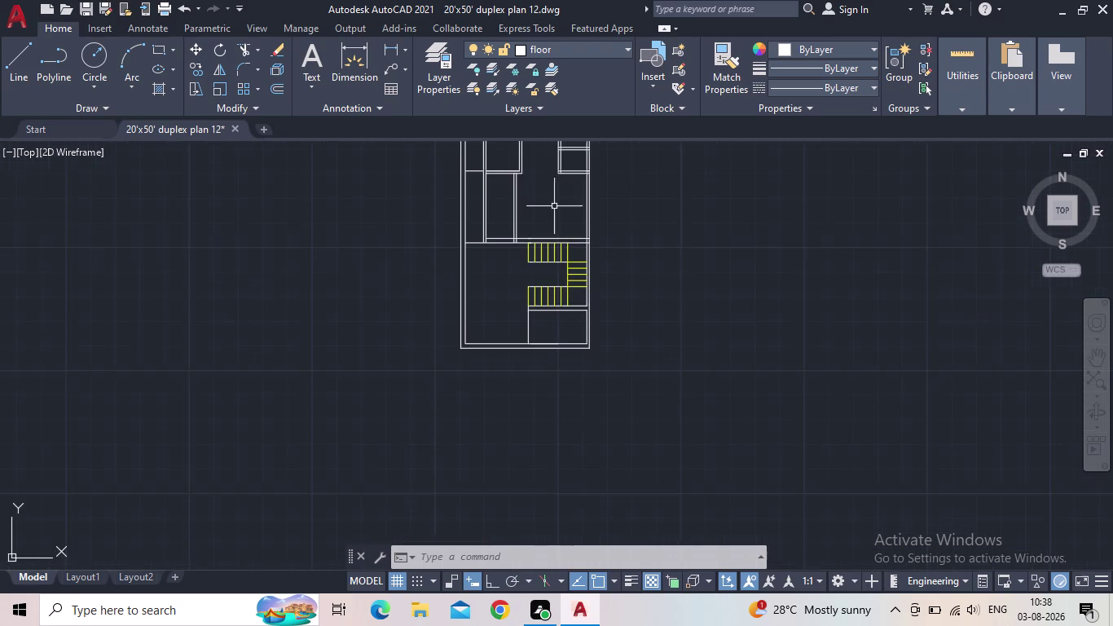
middle_drag(554, 206, 512, 235)
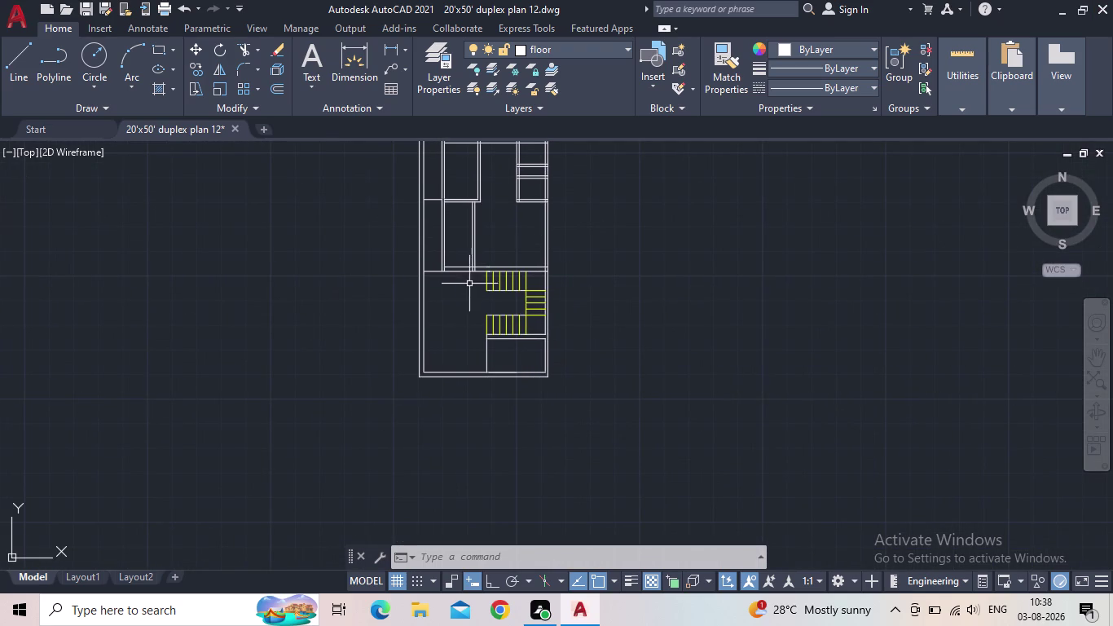
middle_drag(468, 296, 347, 296)
scroll(up, 3)
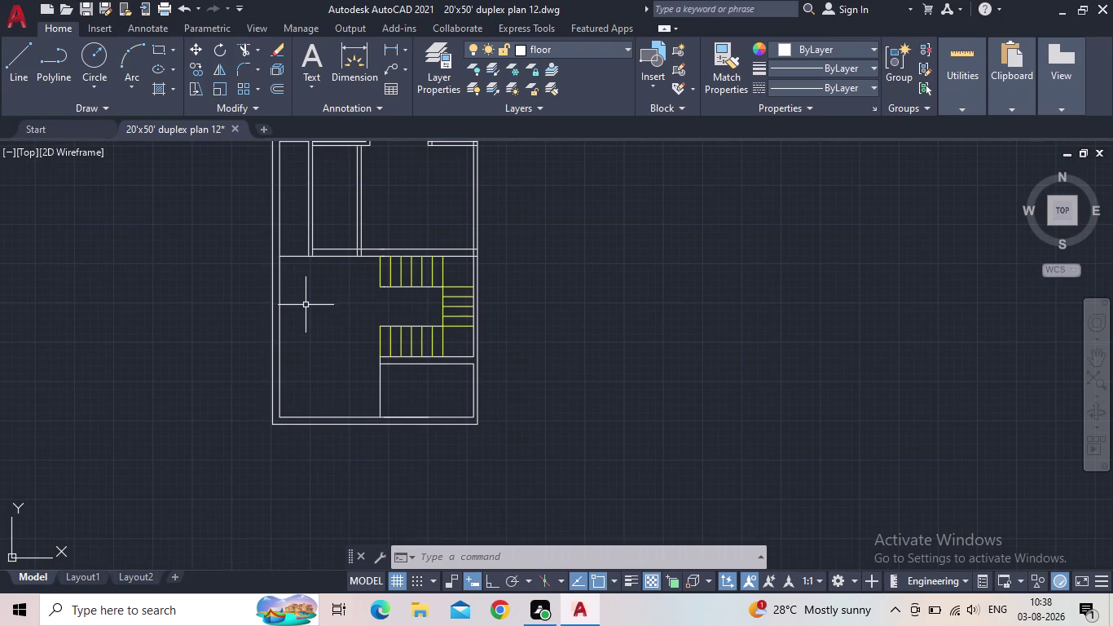
middle_drag(335, 293, 315, 366)
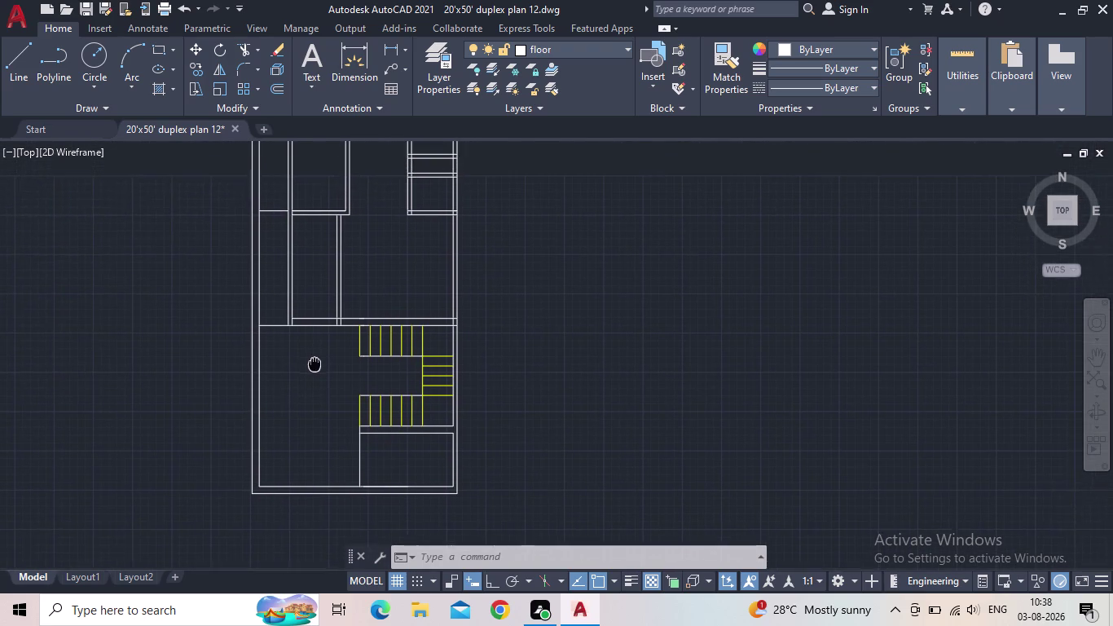
middle_drag(314, 366, 314, 370)
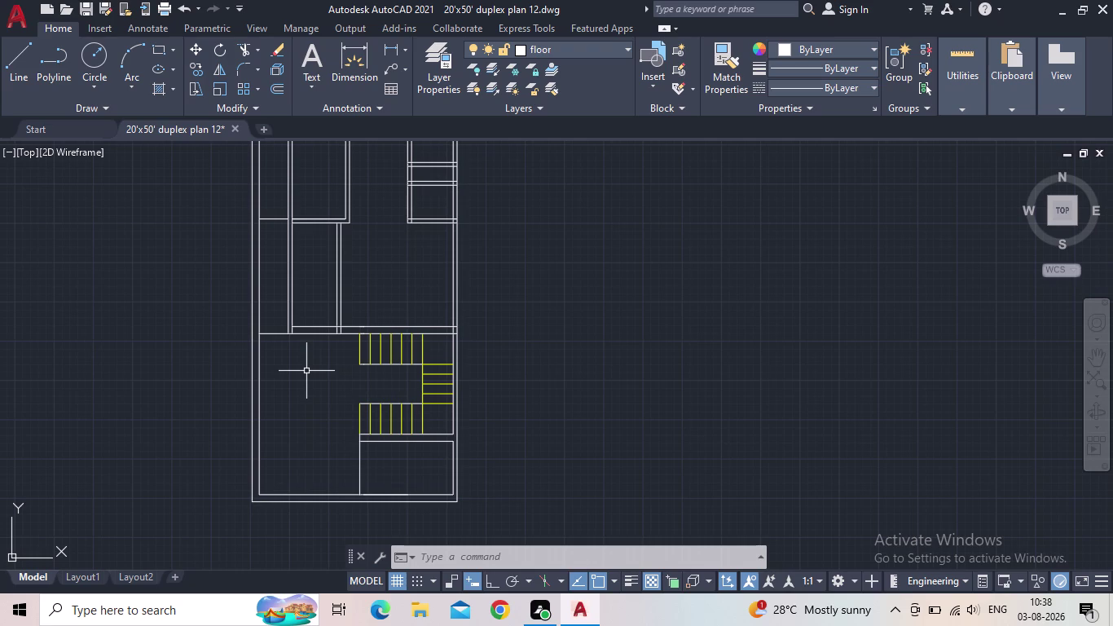
middle_drag(306, 371, 303, 390)
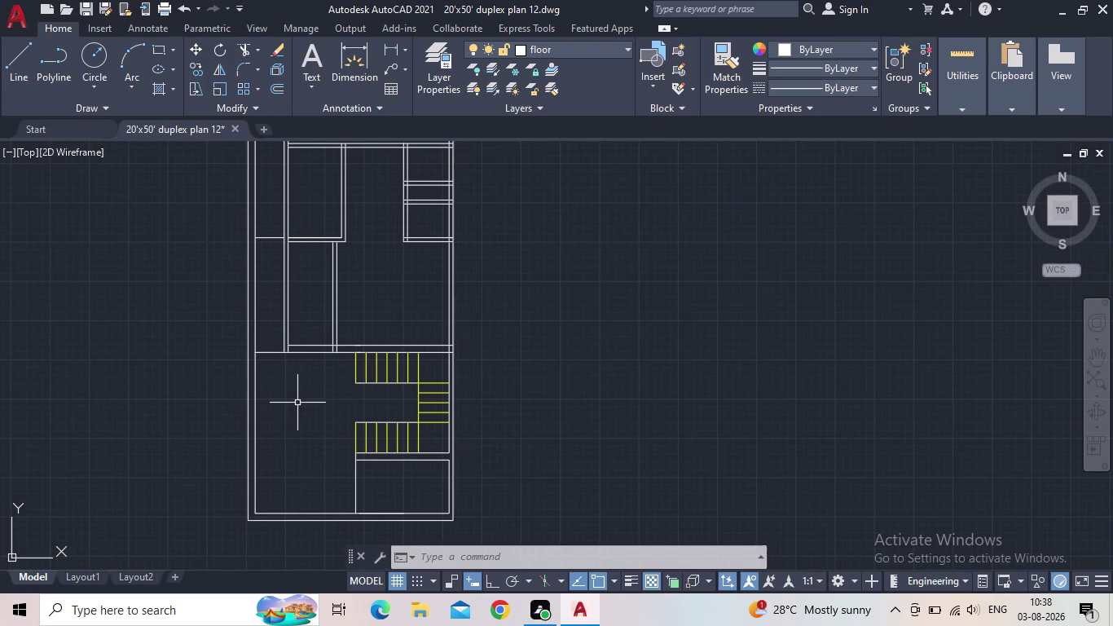
middle_drag(297, 403, 308, 396)
middle_click(308, 396)
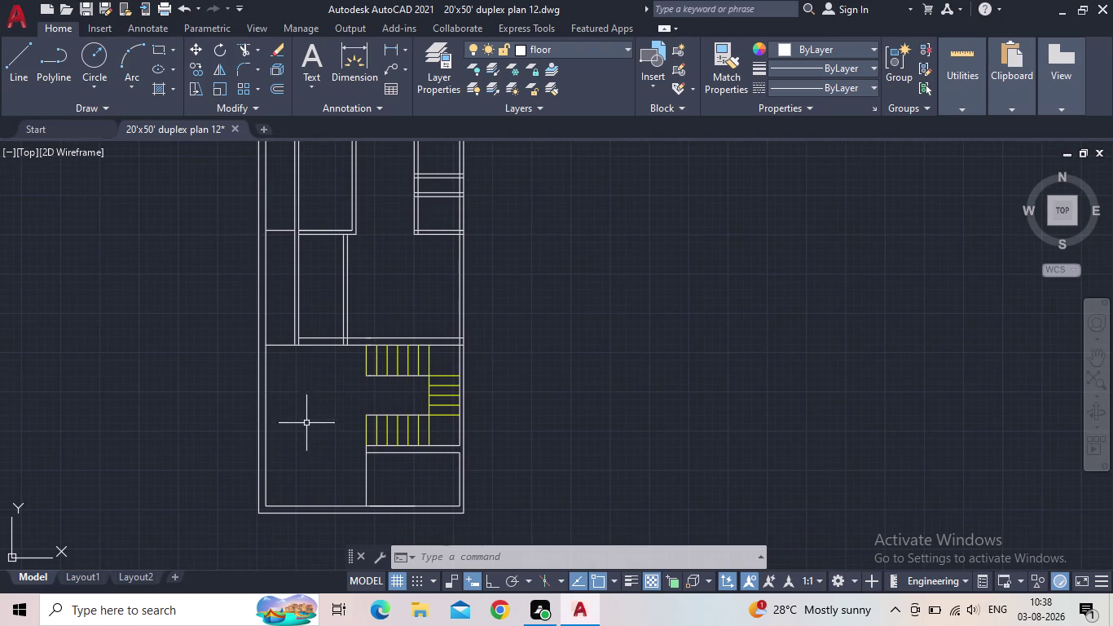
middle_drag(308, 428, 299, 414)
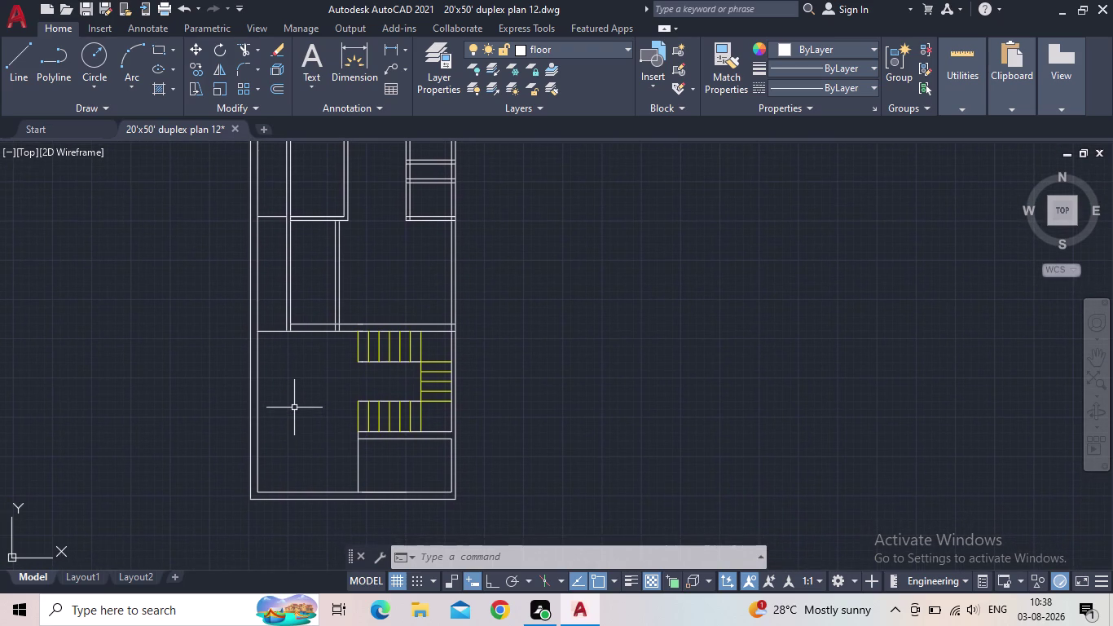
middle_drag(300, 398, 290, 400)
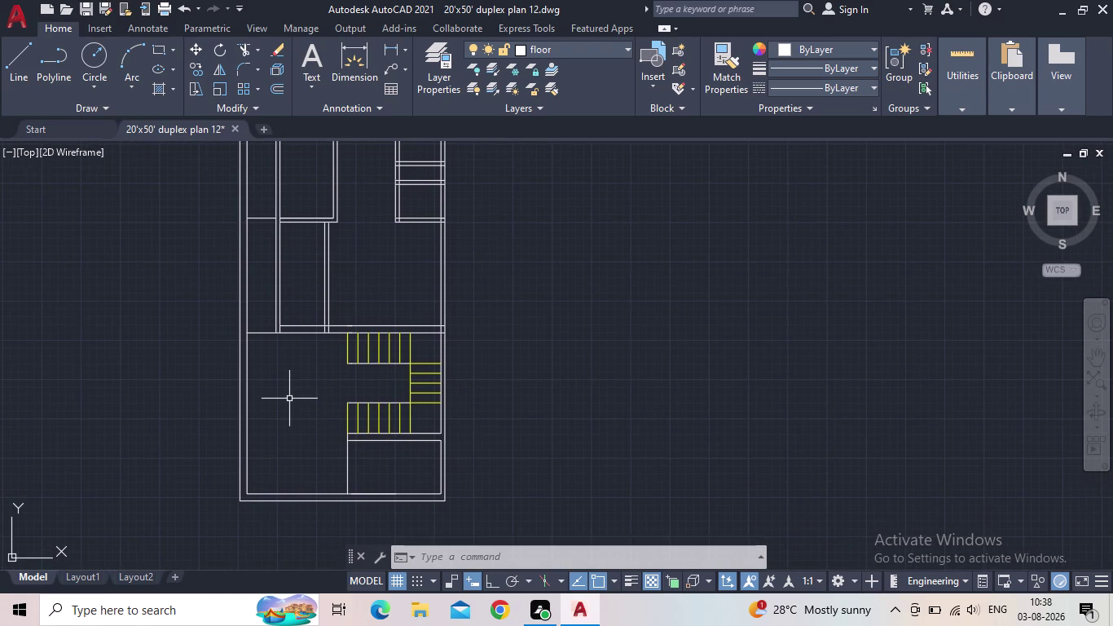
middle_drag(287, 396, 278, 391)
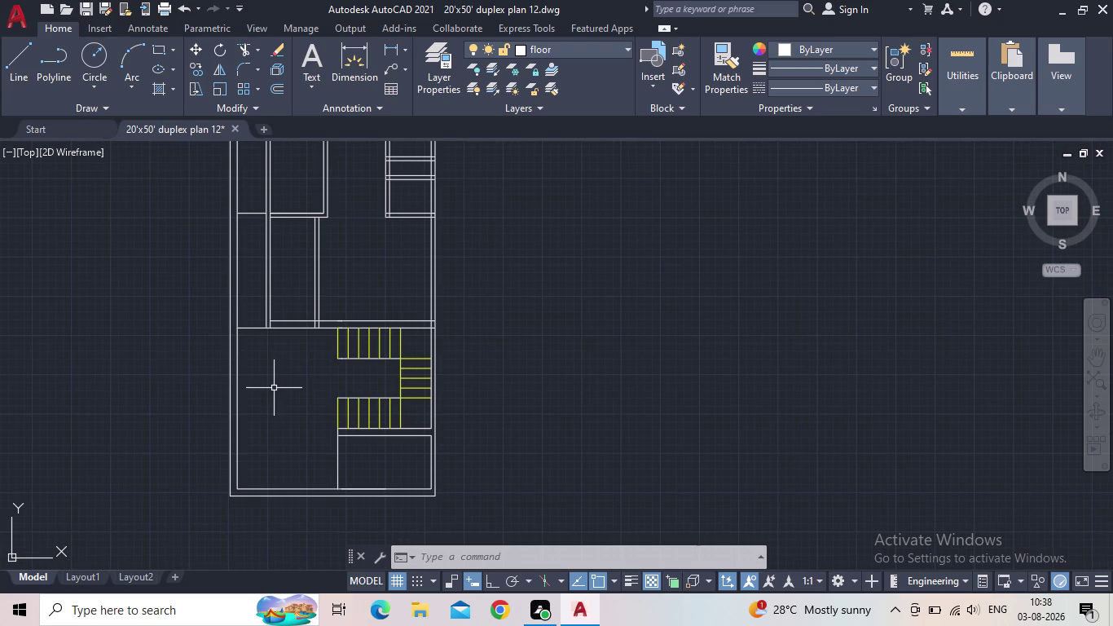
middle_drag(286, 372, 282, 425)
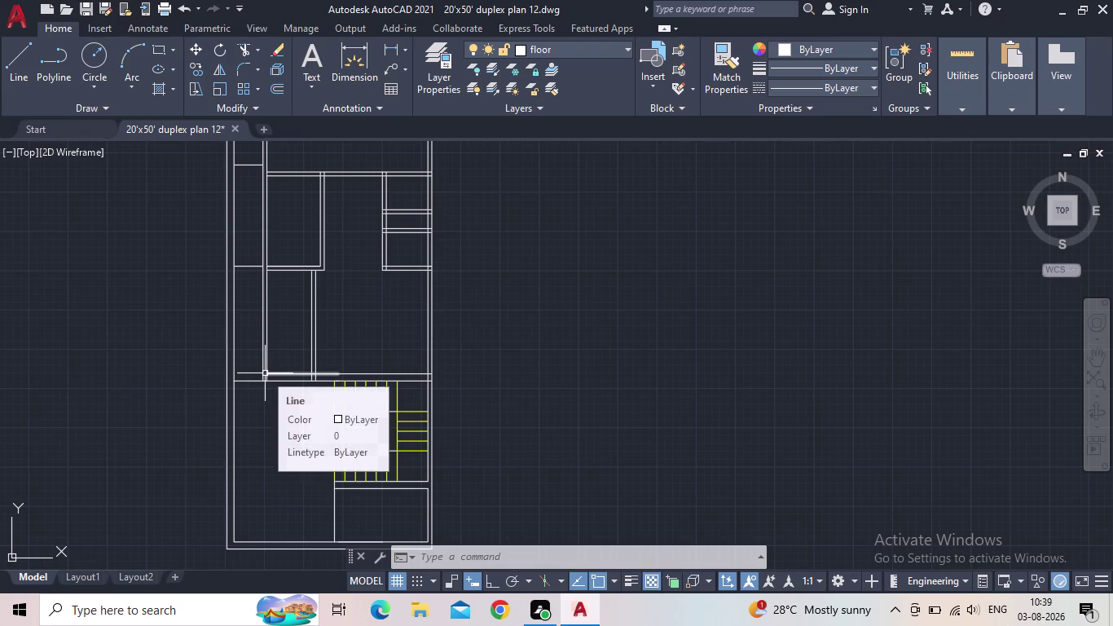
middle_drag(278, 366, 265, 392)
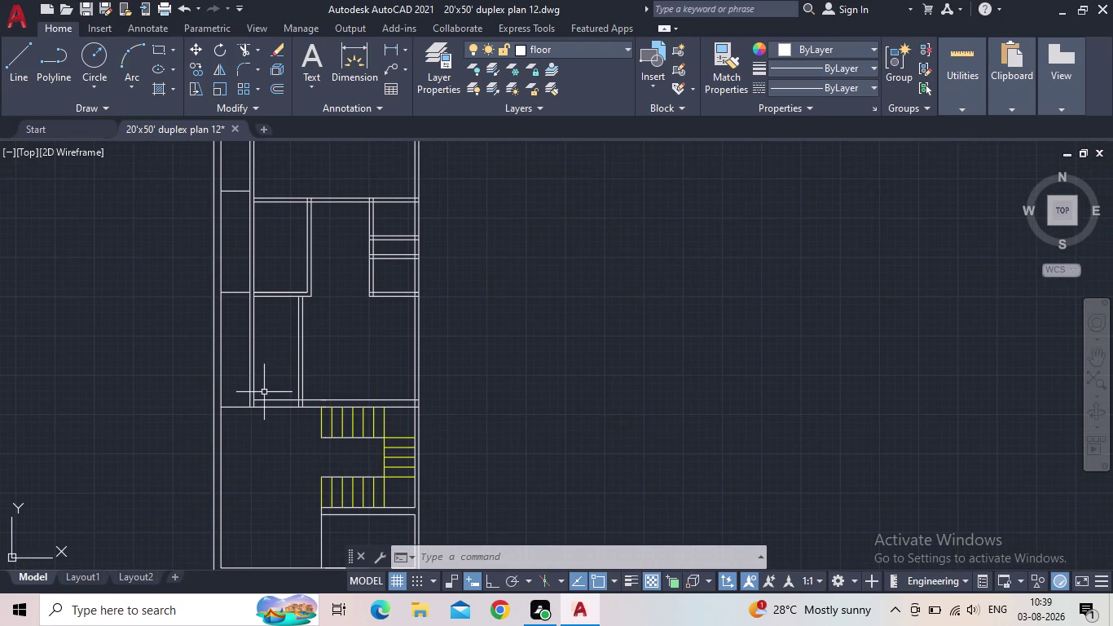
middle_drag(550, 387, 315, 430)
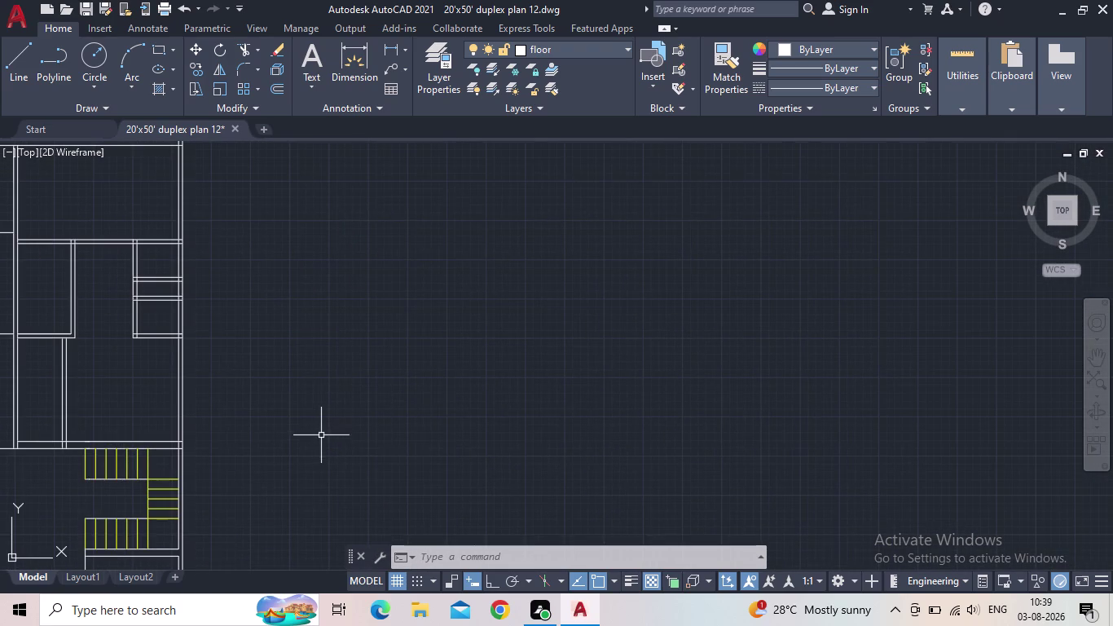
click(161, 47)
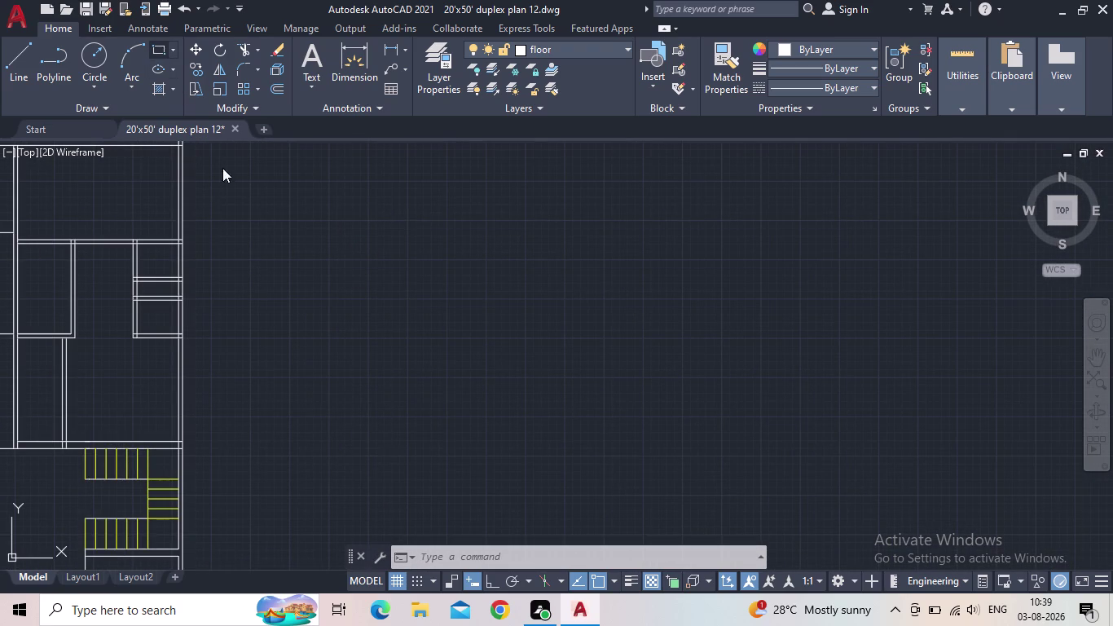
Draw a 5-inch by 3-foot rectangle in the empty space beside the floor plan.
drag(368, 270, 370, 286)
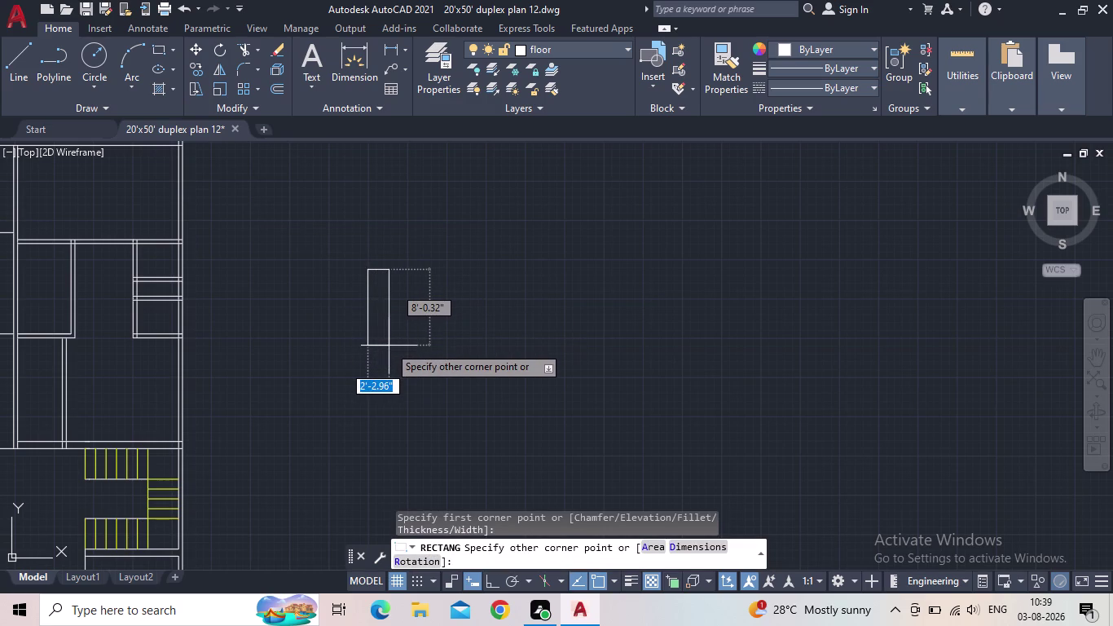
key(d)
key(Return)
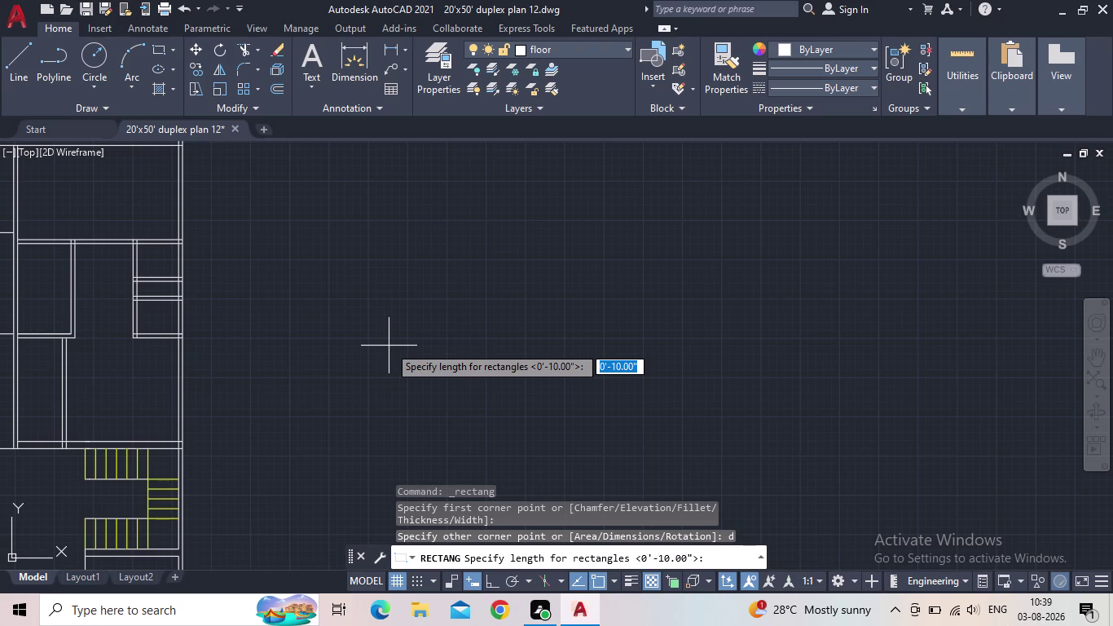
scroll(down, 3)
middle_drag(432, 357, 471, 359)
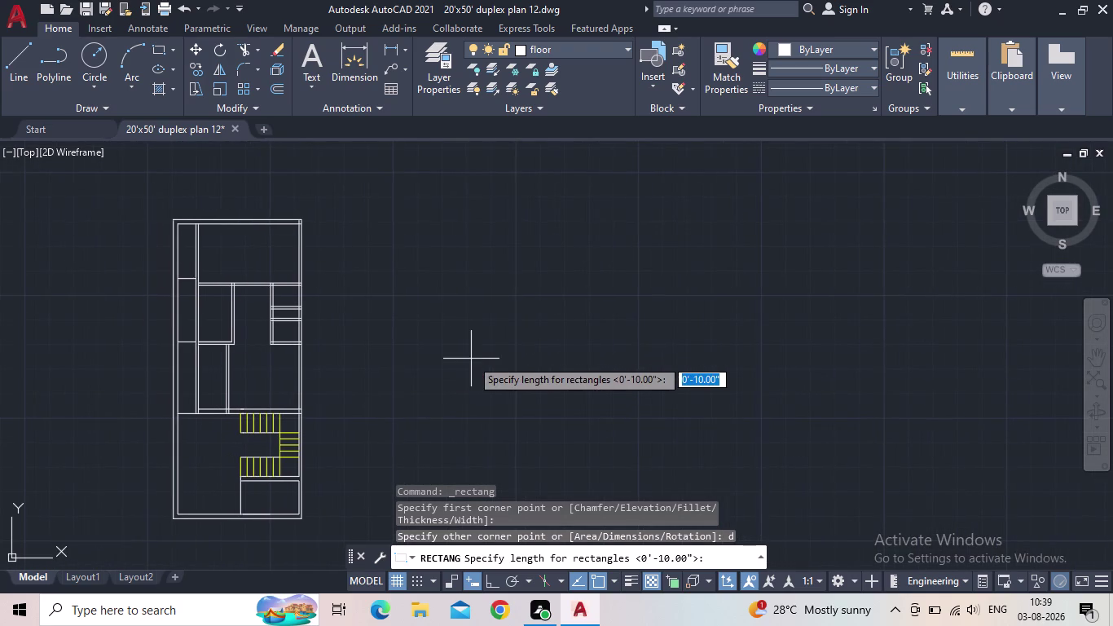
scroll(up, 3)
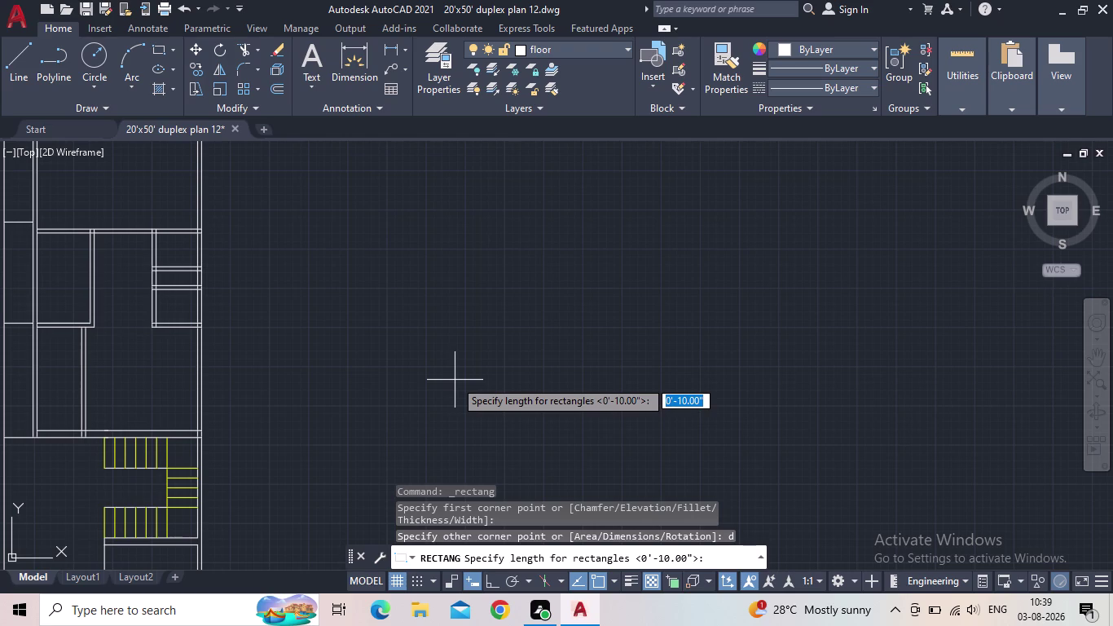
text(5")
key(Return)
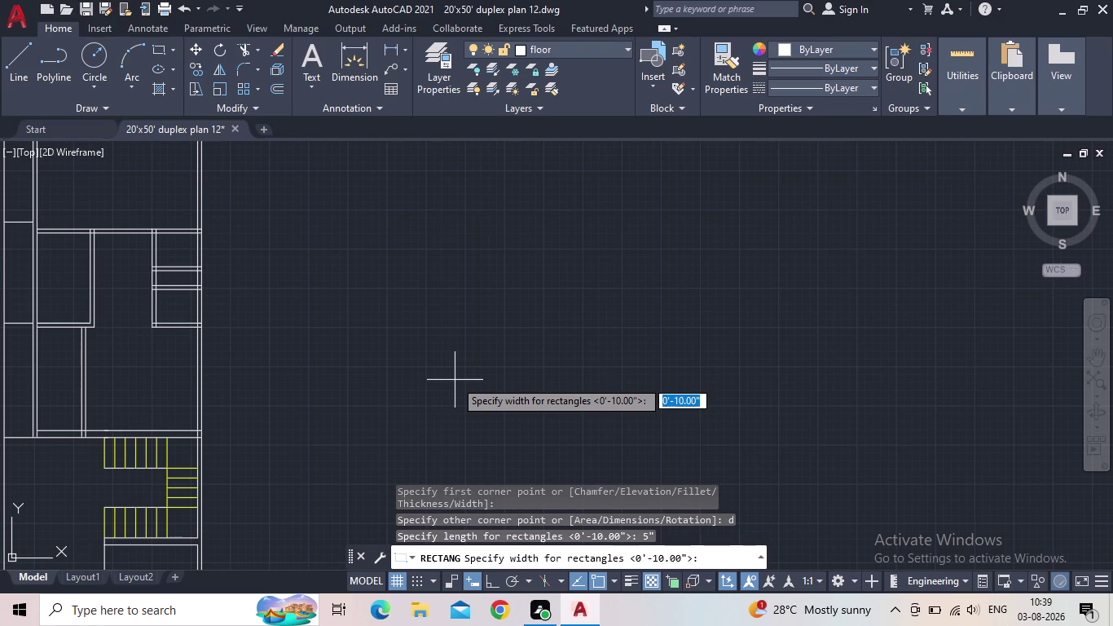
text(3')
key(Return)
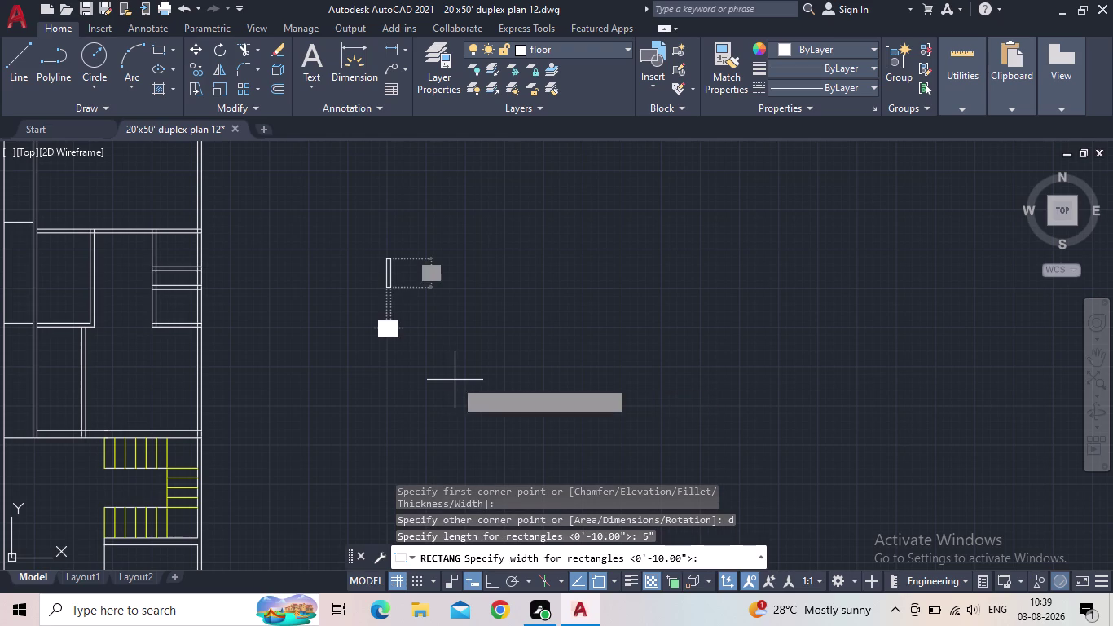
click(455, 379)
Select the new 5-inch by 3-foot rectangle.
key(Escape)
drag(446, 365, 440, 352)
click(362, 240)
scroll(up, 3)
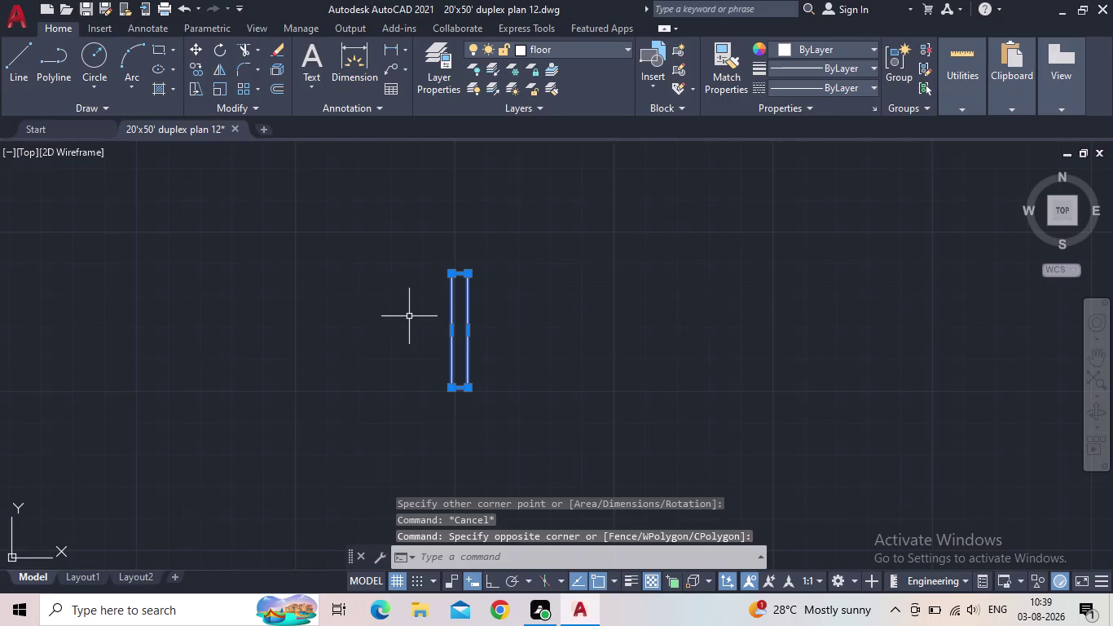
Rotate the rectangle 90° about its bottom corner so it lies horizontal.
key(c)
key(BackSpace)
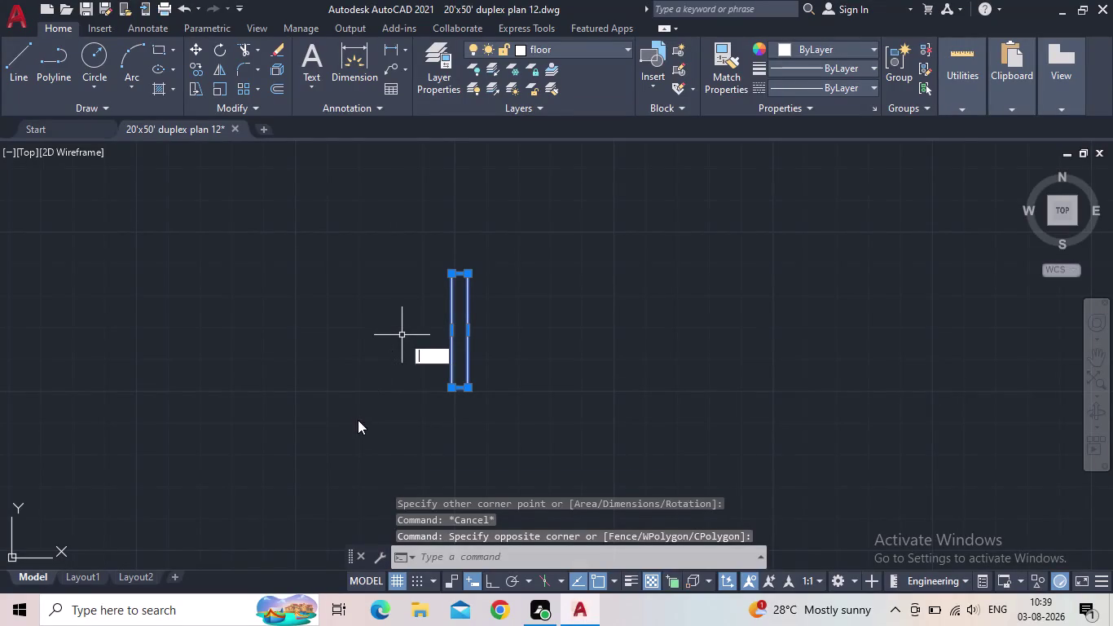
click(489, 583)
key(r)
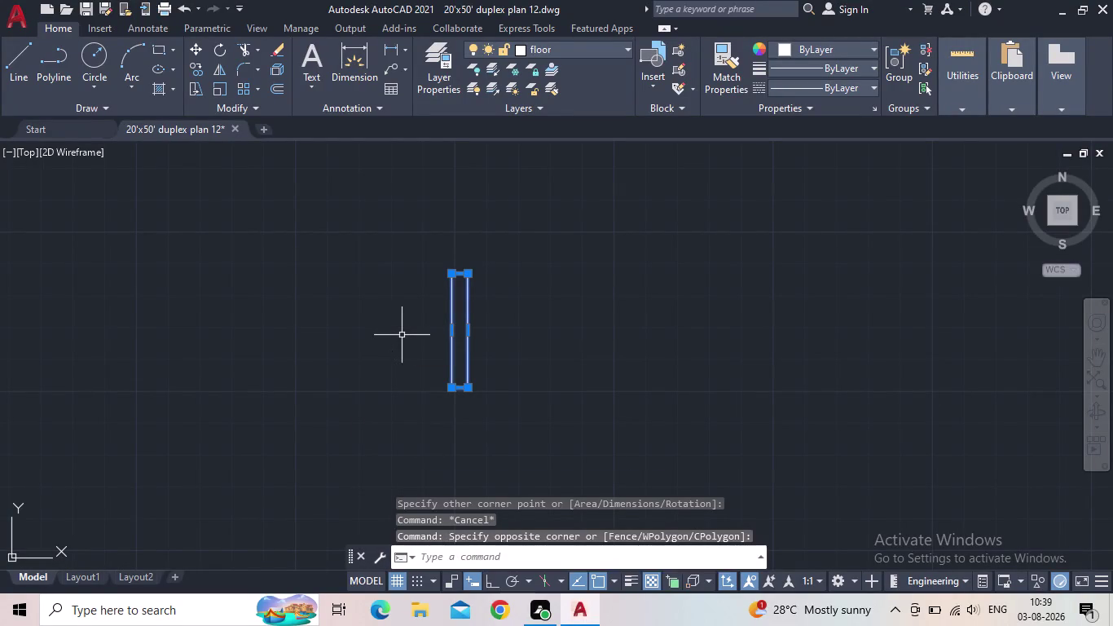
key(o)
key(Return)
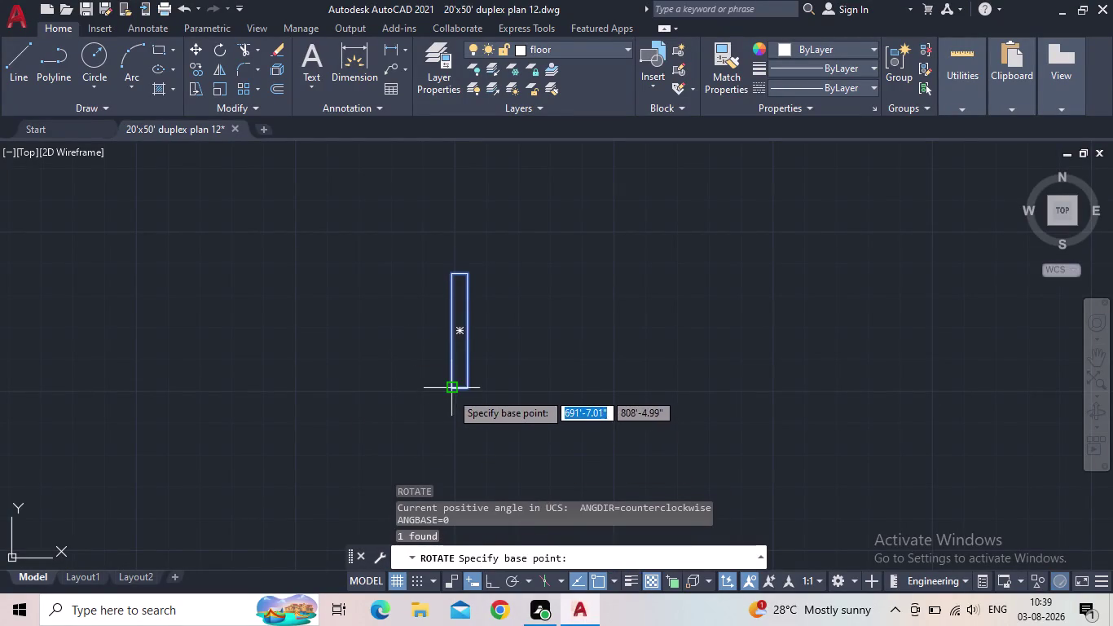
click(452, 385)
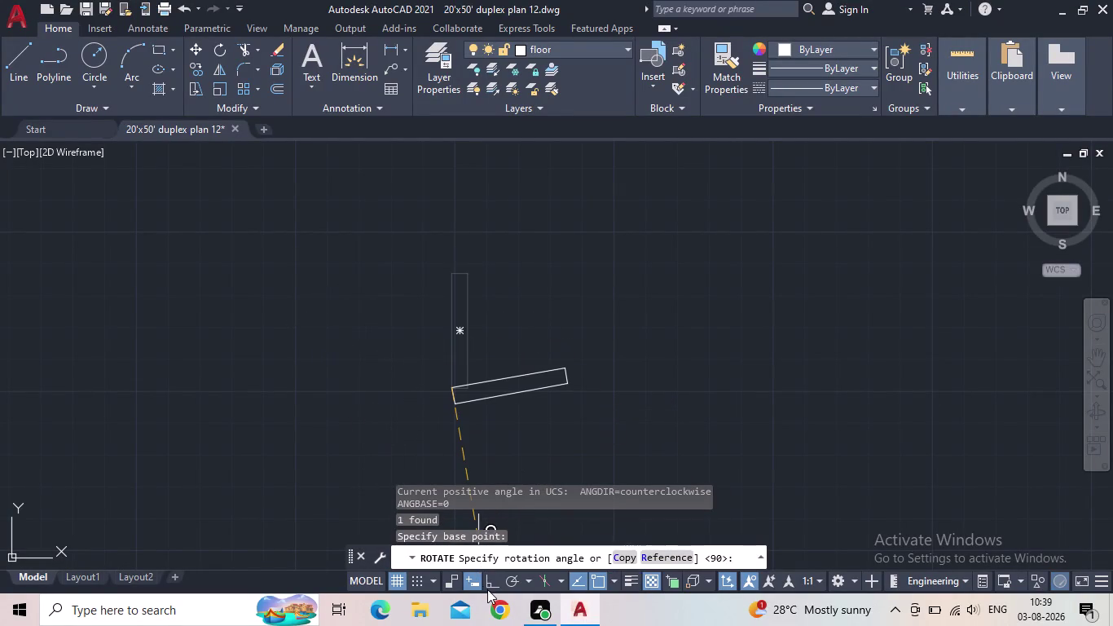
click(489, 585)
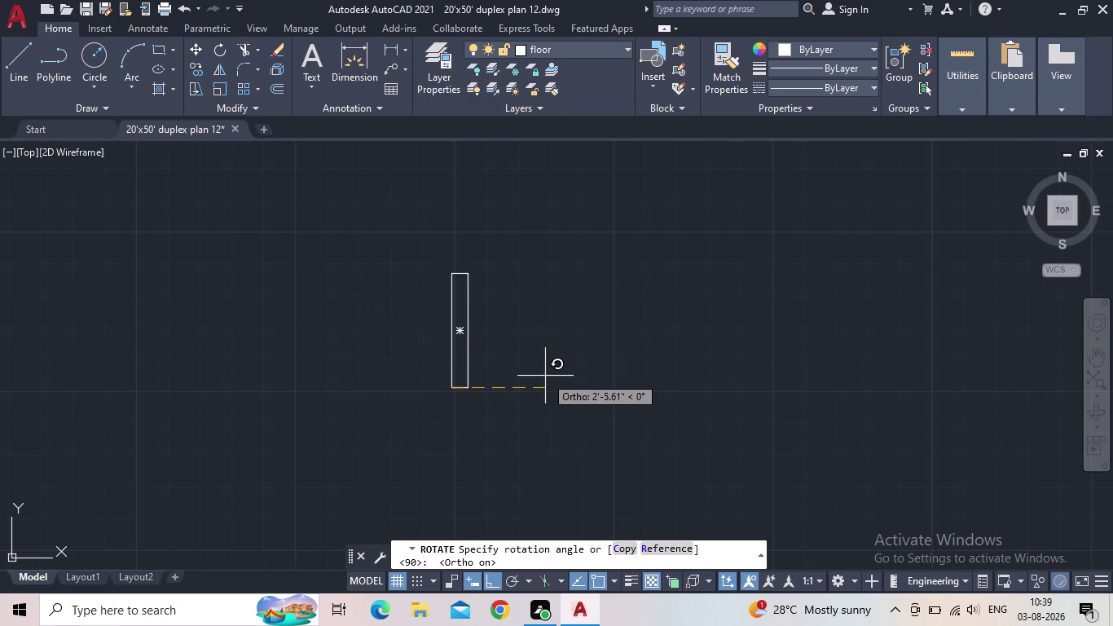
click(431, 217)
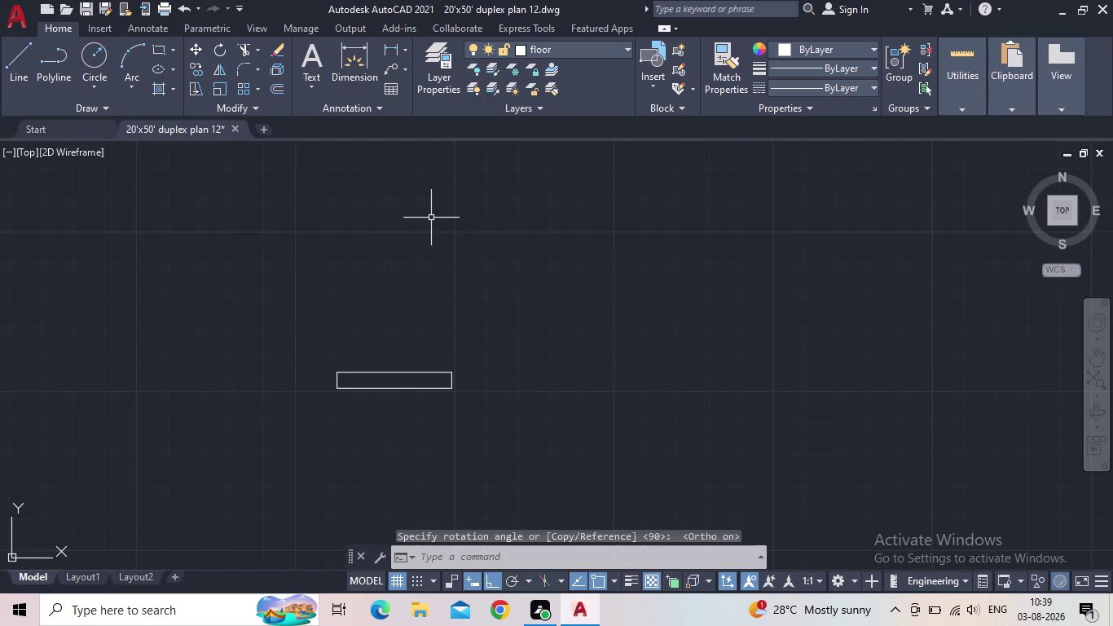
key(Escape)
Copy the horizontal rectangle to a spot right of the original.
drag(460, 430, 424, 405)
click(256, 322)
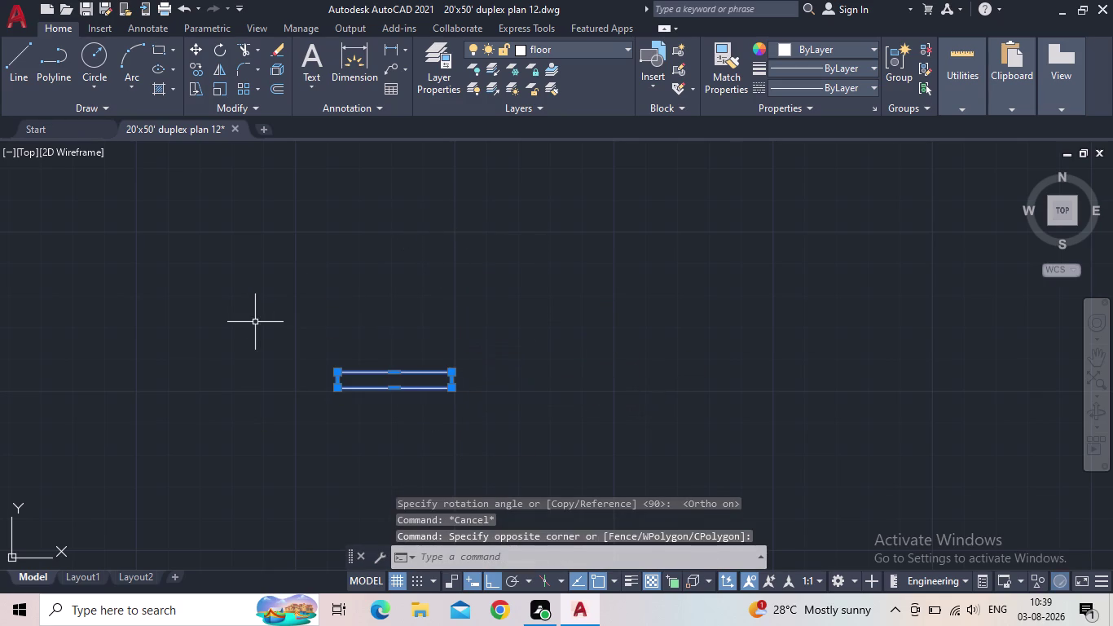
key(c)
key(o)
key(Return)
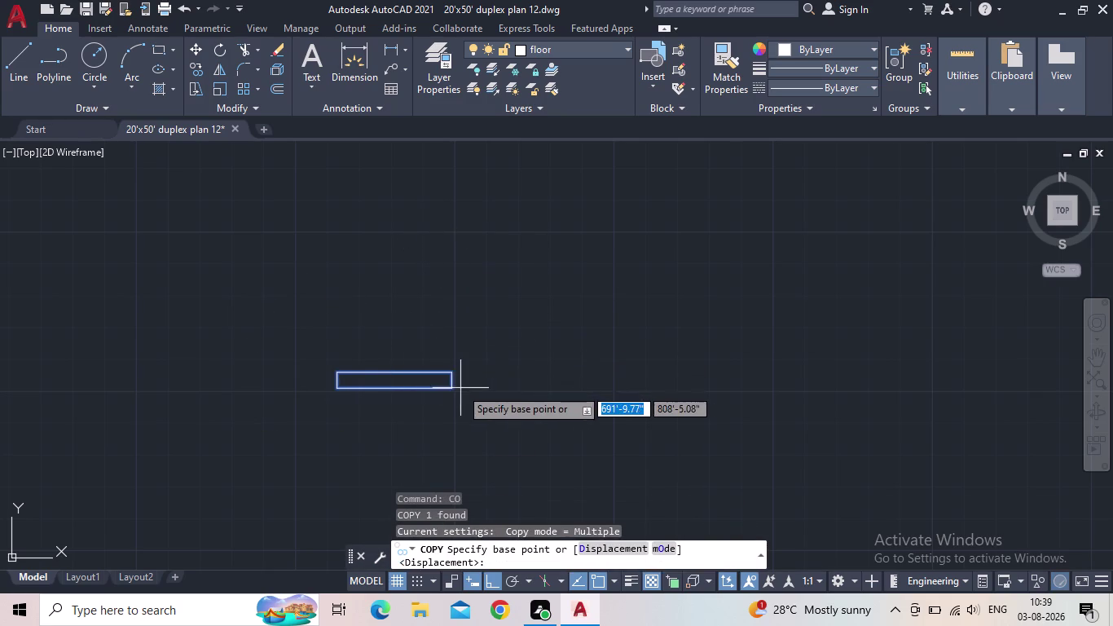
click(448, 386)
click(639, 379)
key(Escape)
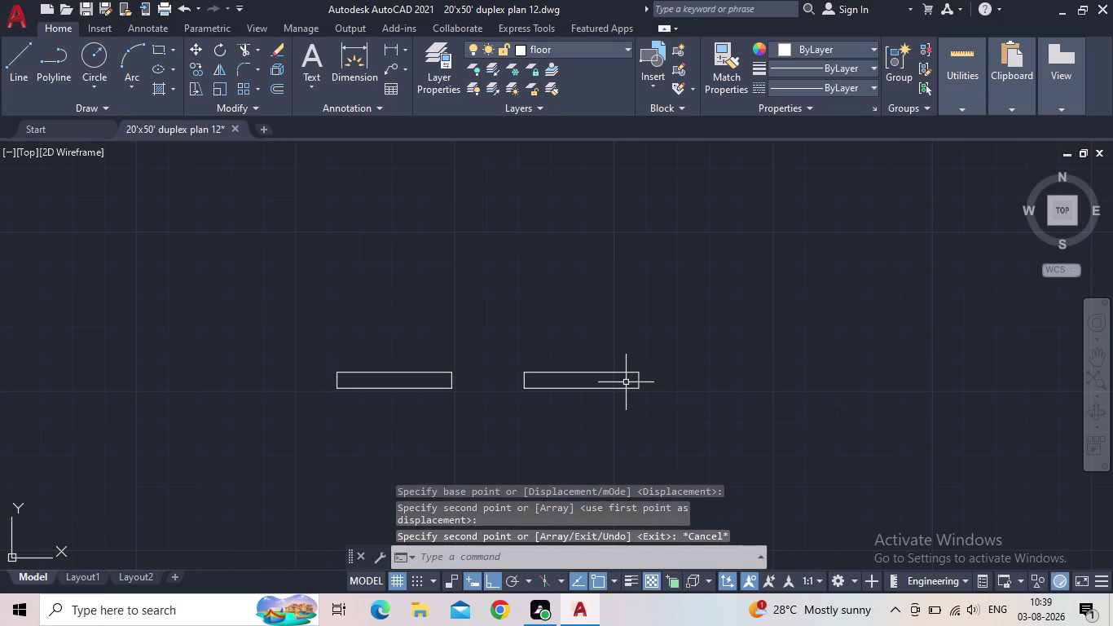
Rotate the copied rectangle 90° about its corner so it stands upright.
key(r)
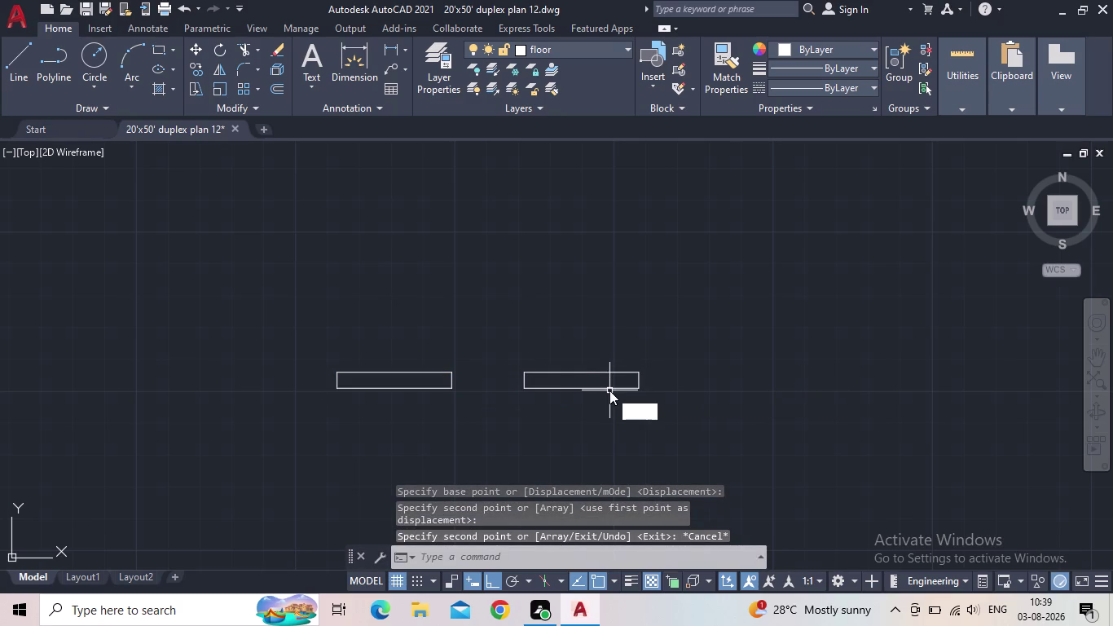
key(o)
key(space)
click(607, 391)
key(space)
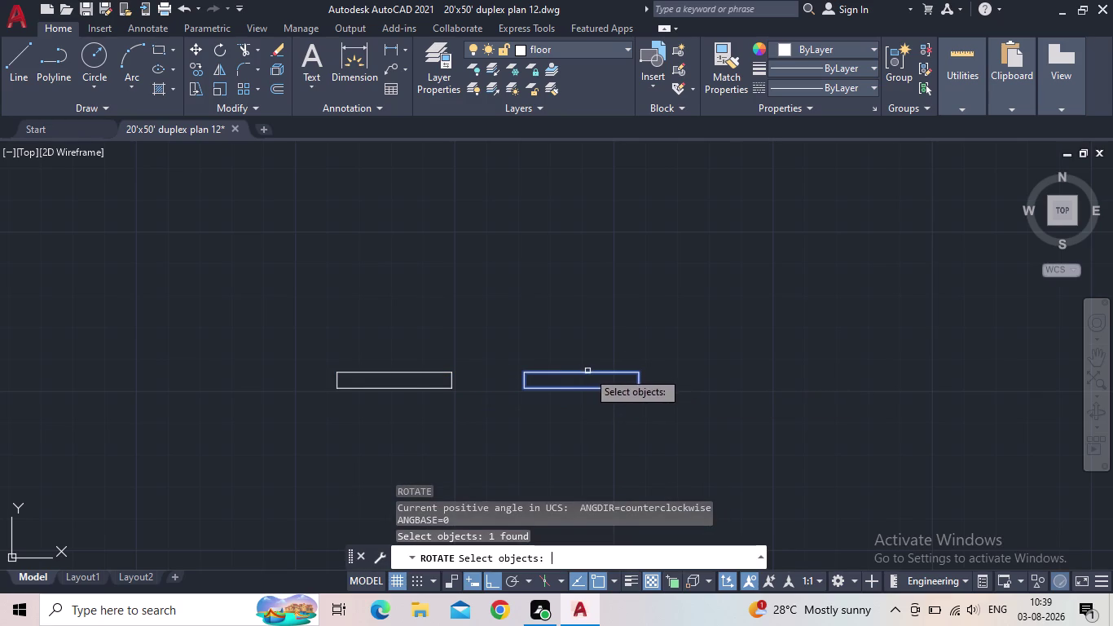
drag(635, 389, 631, 403)
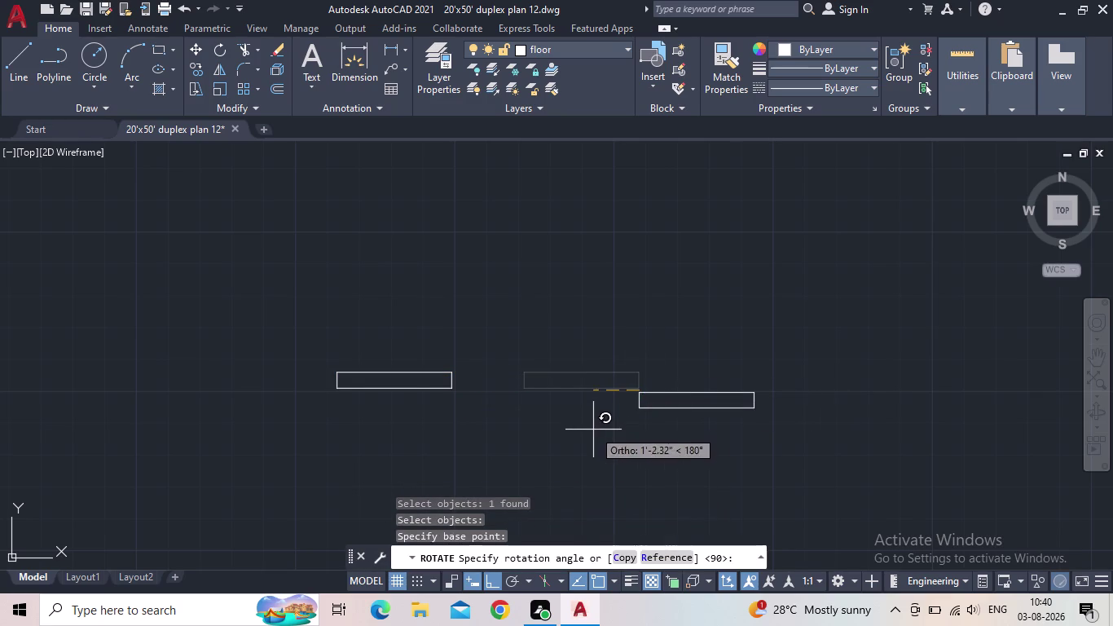
click(618, 263)
key(Escape)
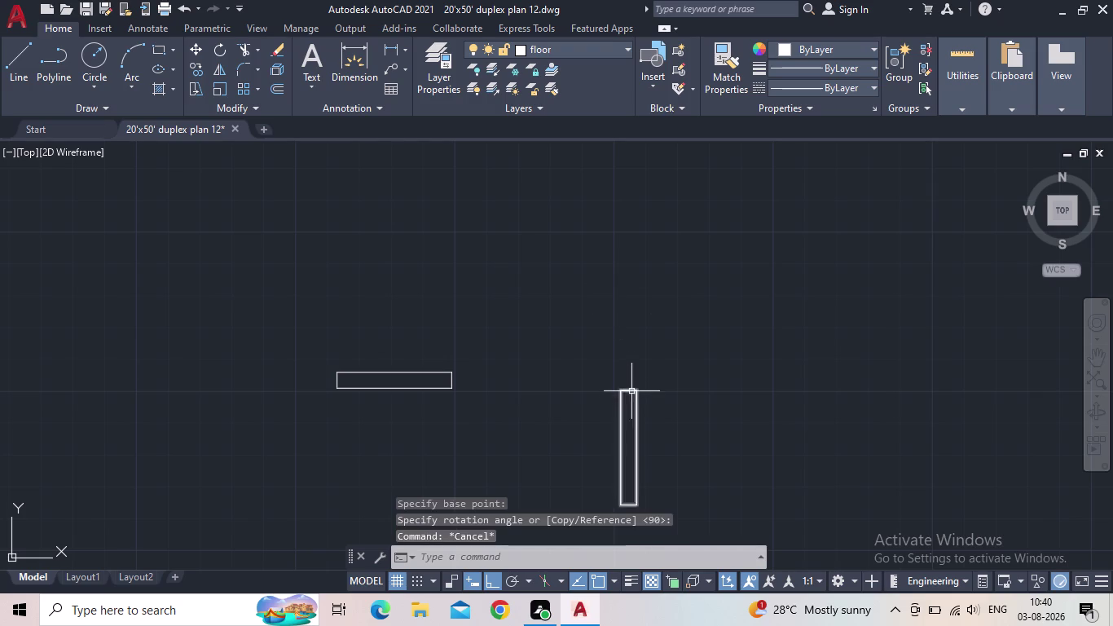
Bring both rectangles into view and select the horizontal one.
scroll(down, 3)
scroll(up, 3)
middle_drag(613, 388, 601, 378)
middle_drag(590, 378, 569, 272)
scroll(up, 3)
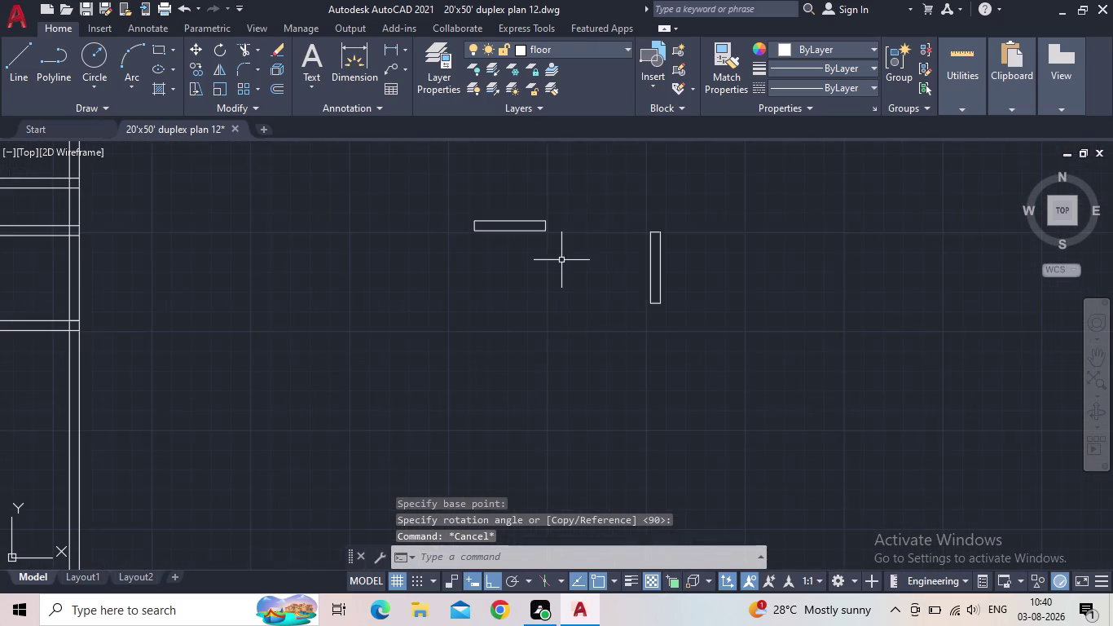
drag(568, 249, 518, 231)
click(399, 168)
Copy the horizontal rectangle from a base point on it, panning toward the plan walls.
key(c)
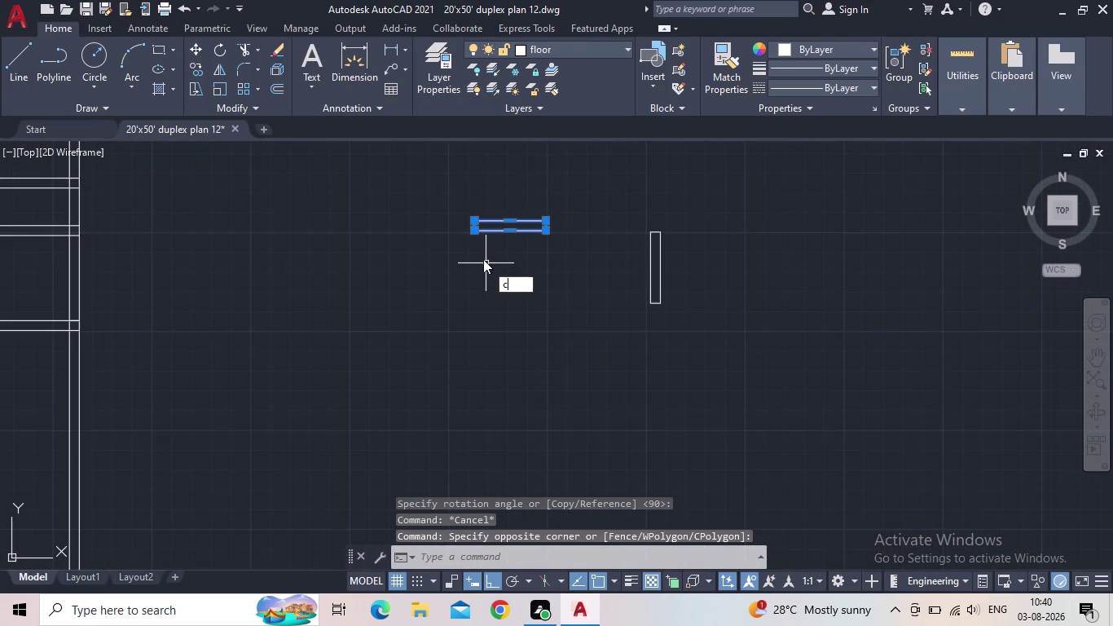
key(o)
key(Return)
click(476, 230)
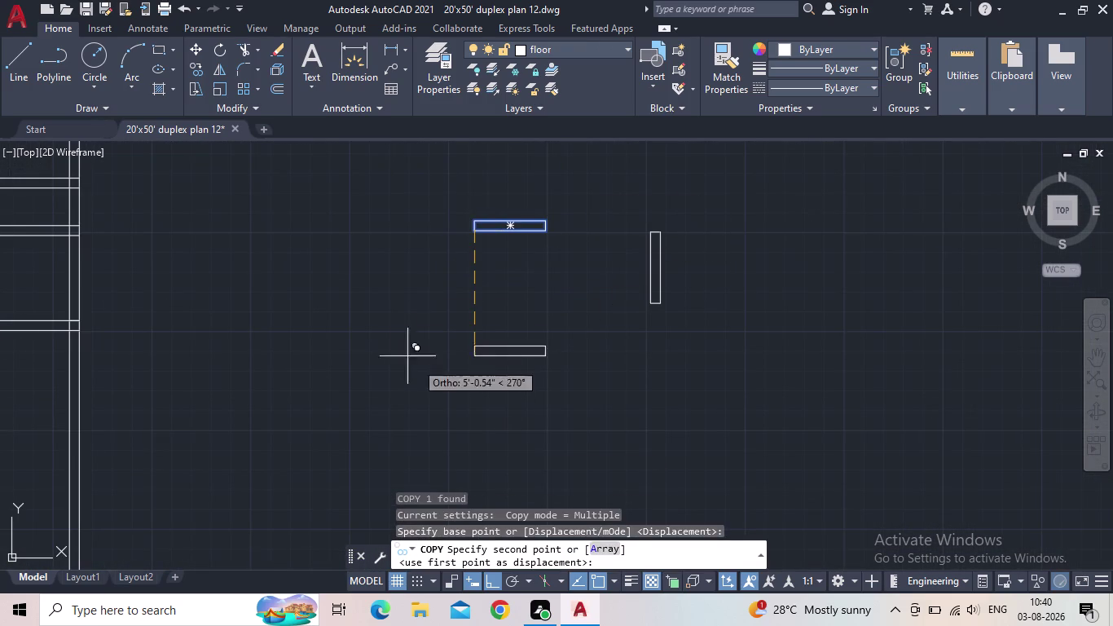
click(492, 581)
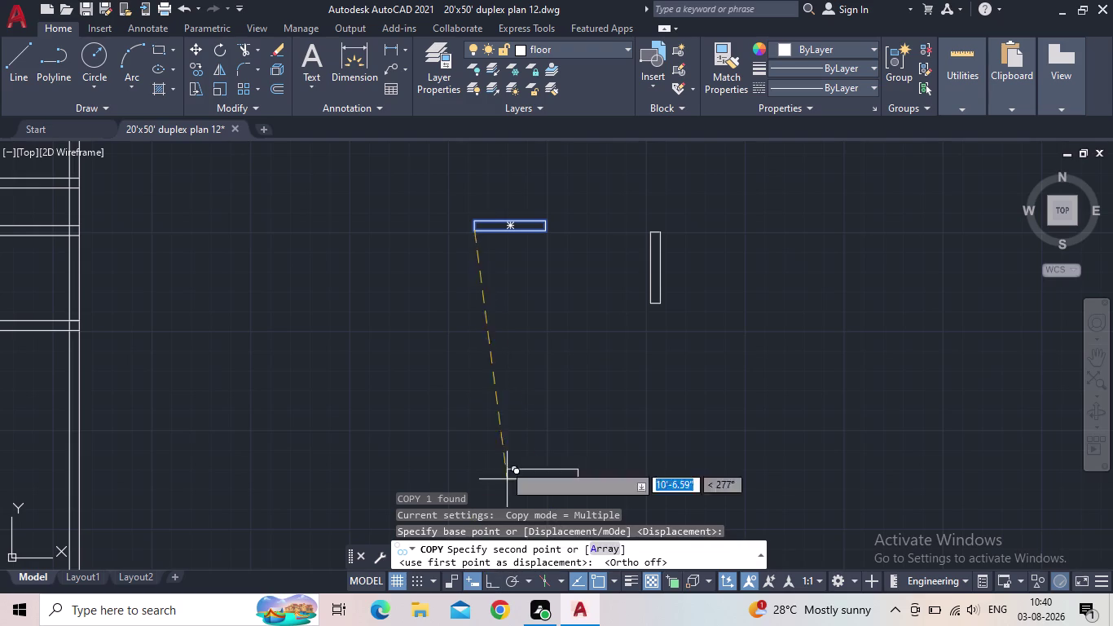
middle_drag(371, 334, 665, 228)
middle_drag(515, 252, 753, 262)
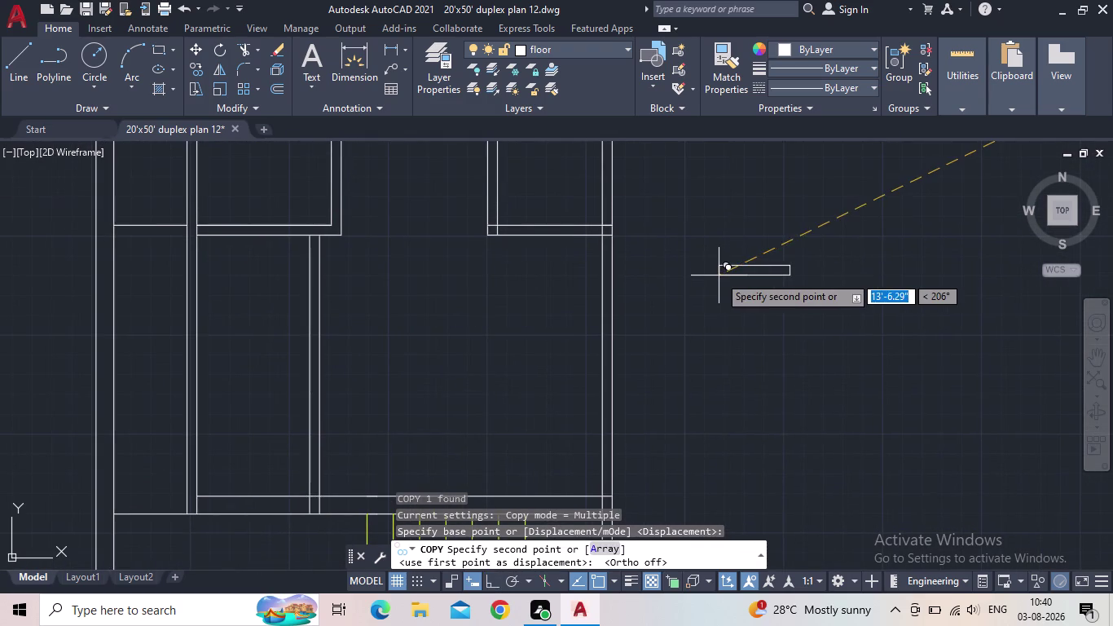
middle_drag(502, 329, 543, 195)
middle_drag(534, 210, 531, 398)
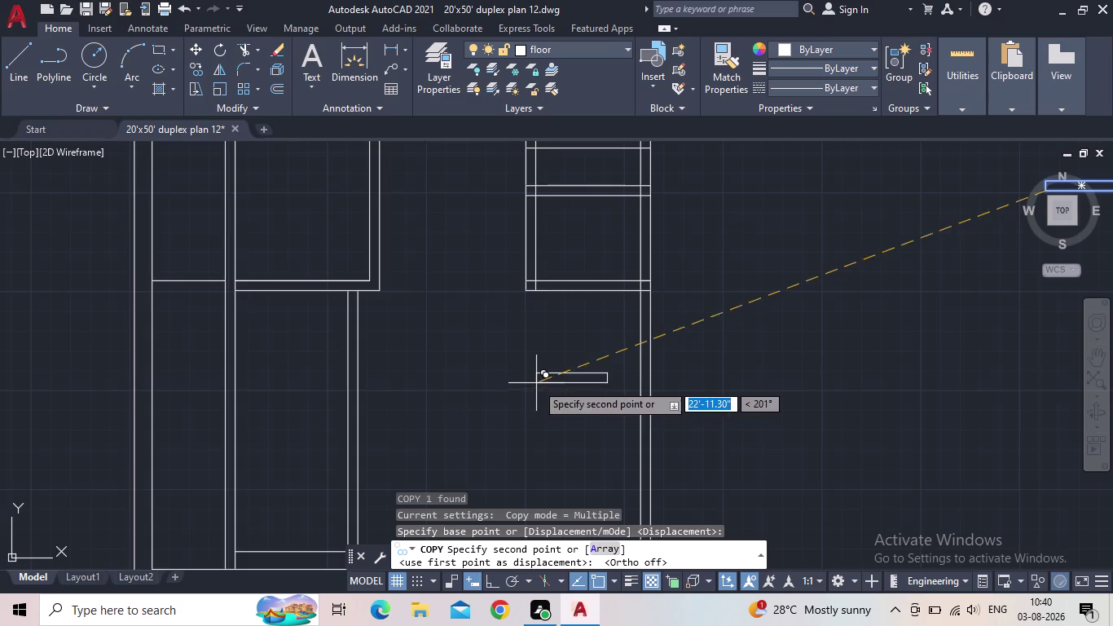
Place the horizontal rectangle copy in the plan's top wall.
middle_drag(536, 382, 474, 464)
scroll(down, 3)
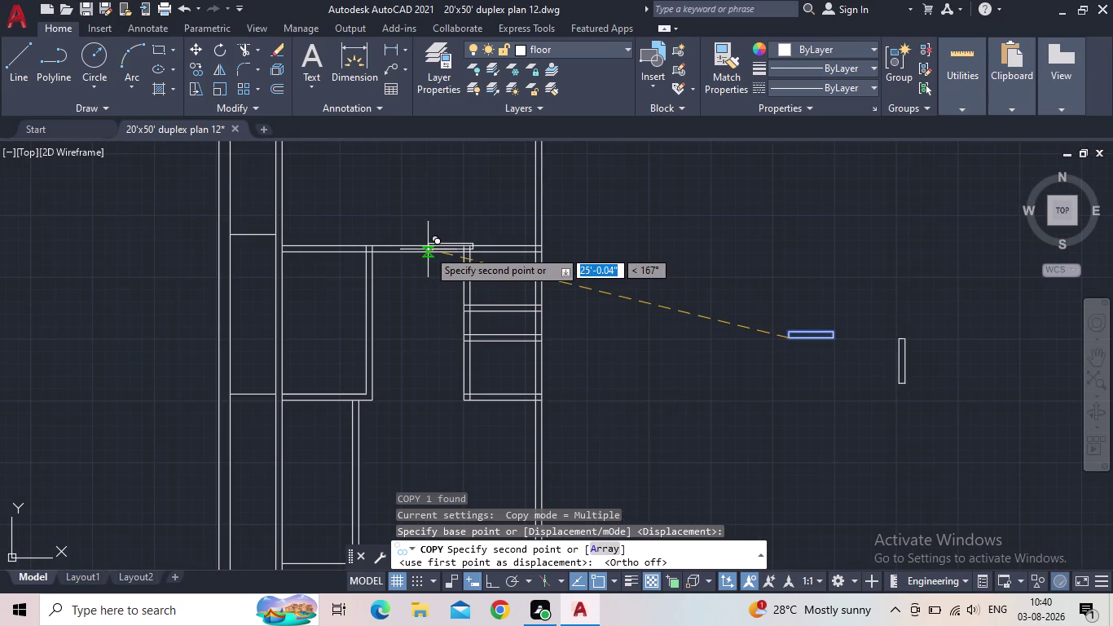
scroll(up, 3)
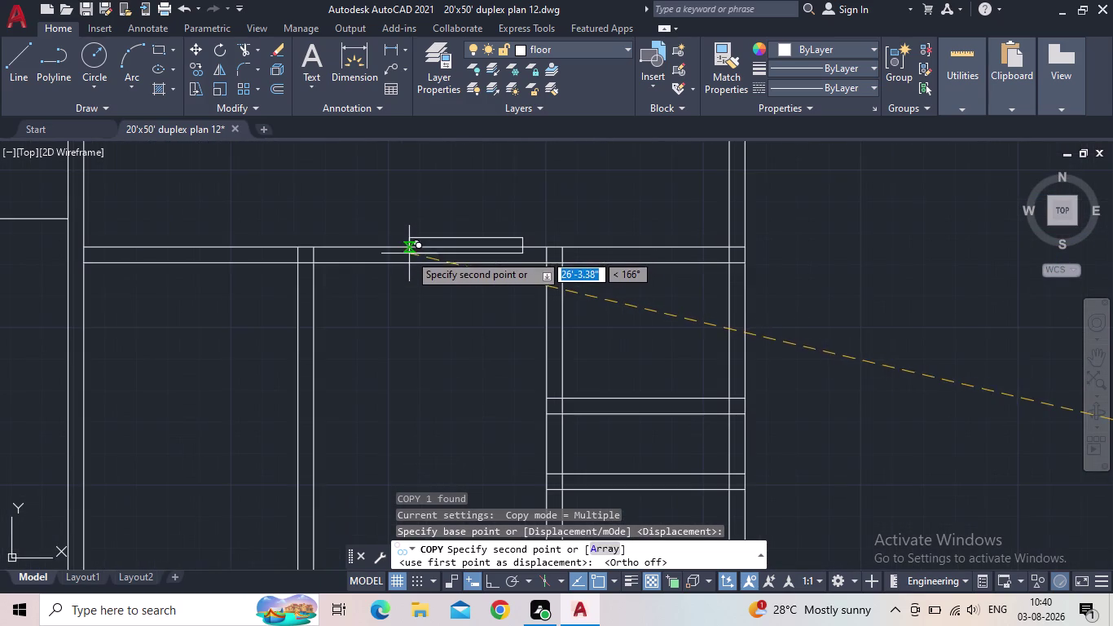
scroll(up, 3)
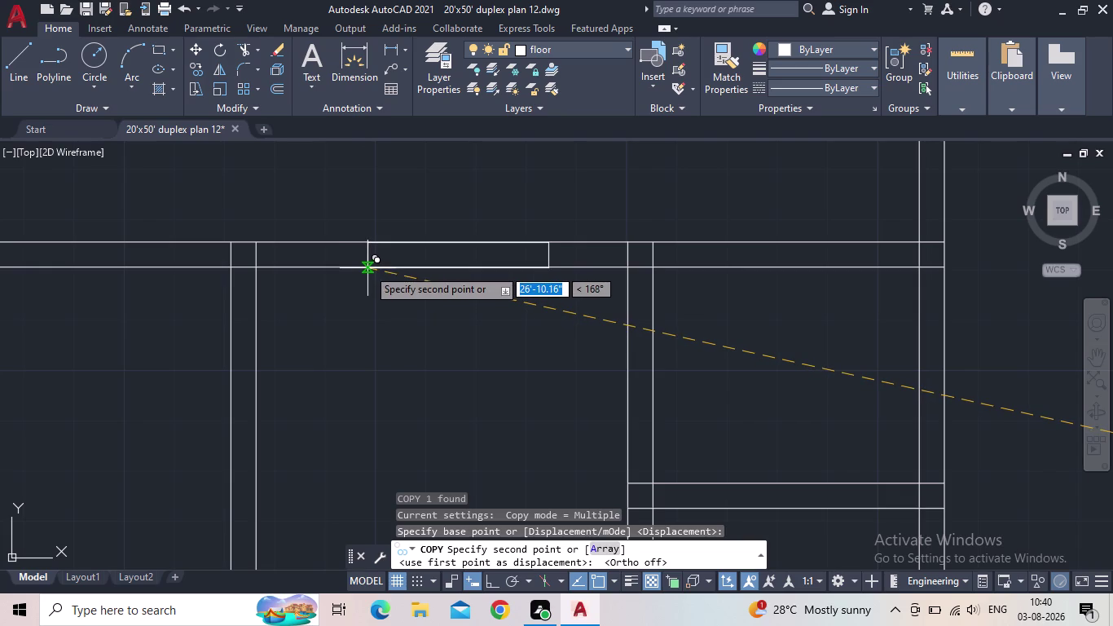
click(367, 268)
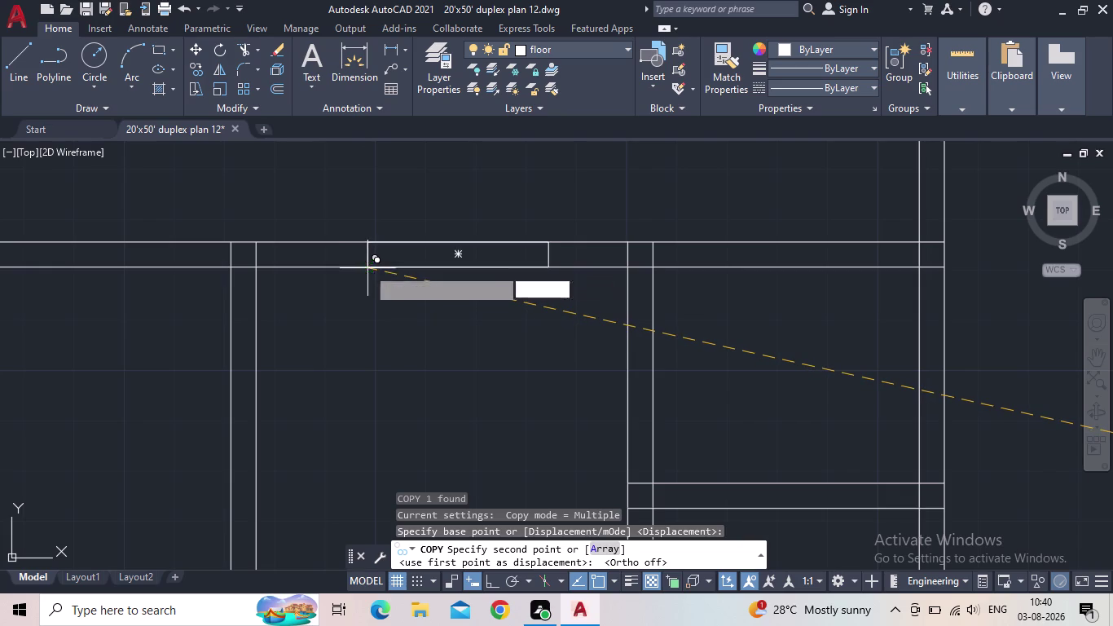
scroll(down, 3)
middle_drag(643, 325, 659, 278)
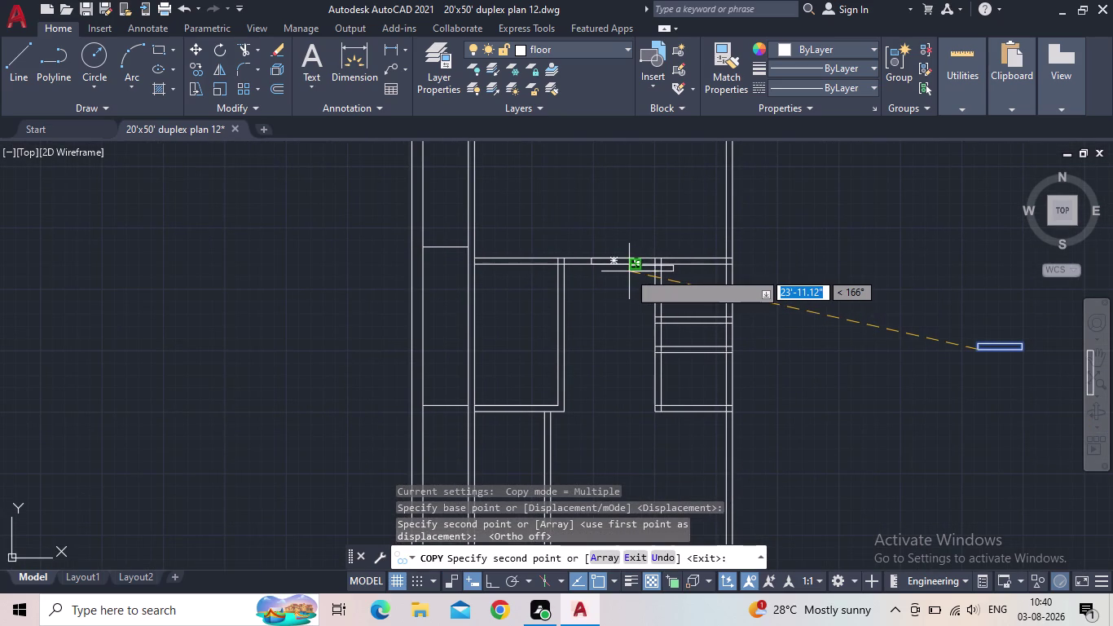
middle_drag(601, 308, 595, 273)
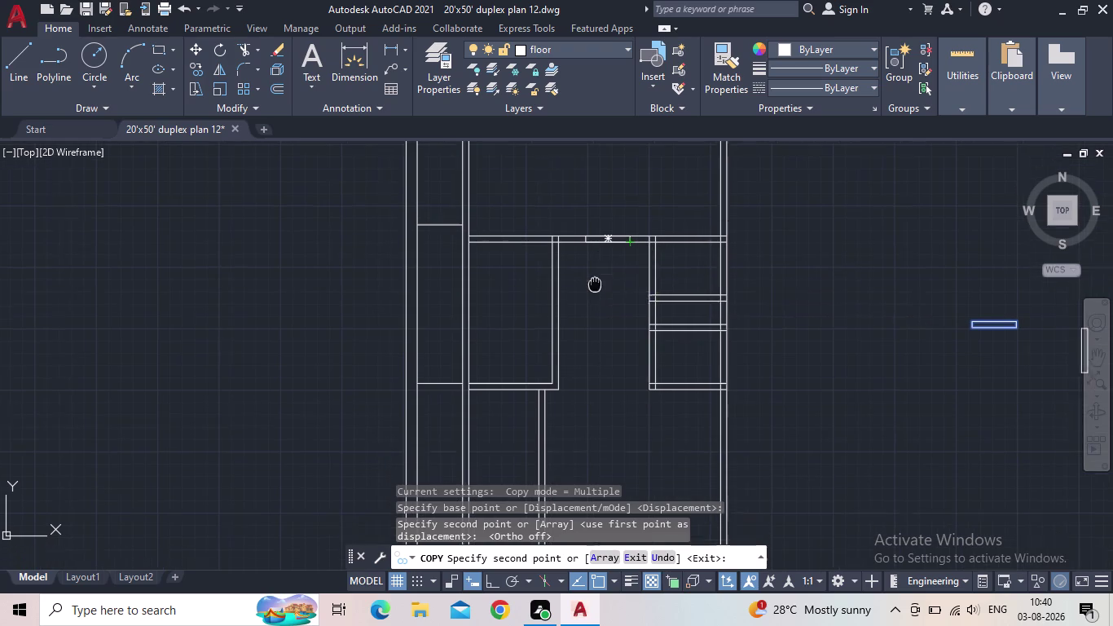
middle_drag(595, 273, 594, 264)
key(Escape)
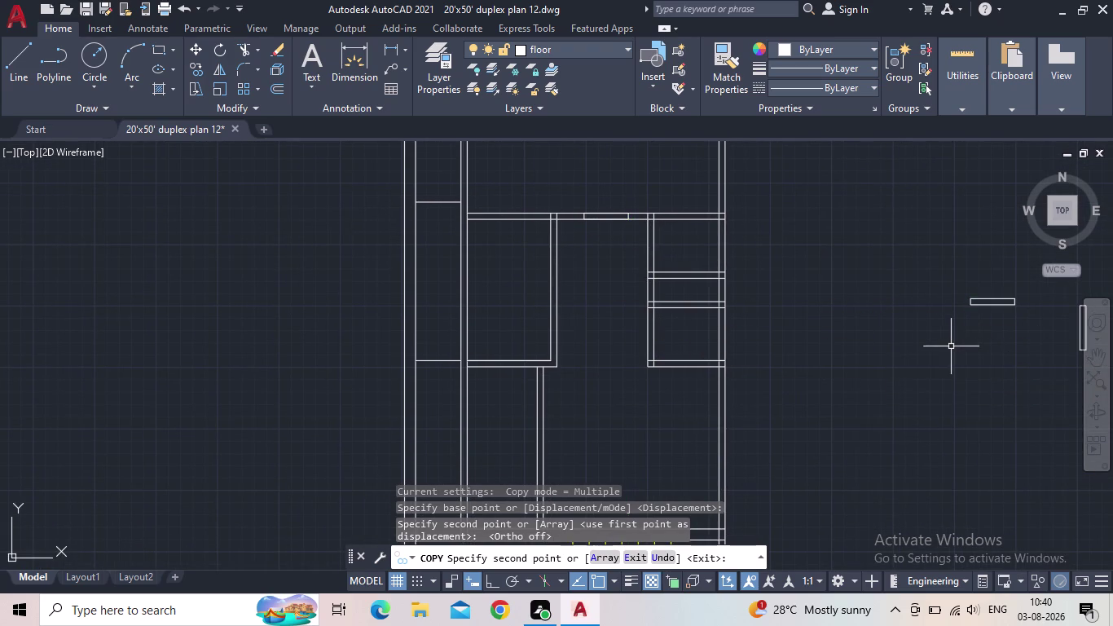
Select the small upright rectangle and begin copying it, cancelling a mistaken command.
middle_drag(939, 333, 691, 340)
click(869, 367)
click(819, 315)
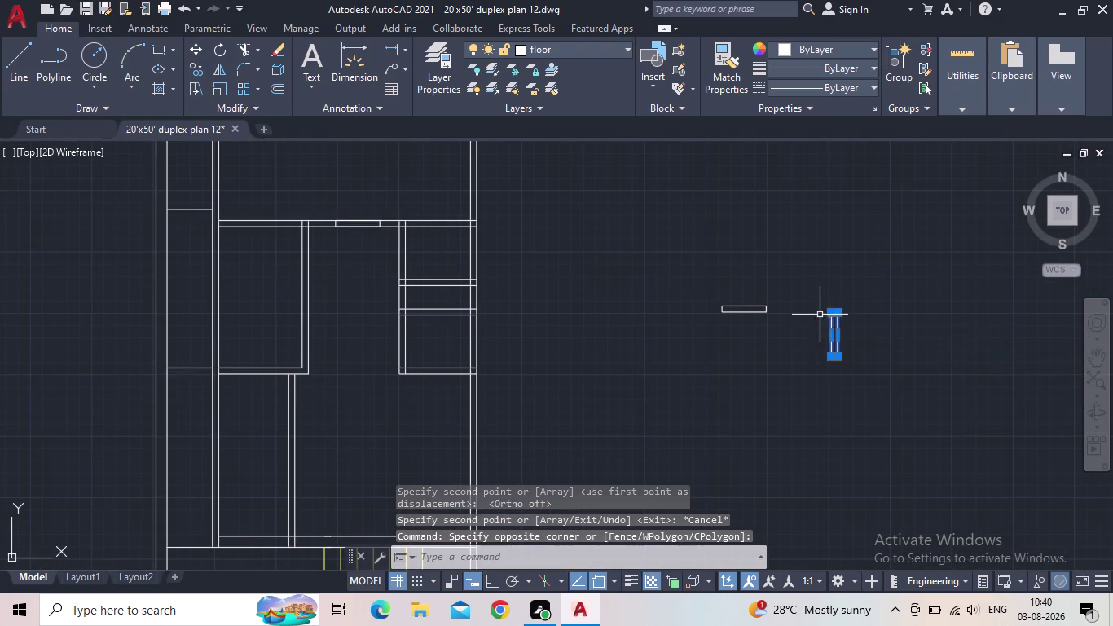
key(c)
key(o)
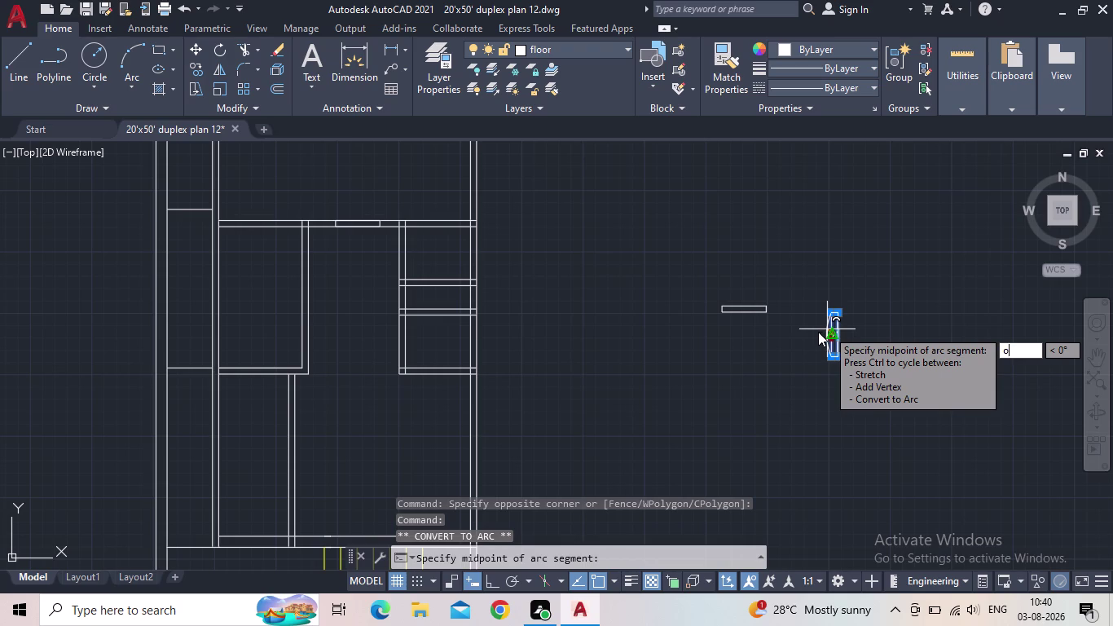
key(Escape)
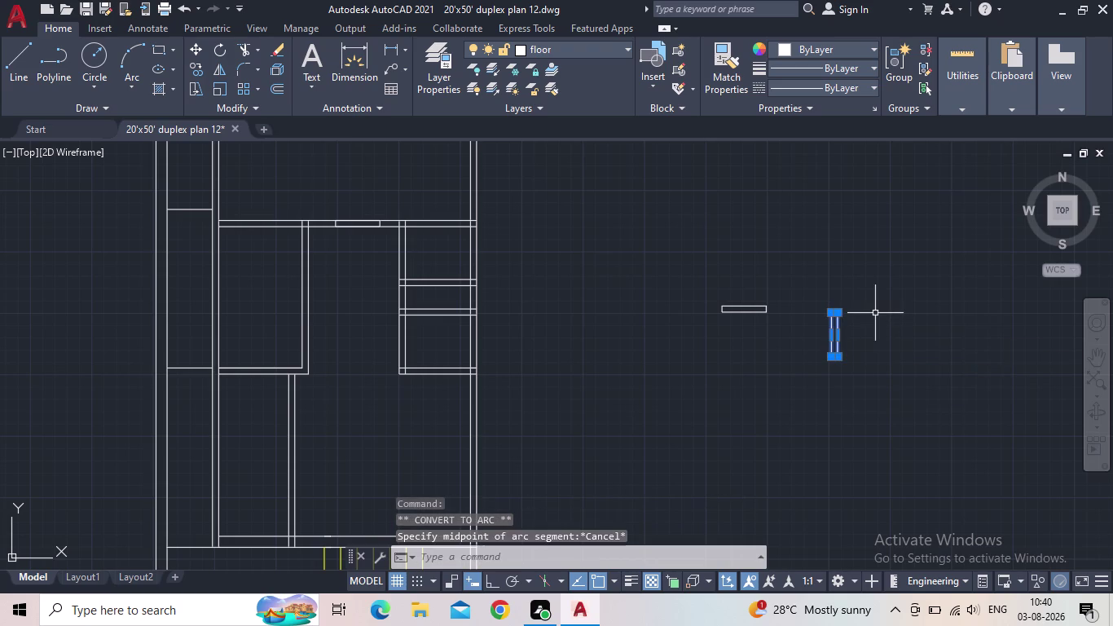
key(c)
key(o)
key(Return)
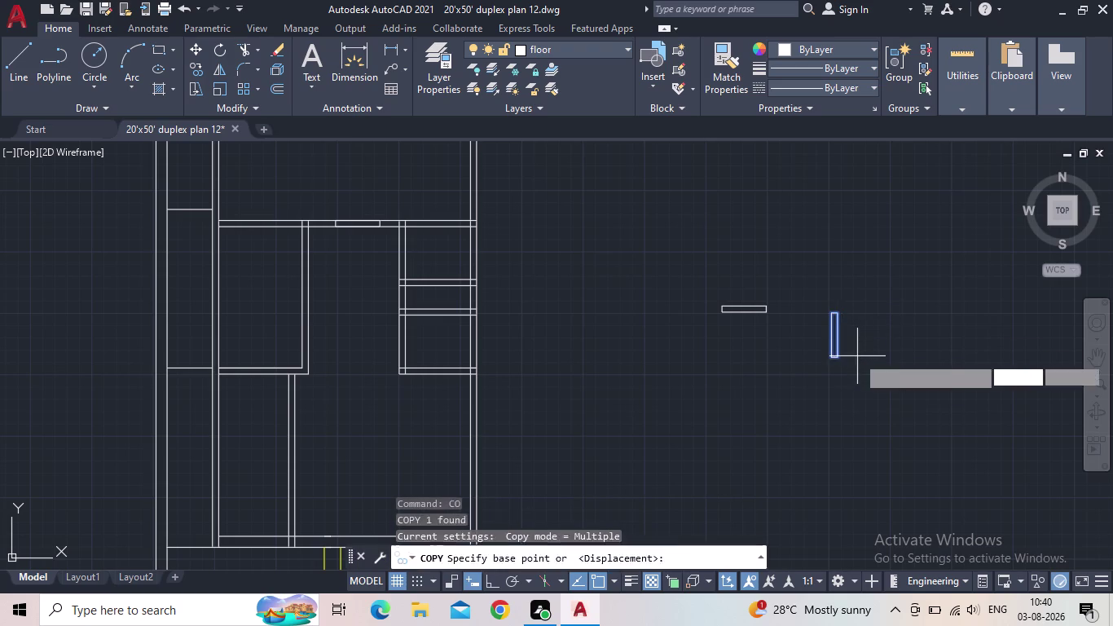
Place the upright rectangle copy against the plan's interior vertical wall.
click(829, 356)
middle_drag(442, 314, 811, 325)
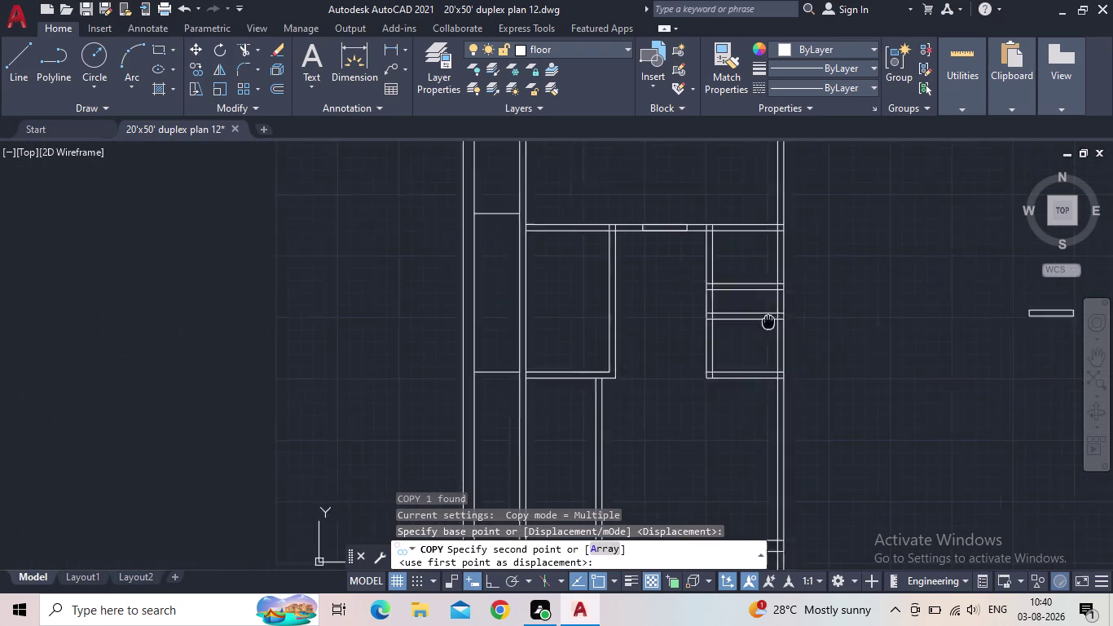
middle_drag(811, 325, 836, 326)
middle_drag(747, 353, 724, 293)
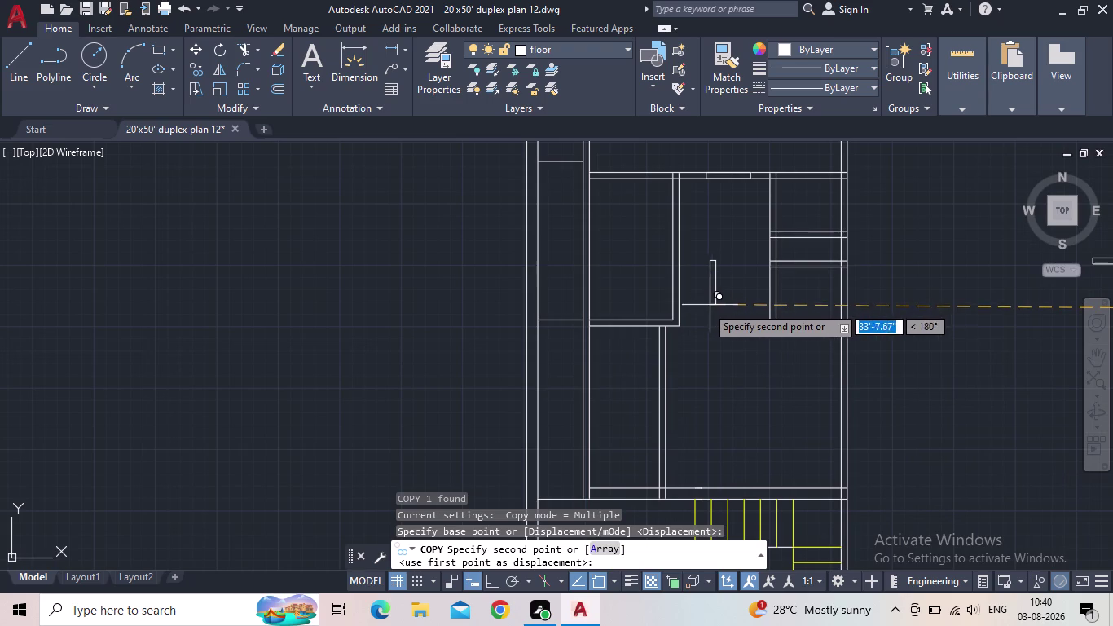
scroll(up, 3)
scroll(up, 3)
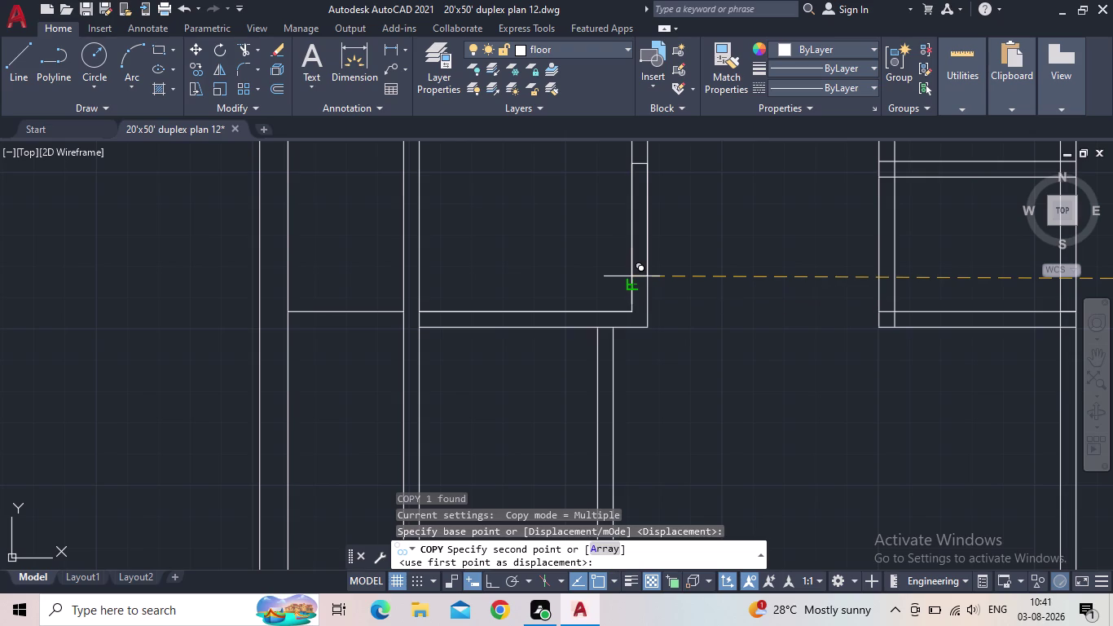
click(631, 276)
scroll(down, 3)
middle_drag(726, 282, 619, 291)
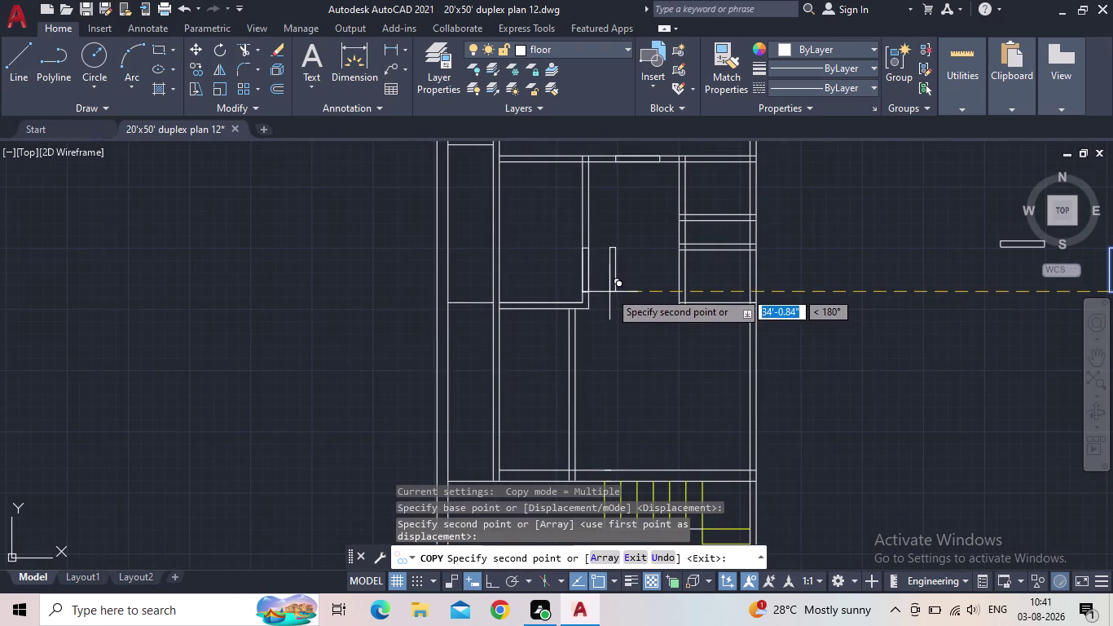
key(Escape)
Pan out to the whole plan, cancel a stray command, and reselect the upright rectangle.
middle_drag(620, 284, 584, 312)
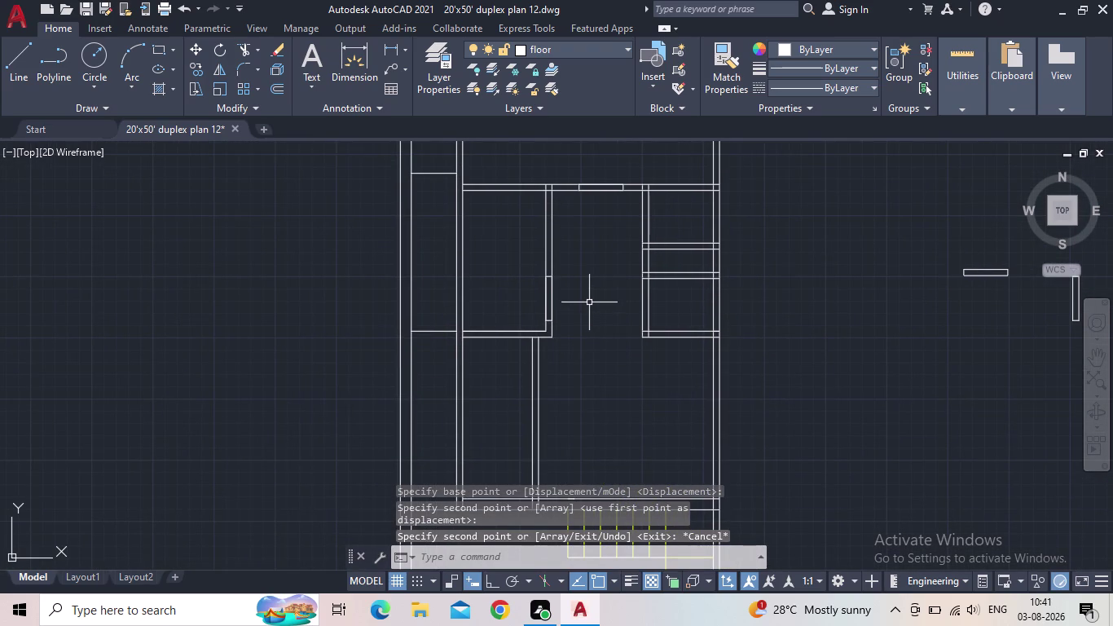
middle_drag(590, 300, 553, 282)
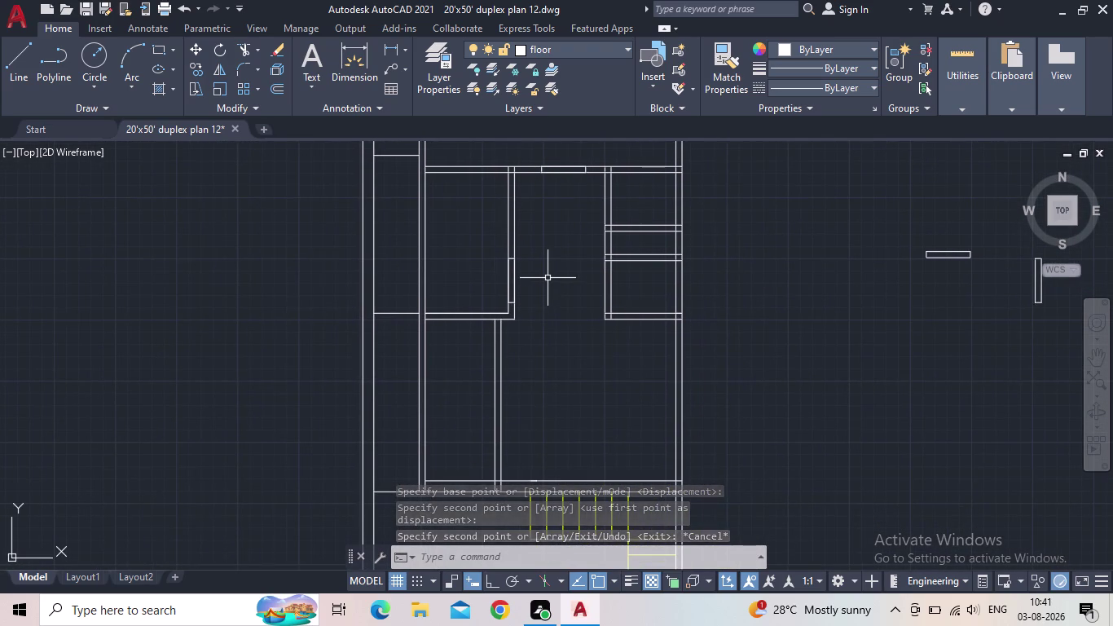
scroll(down, 3)
middle_drag(552, 277, 507, 223)
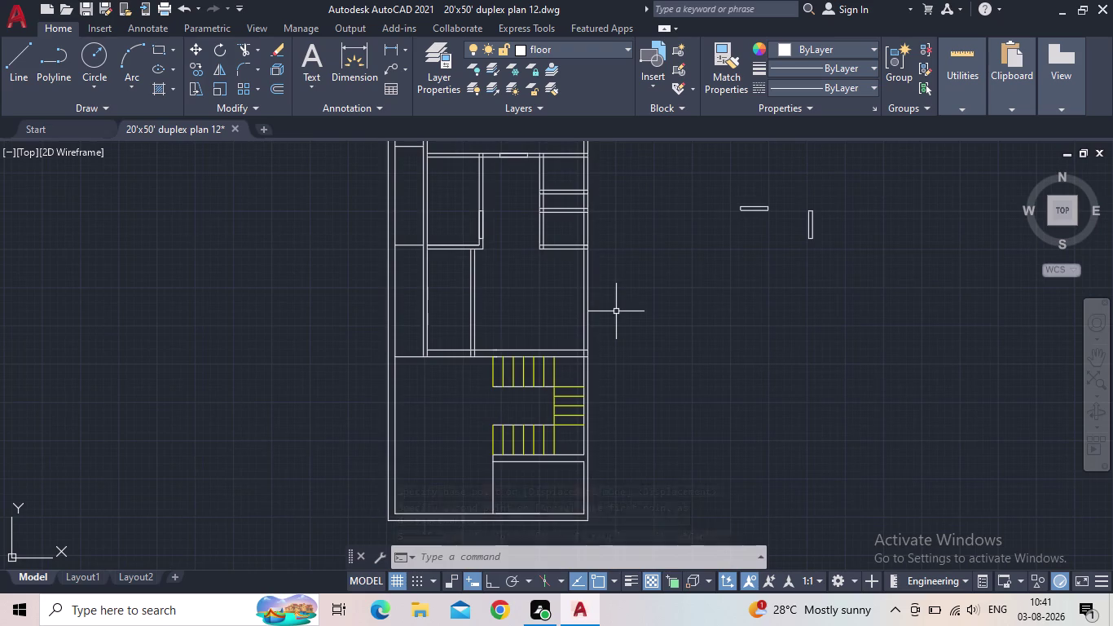
key(r)
key(e)
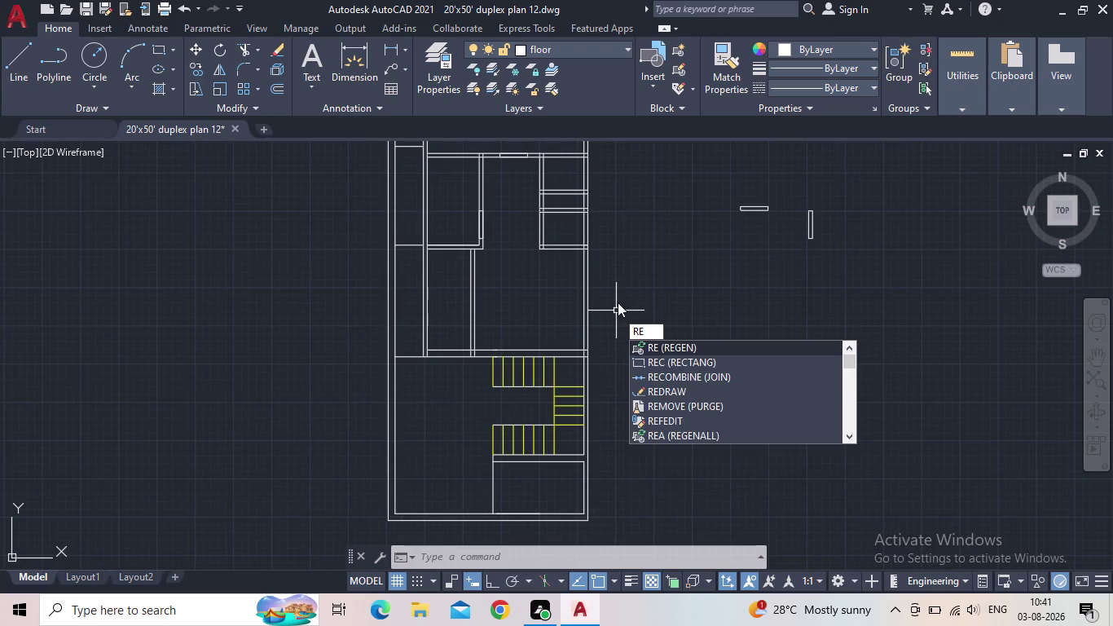
key(Escape)
click(832, 253)
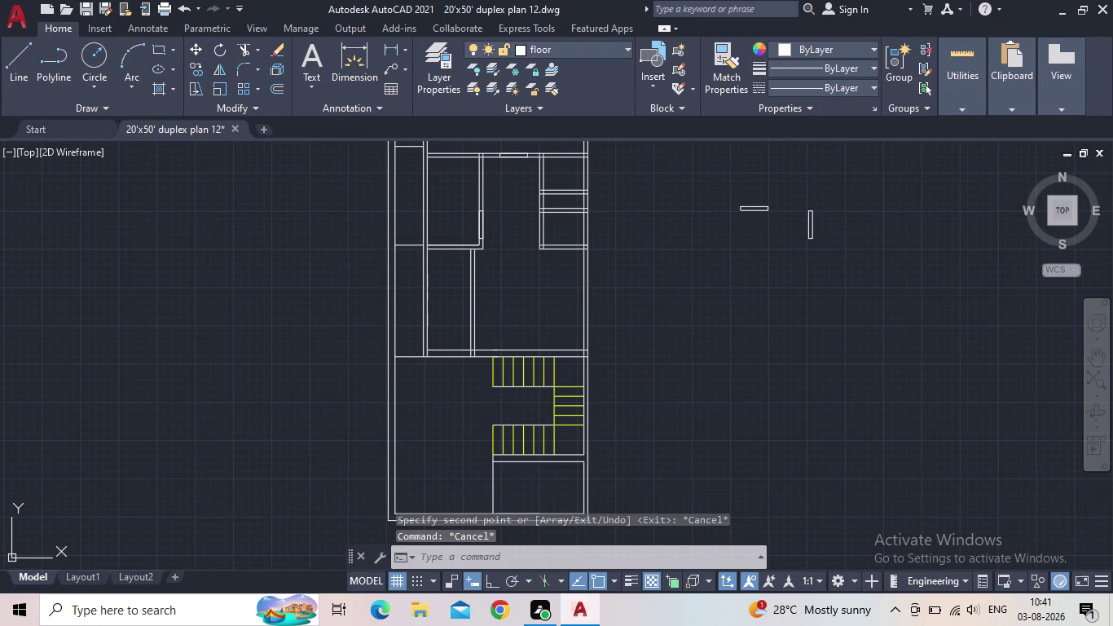
click(791, 205)
Copy the upright strip from a base point on it, panning toward the plan's right side.
key(c)
key(o)
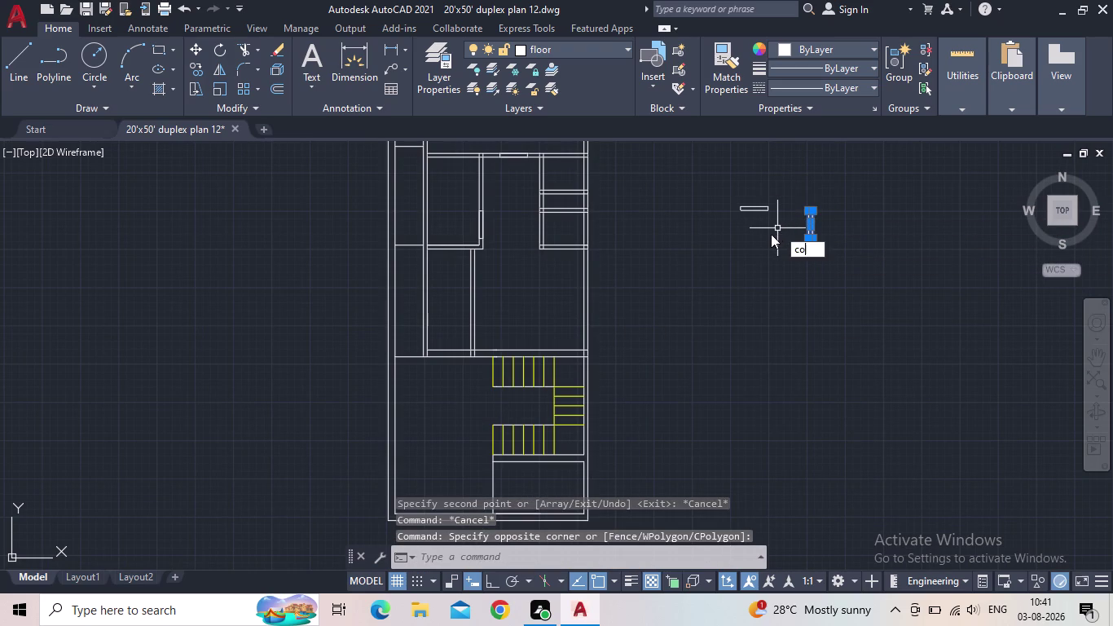
key(Return)
scroll(up, 3)
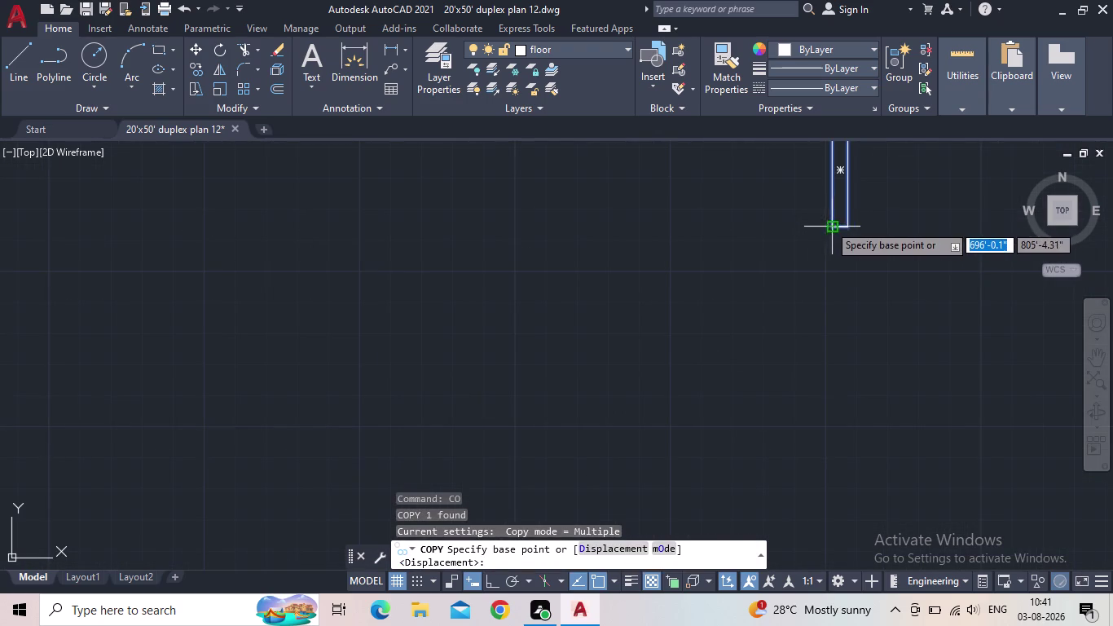
click(836, 228)
middle_drag(660, 296, 990, 230)
scroll(down, 3)
scroll(down, 3)
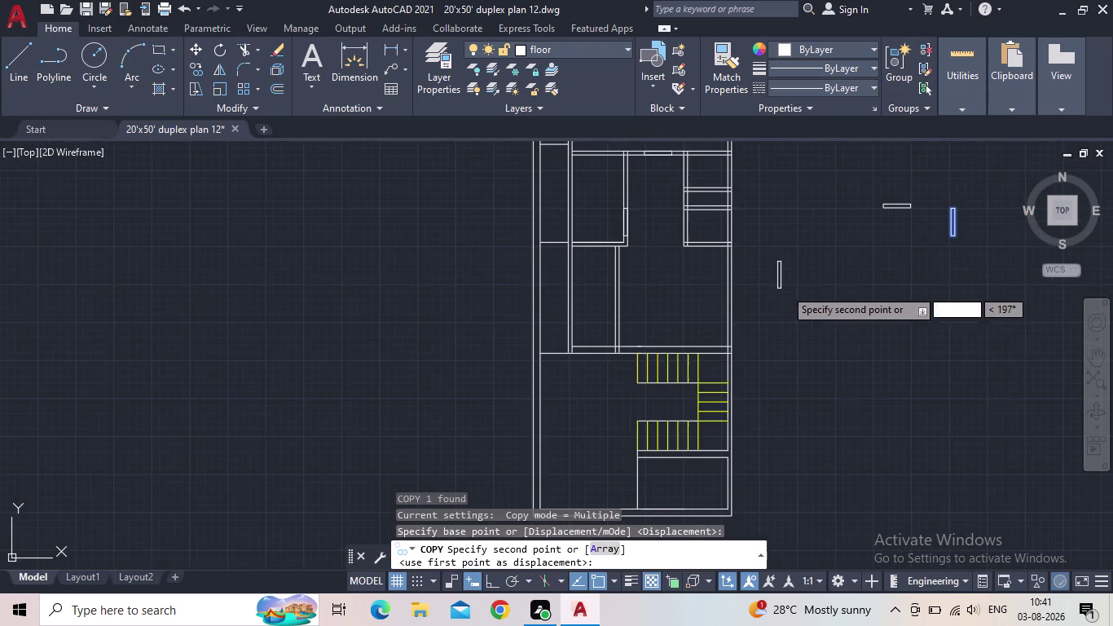
middle_drag(796, 252, 767, 211)
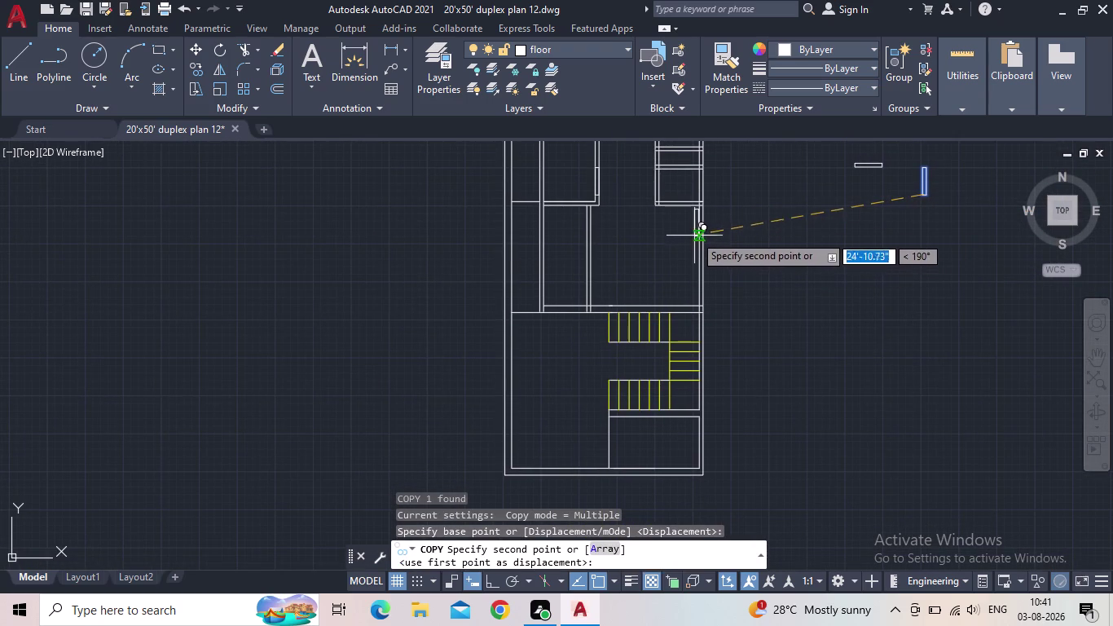
scroll(up, 3)
scroll(up, 3)
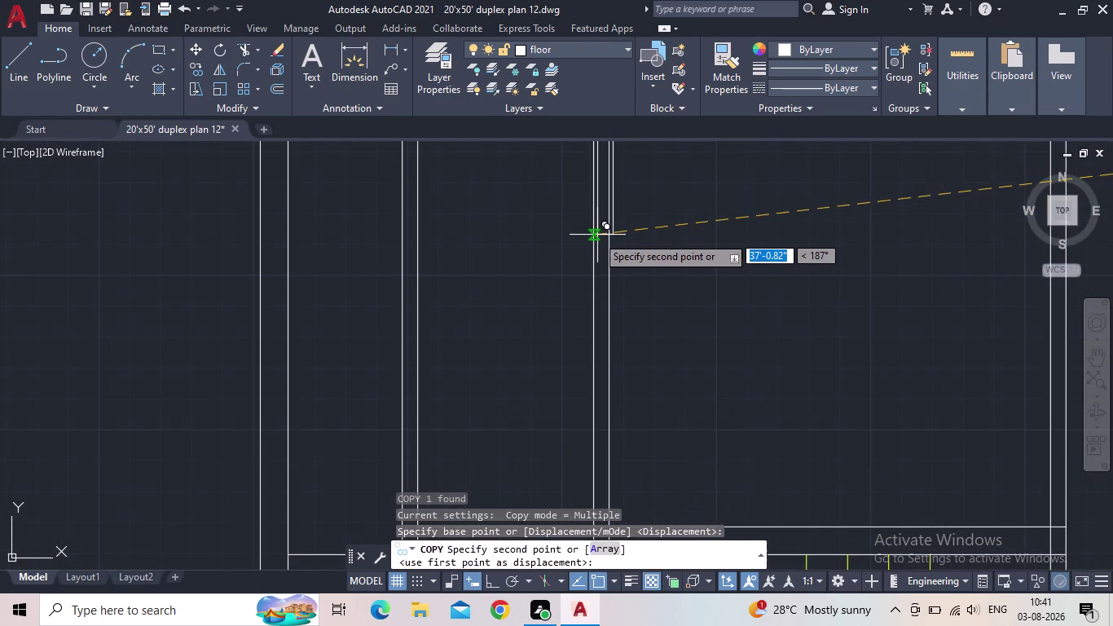
scroll(down, 3)
middle_drag(598, 244, 588, 312)
Place the strip copy to the right of the plan and finish copying.
scroll(up, 3)
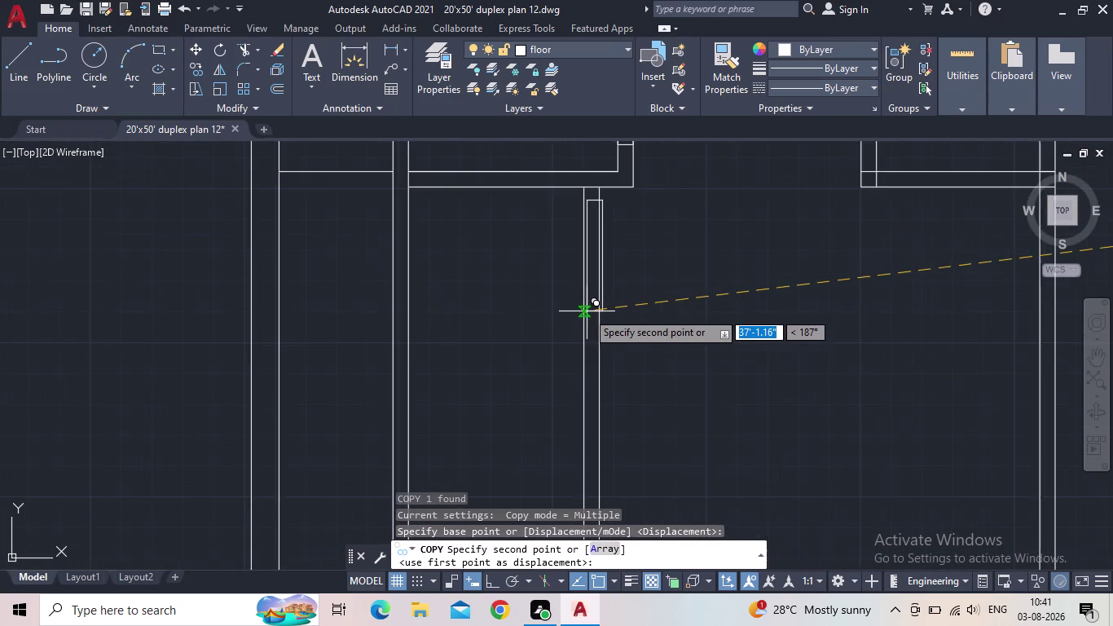
scroll(up, 3)
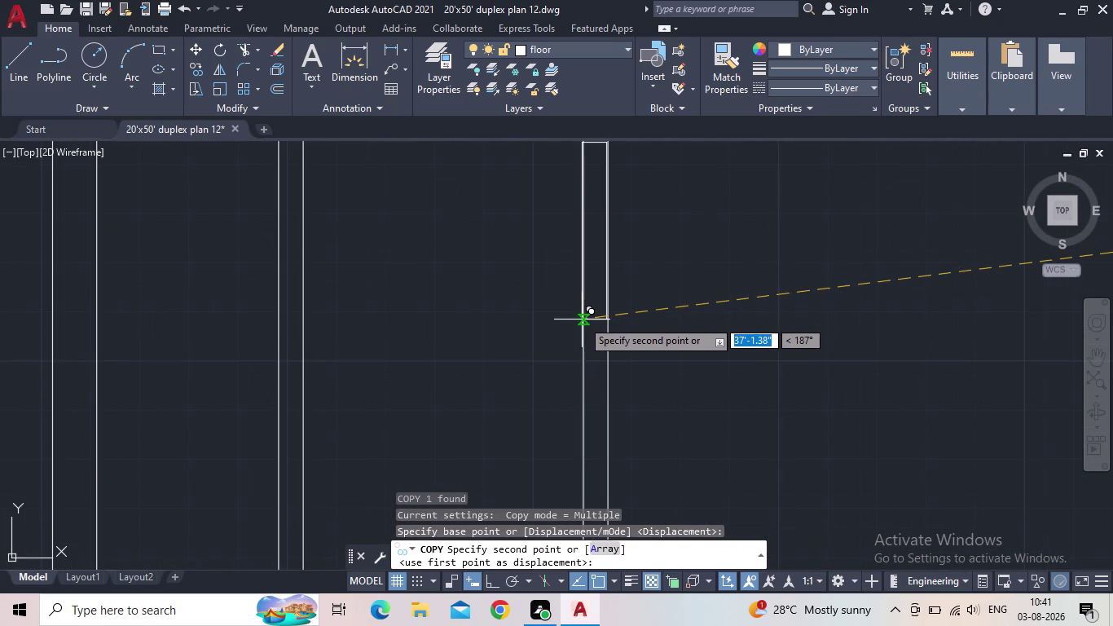
scroll(down, 3)
scroll(down, 3)
scroll(up, 3)
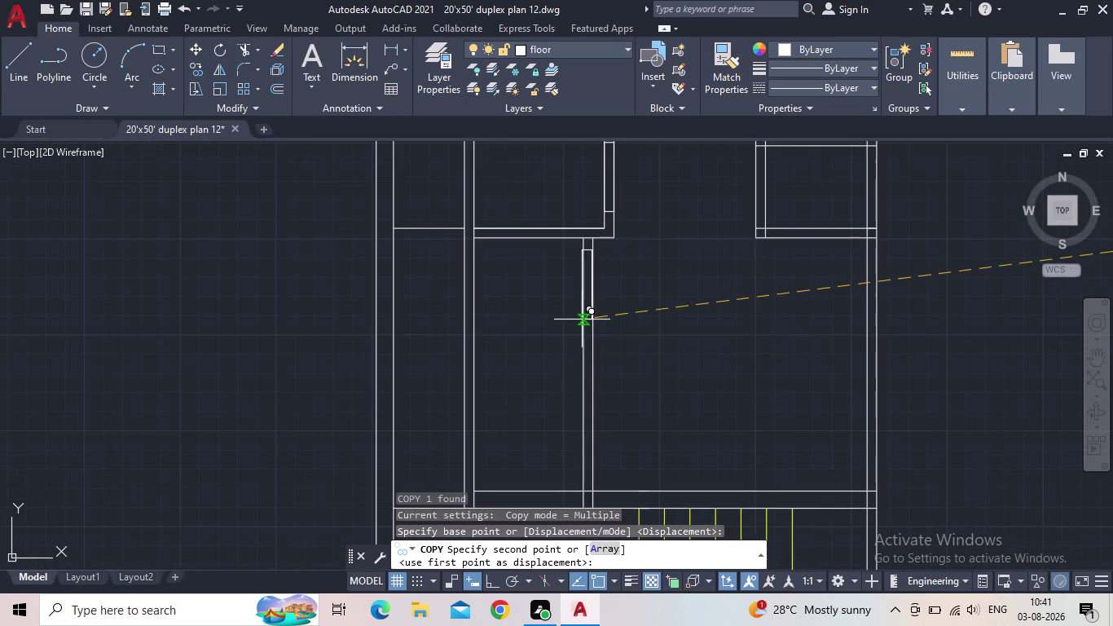
middle_drag(585, 319, 593, 340)
scroll(up, 3)
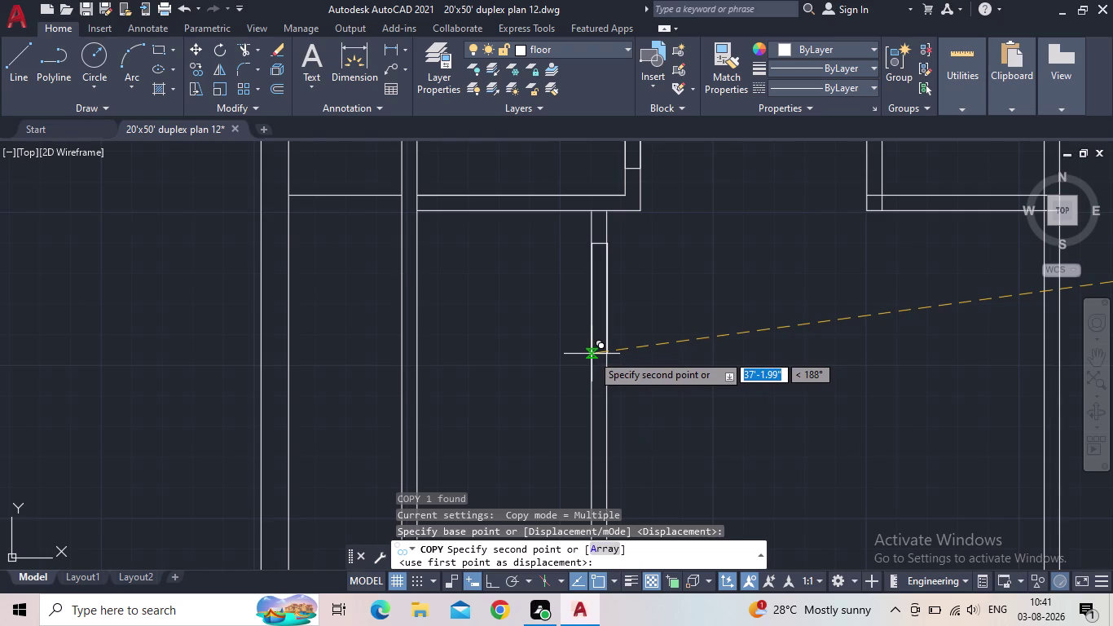
click(592, 354)
scroll(down, 3)
middle_drag(750, 363, 738, 361)
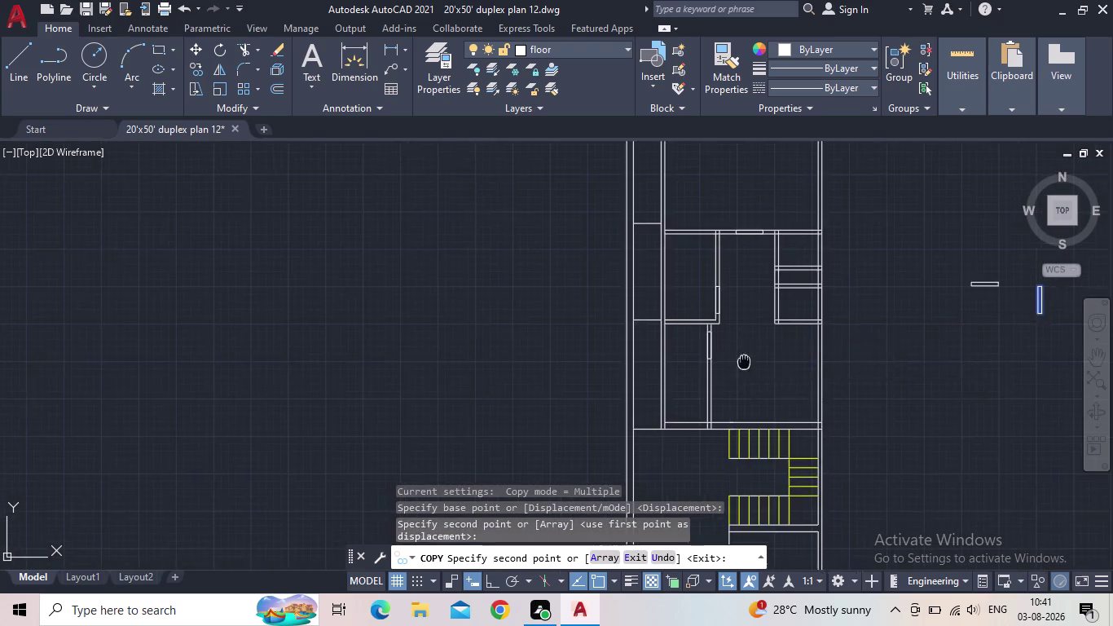
middle_drag(738, 361, 589, 323)
key(Escape)
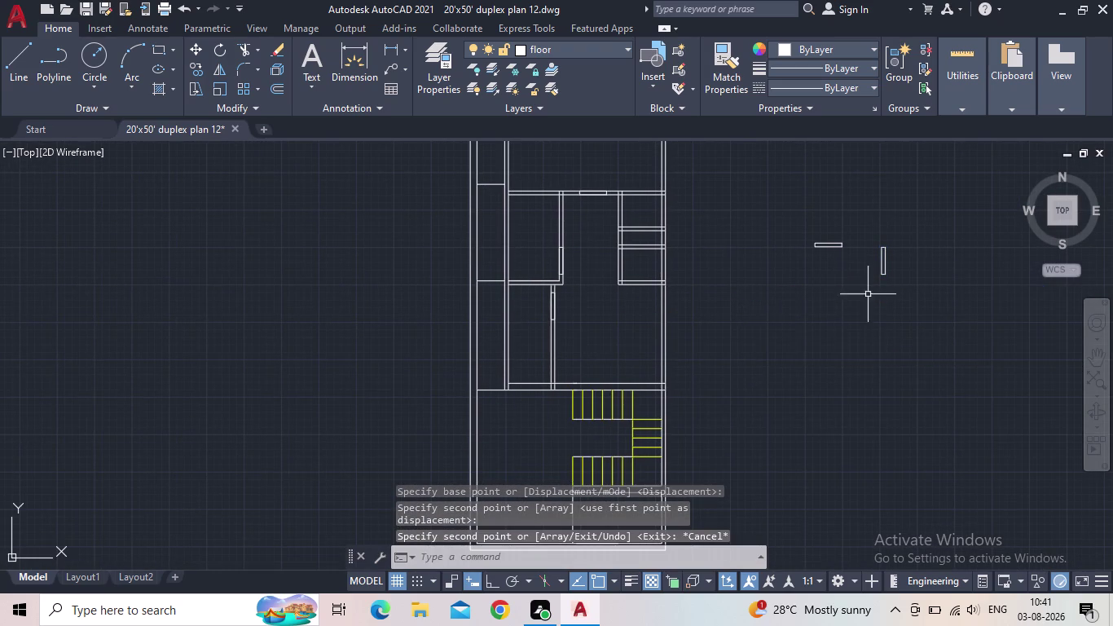
middle_drag(873, 287, 792, 314)
scroll(down, 3)
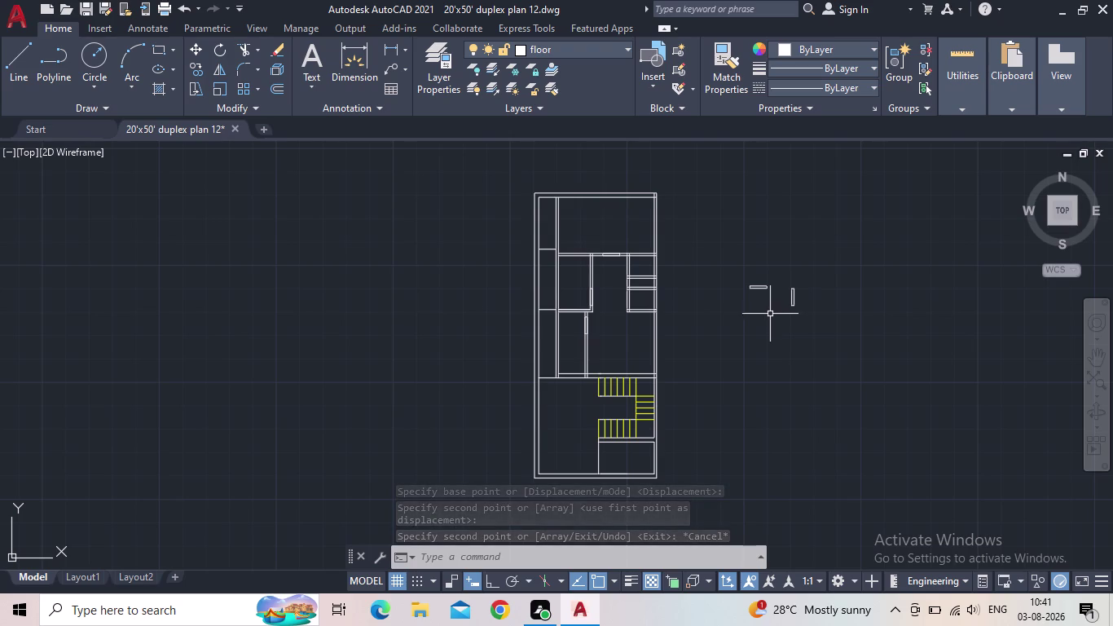
Start a rectangle right of the plan, set its first corner, and choose the Dimensions option.
key(r)
text(ec)
key(space)
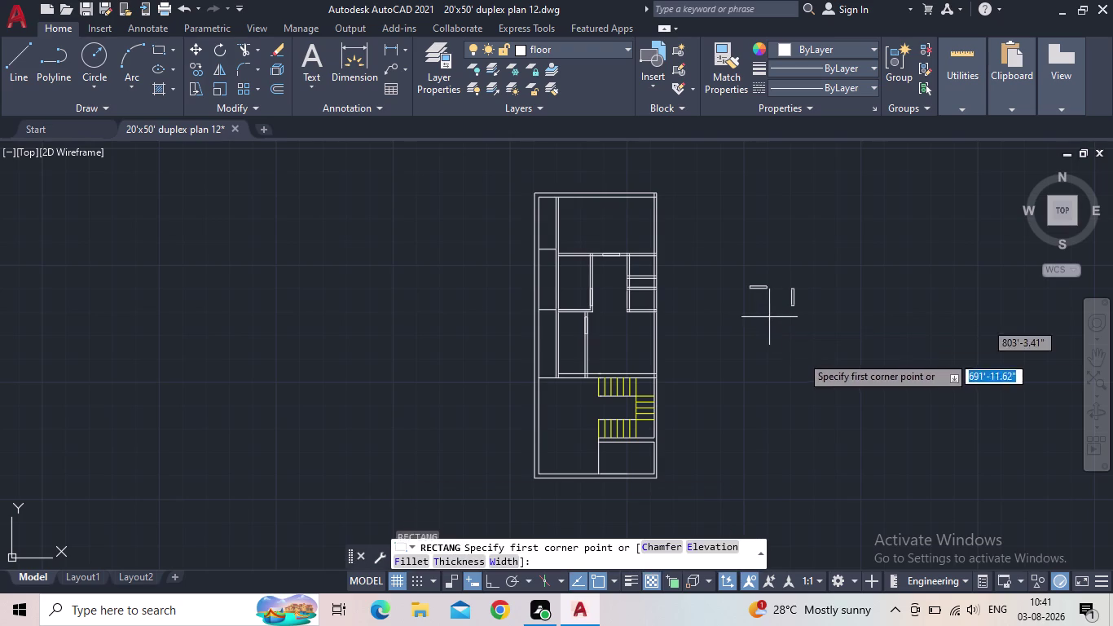
drag(775, 359, 783, 374)
middle_drag(856, 396, 811, 346)
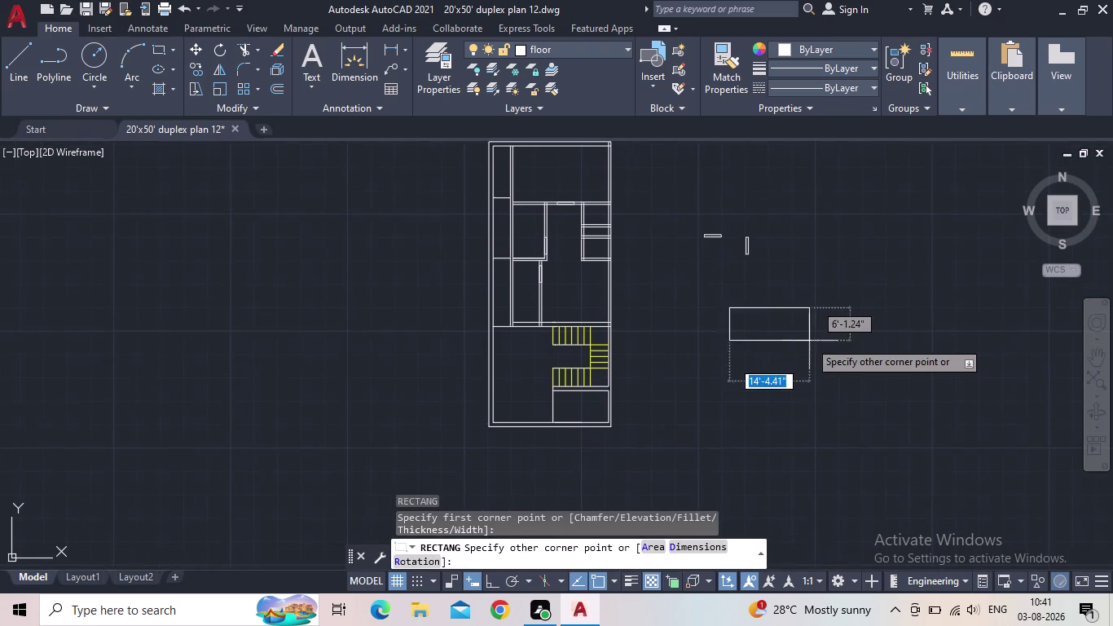
scroll(down, 3)
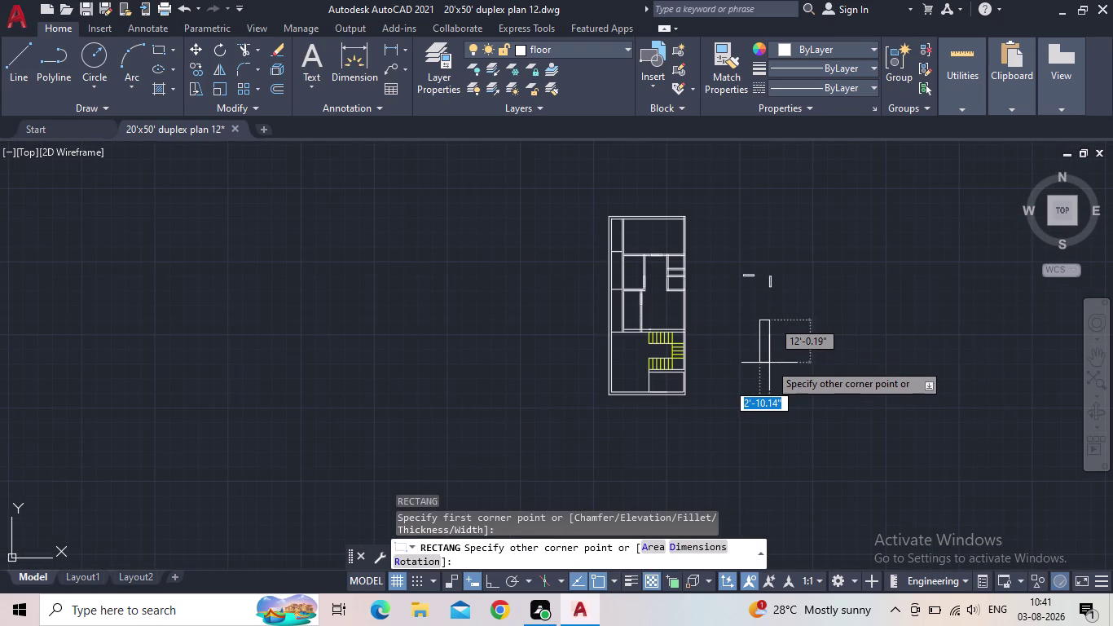
key(d)
key(Return)
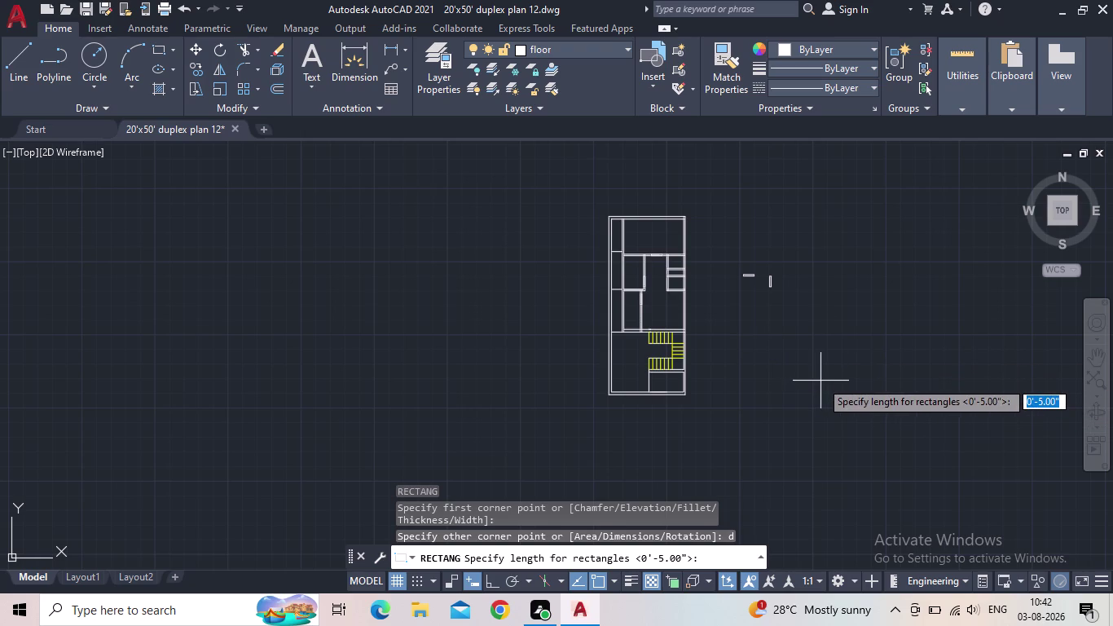
Size the rectangle 9 inches by 3 feet and place it below the small strips.
text(9")
key(Return)
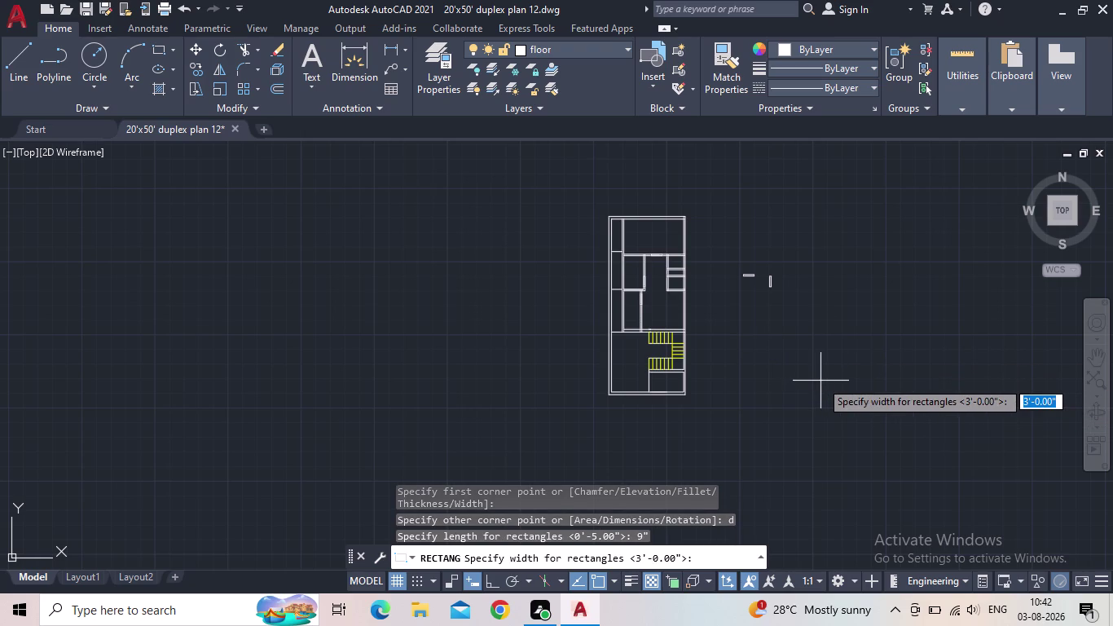
text(3)
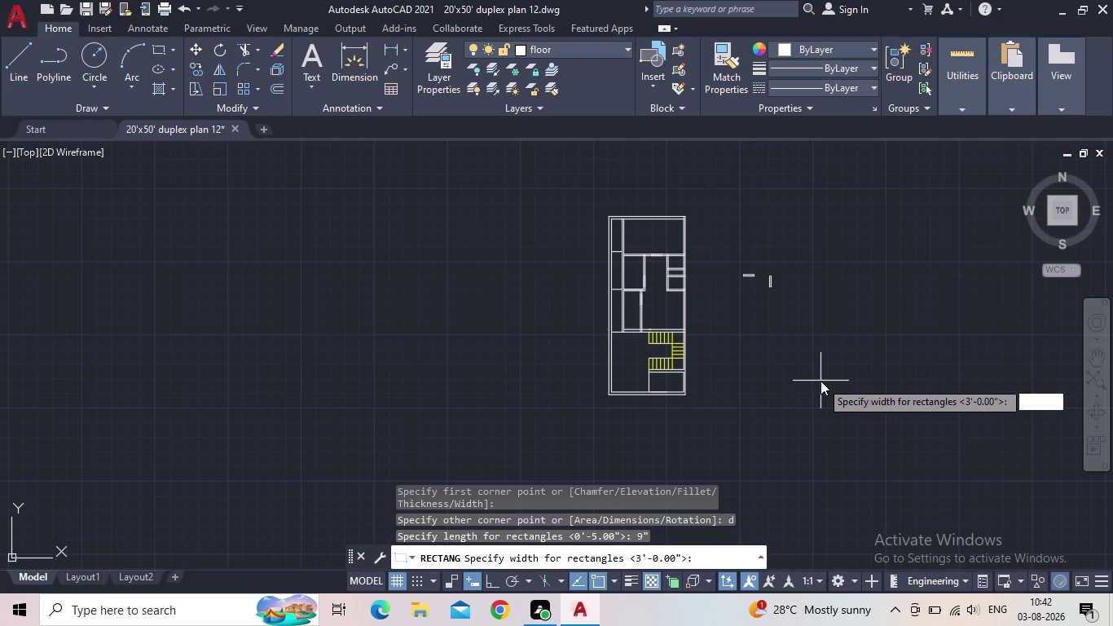
text(')
key(Return)
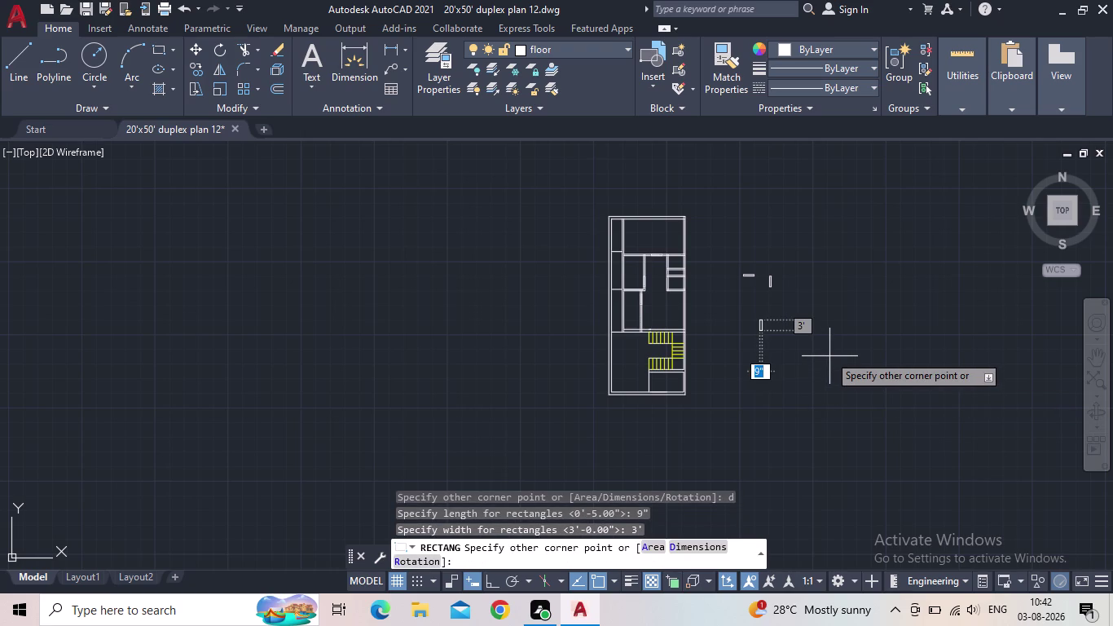
middle_drag(829, 364, 841, 418)
scroll(up, 3)
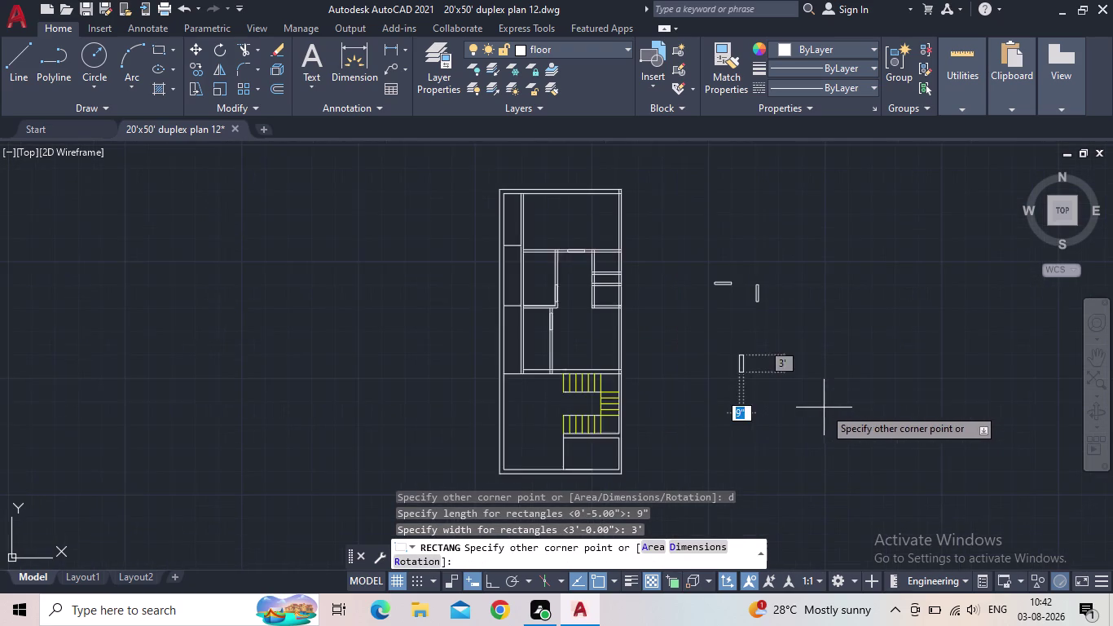
scroll(up, 3)
click(813, 414)
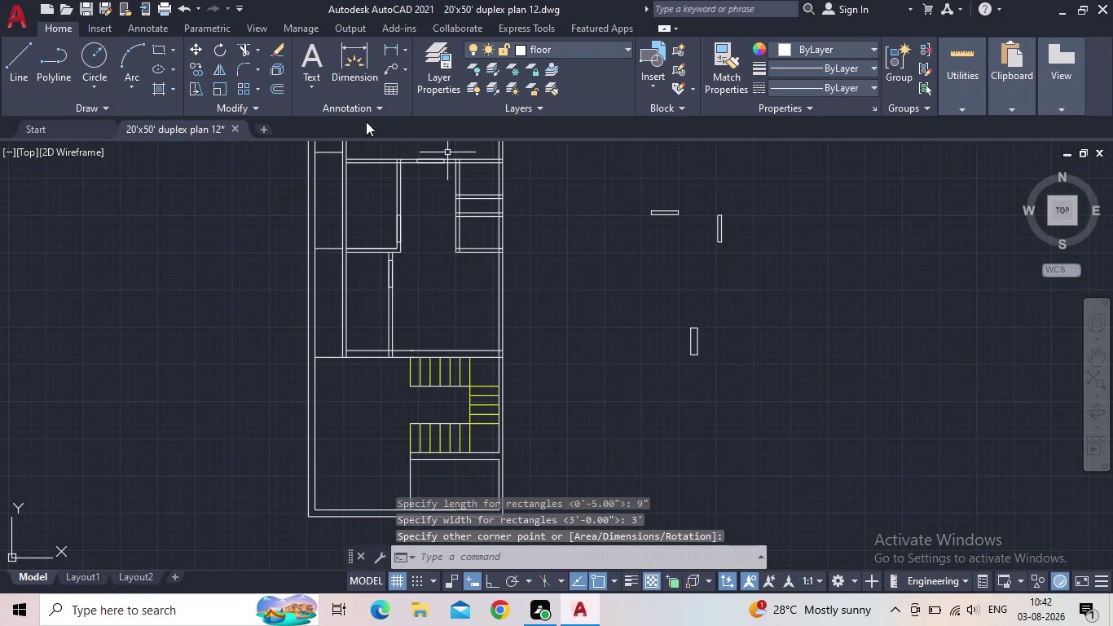
click(392, 48)
scroll(up, 3)
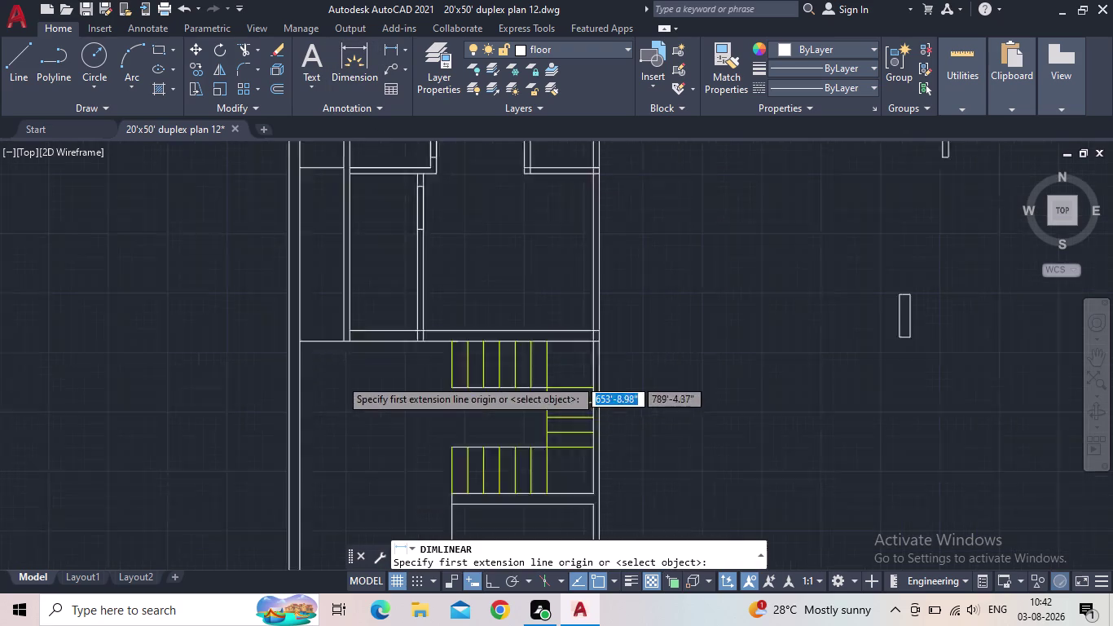
click(356, 313)
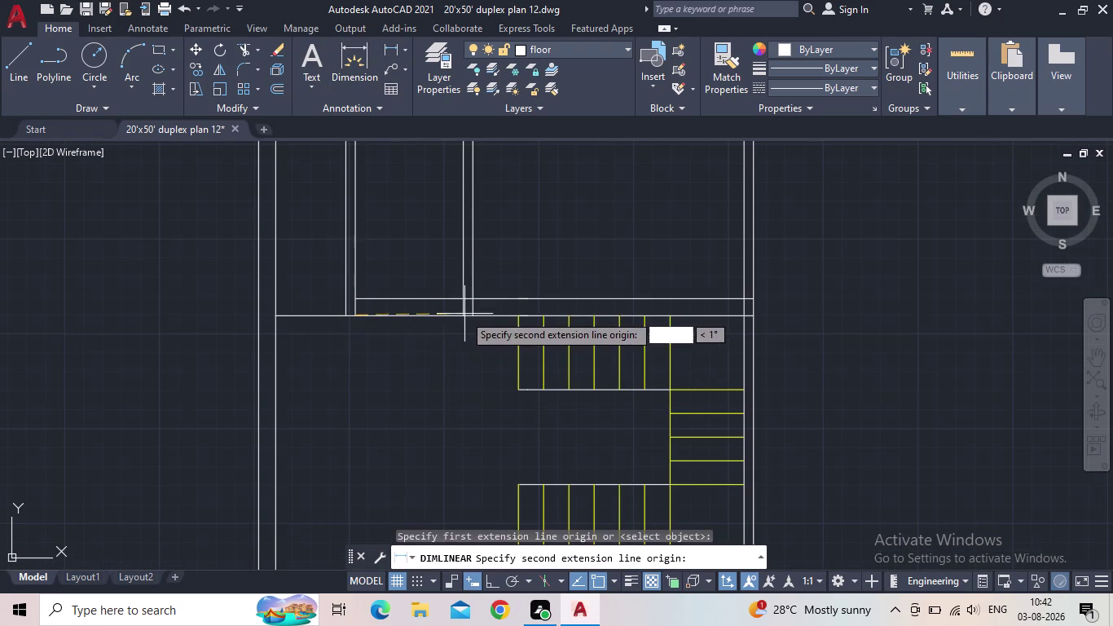
click(462, 315)
key(Escape)
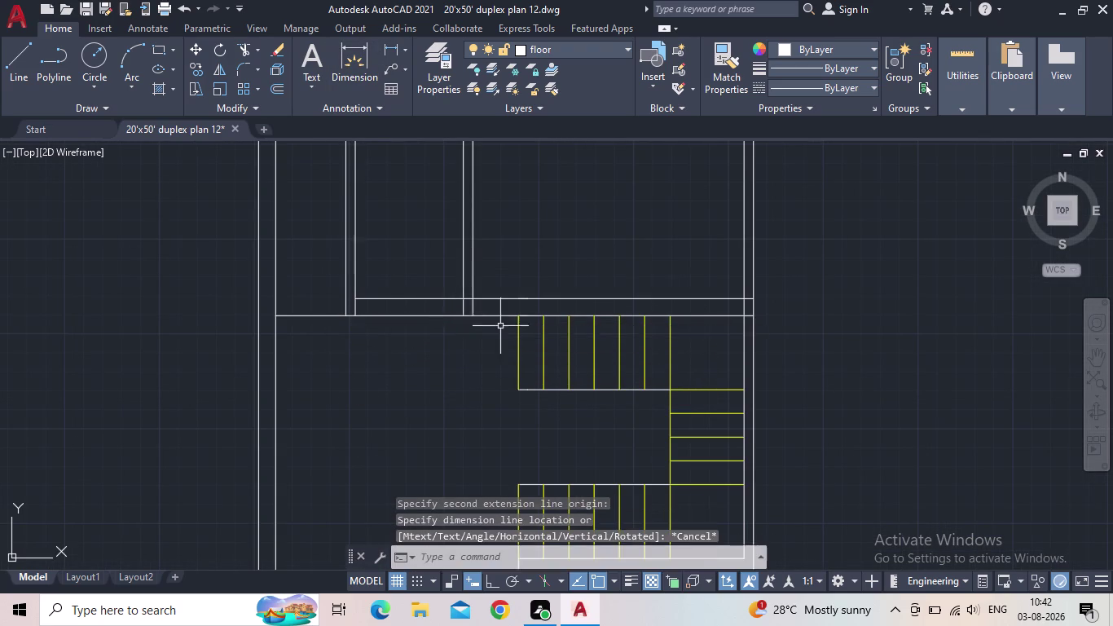
scroll(down, 3)
middle_drag(539, 340, 431, 366)
click(712, 370)
click(654, 282)
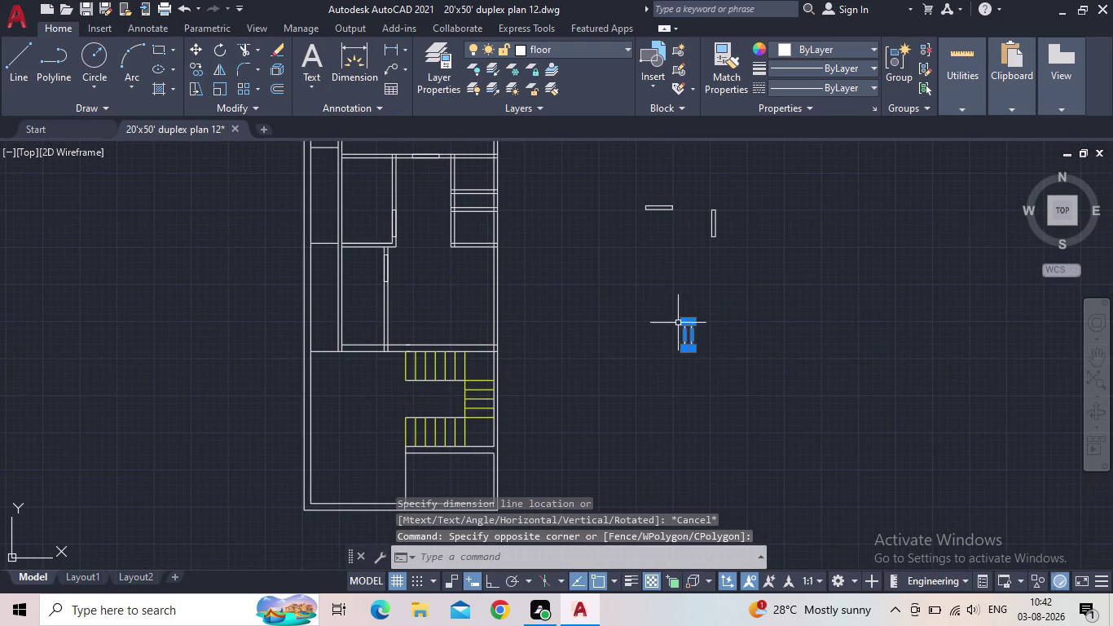
Rotate the 9-inch rectangle 90° about its bottom corner with Ortho on, then reselect it.
key(r)
key(o)
key(space)
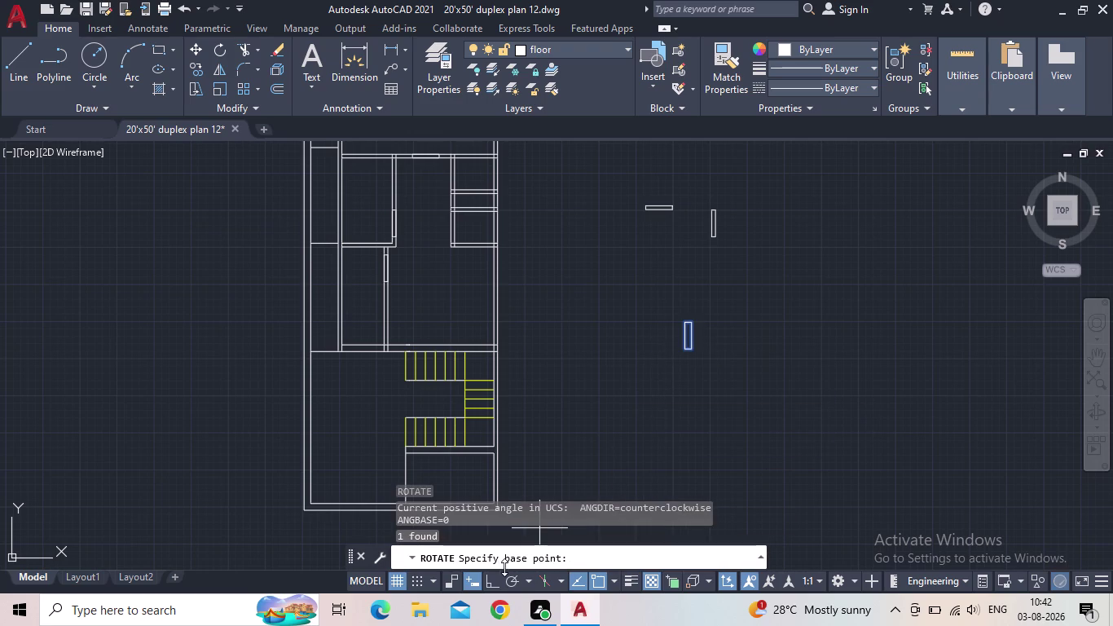
click(490, 581)
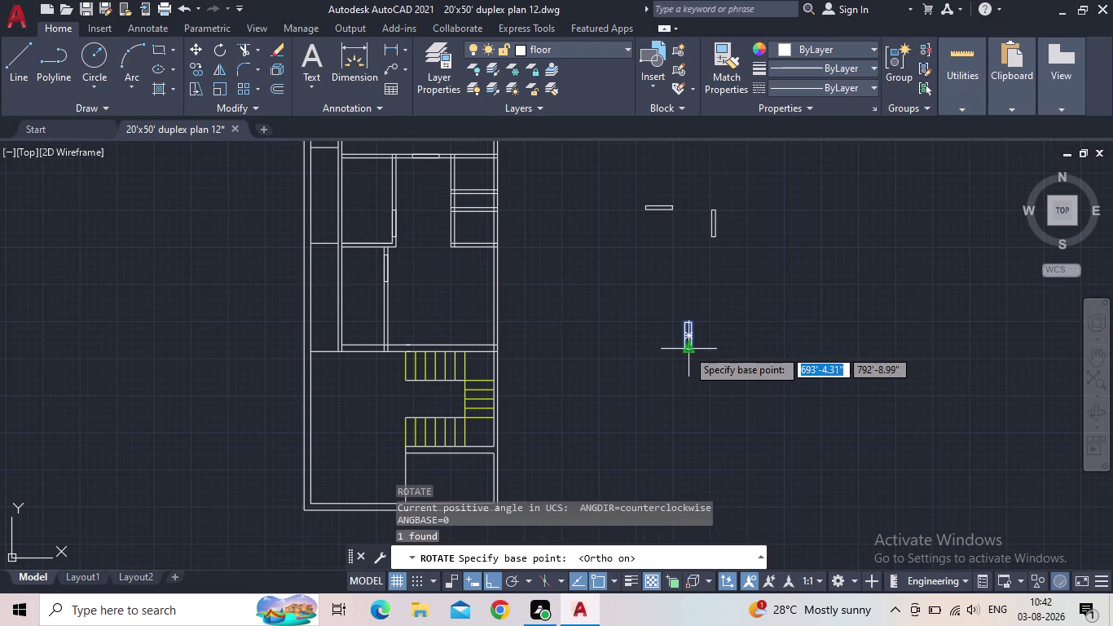
click(686, 349)
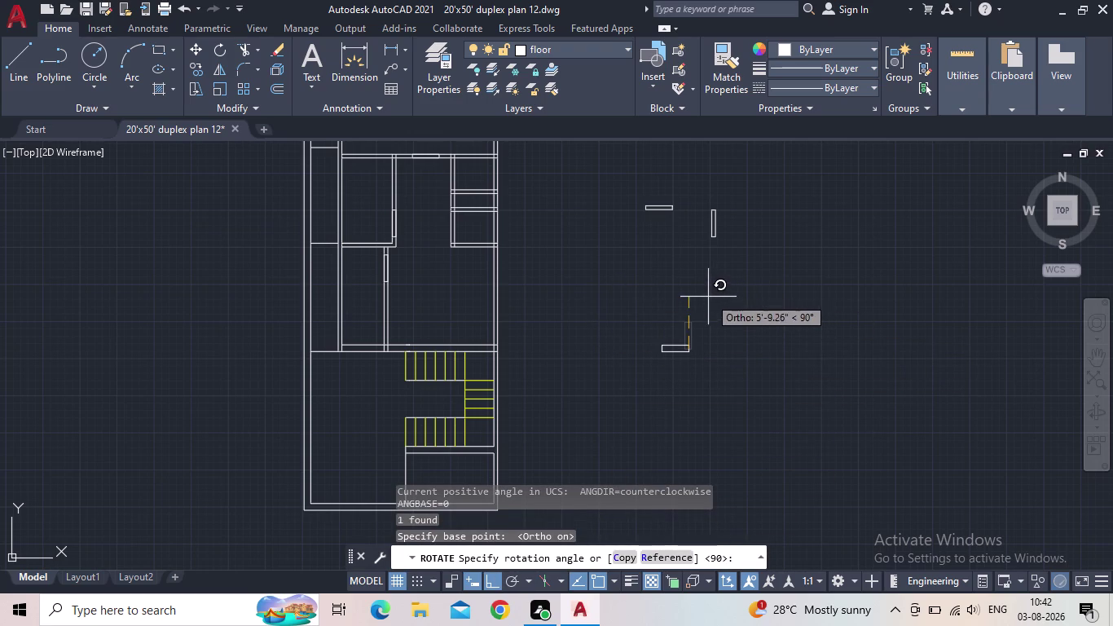
click(688, 271)
key(Escape)
drag(697, 390, 691, 386)
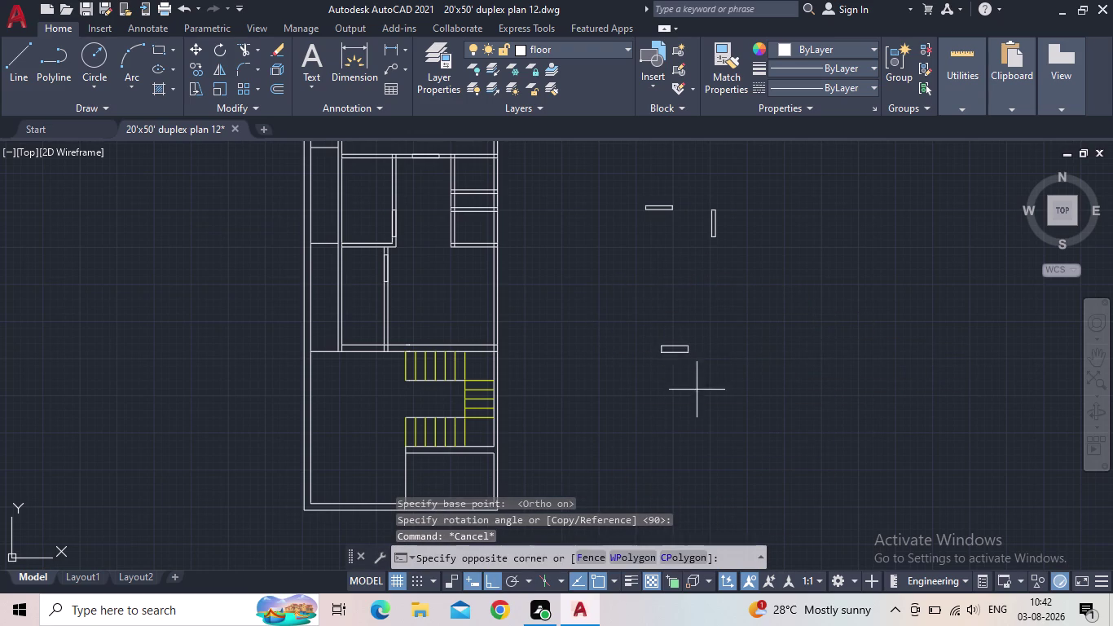
drag(691, 386, 681, 380)
click(602, 295)
Start copying the flat 9-inch rectangle using its corner as the base point.
key(c)
key(o)
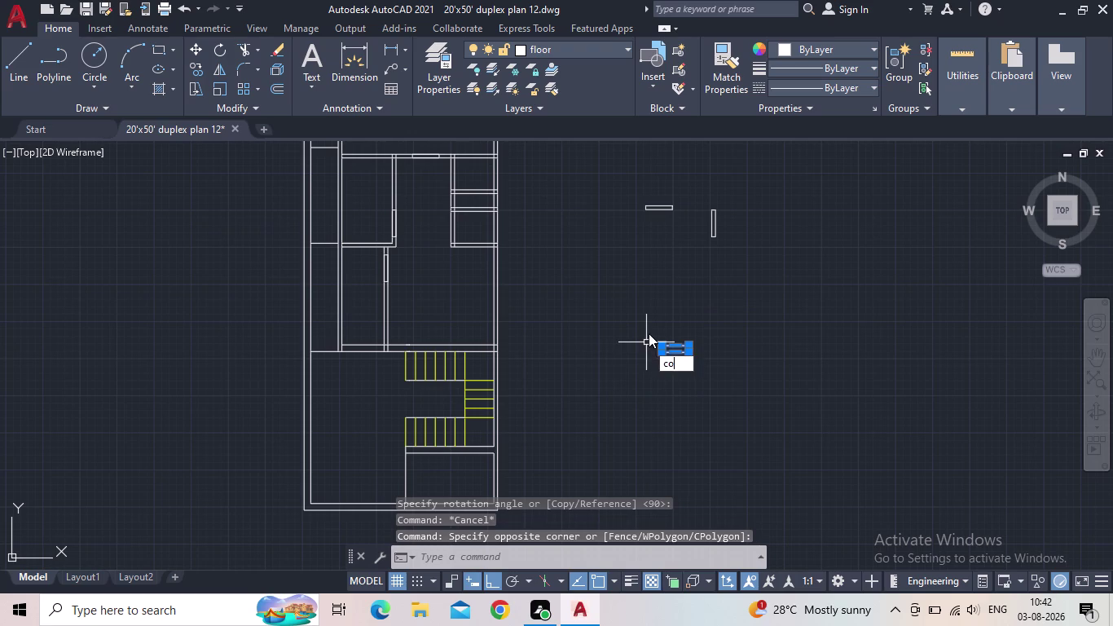
key(Return)
scroll(up, 3)
click(659, 358)
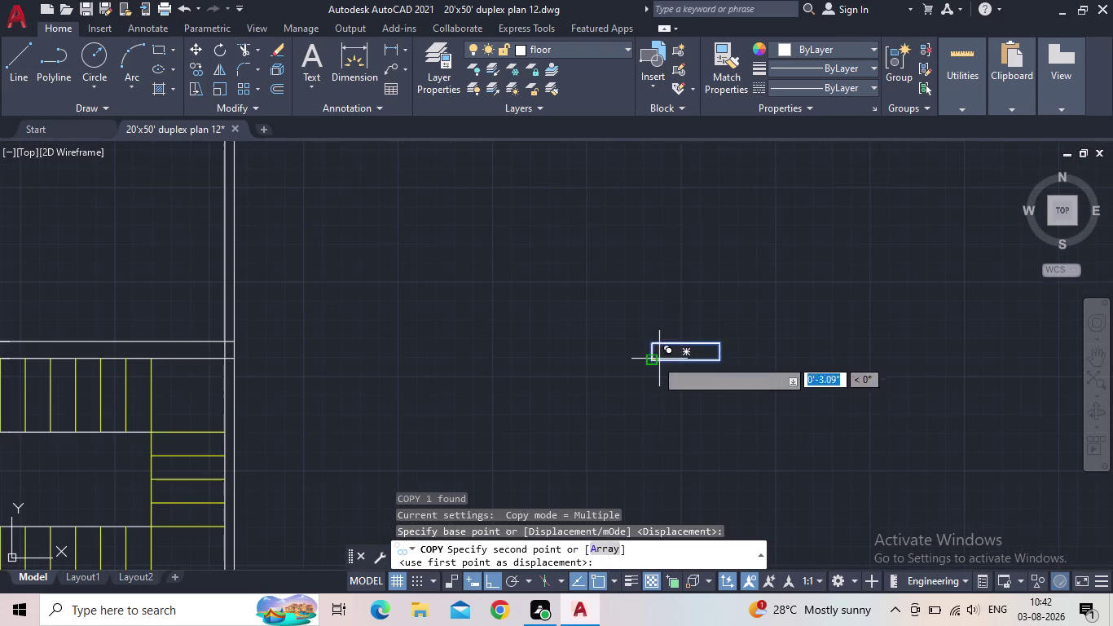
middle_drag(526, 293, 783, 236)
scroll(down, 3)
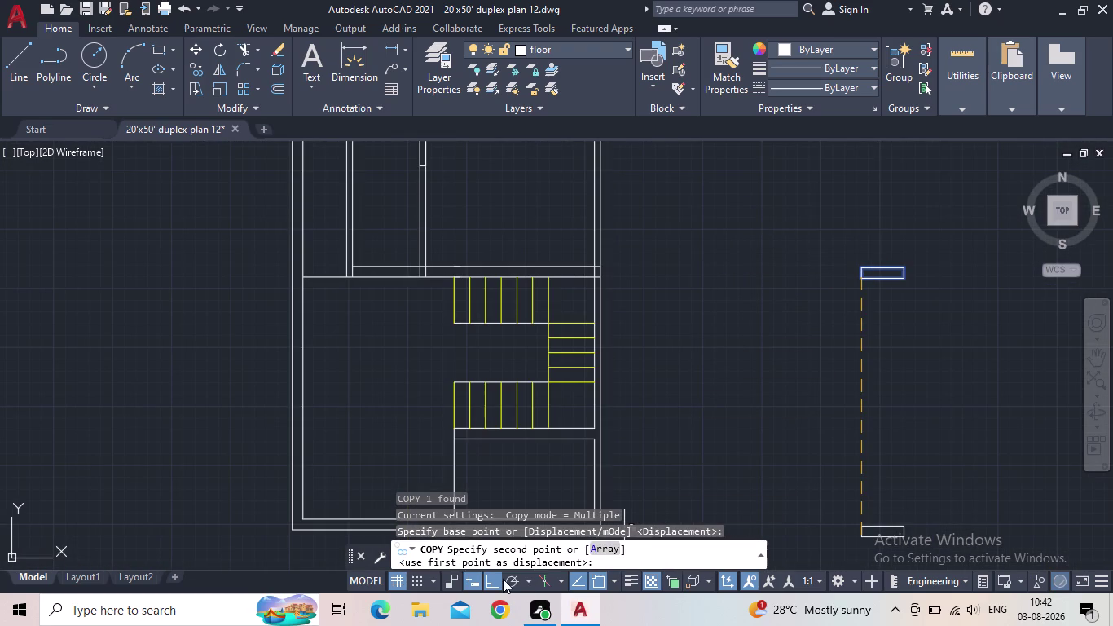
With Ortho off, place the copy in the wall above the staircase.
click(493, 579)
middle_drag(365, 272, 443, 262)
scroll(up, 3)
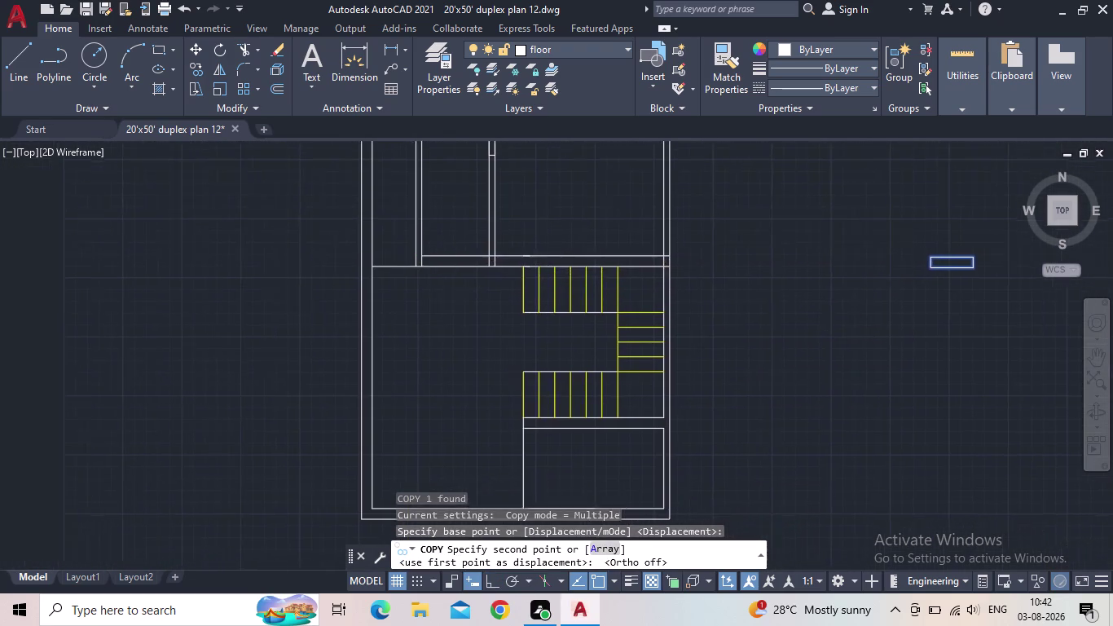
middle_drag(443, 261, 454, 262)
scroll(up, 3)
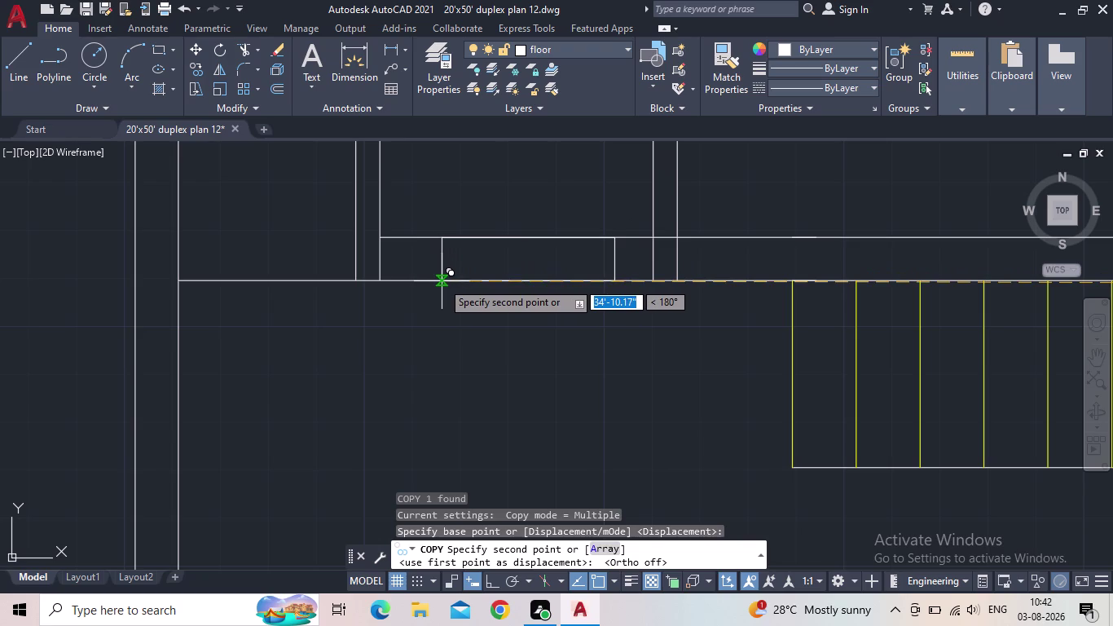
click(437, 281)
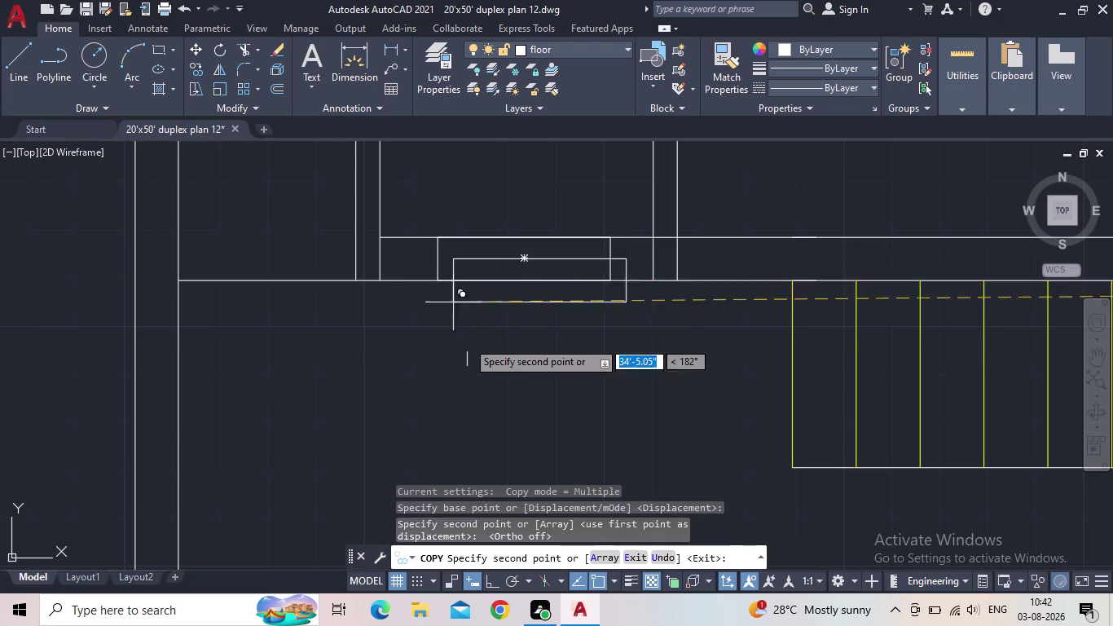
scroll(down, 3)
middle_drag(454, 345, 429, 312)
scroll(down, 3)
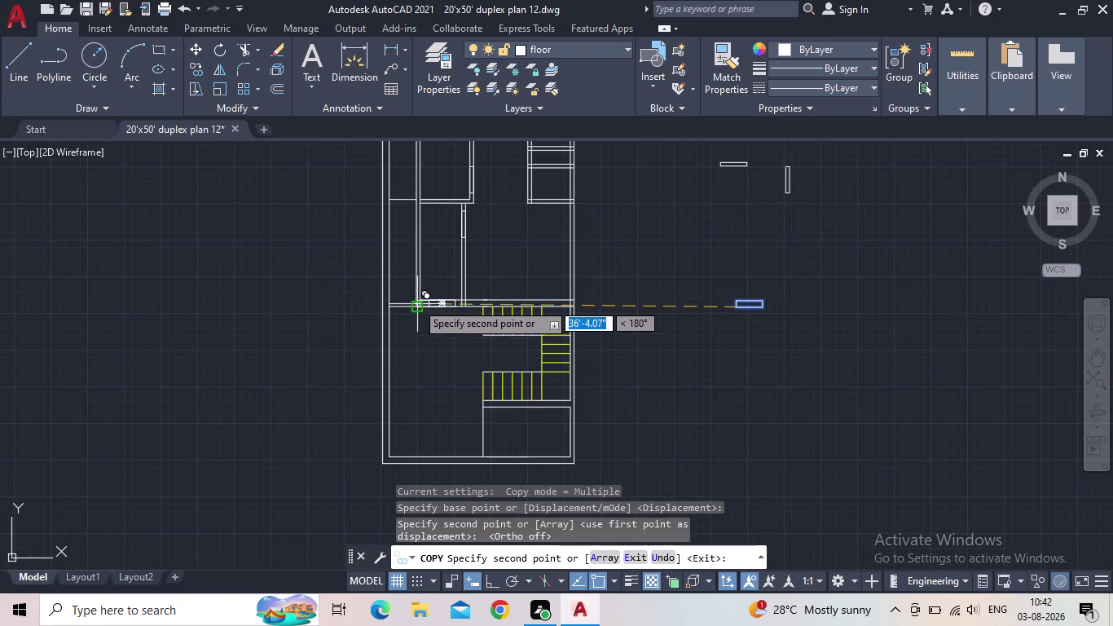
key(Escape)
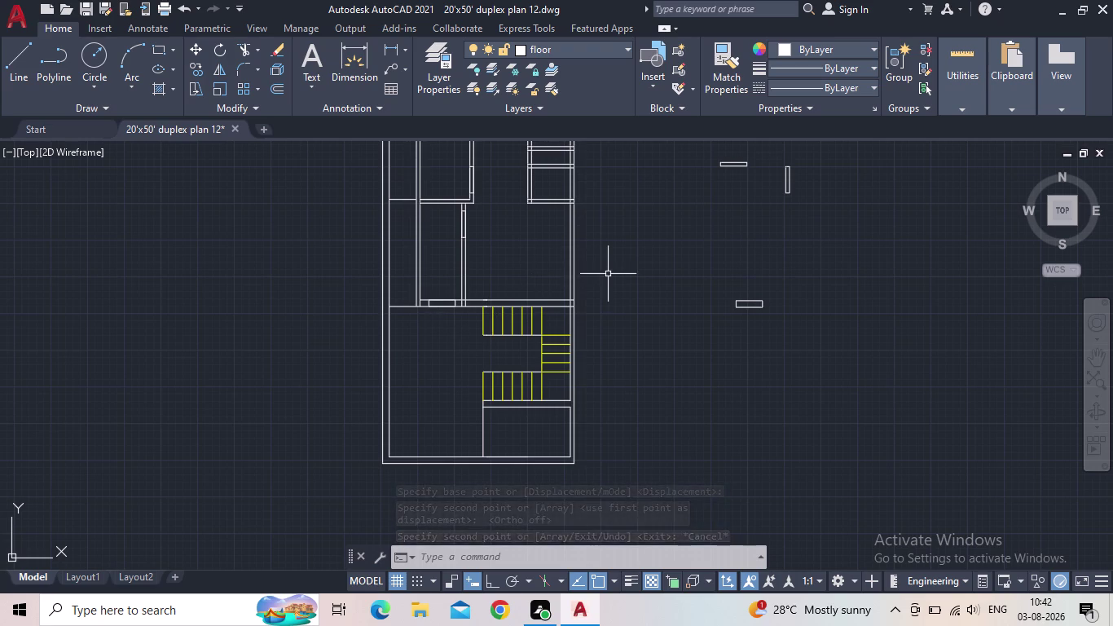
middle_drag(652, 296, 595, 444)
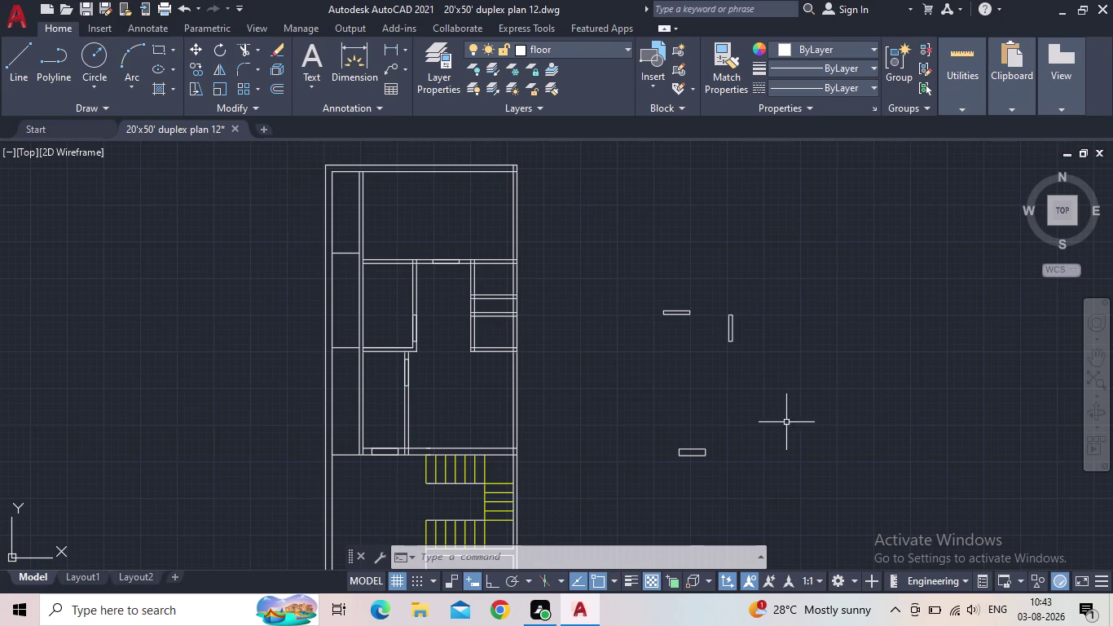
Start a rectangle (RE) in open space beside the plan, choosing the Dimensions option.
text(re)
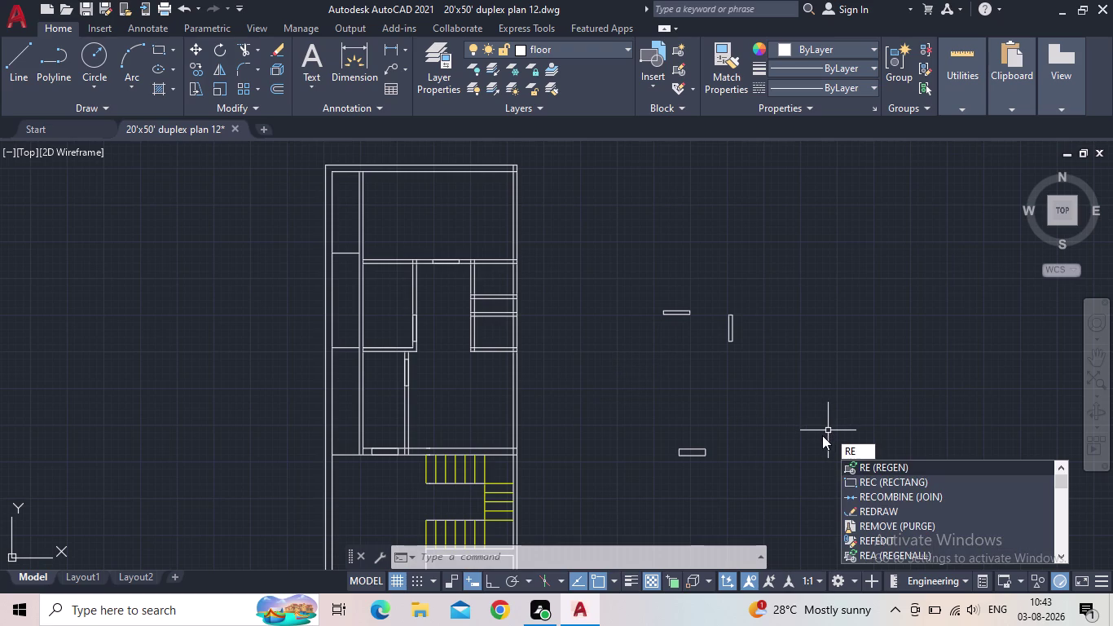
click(887, 480)
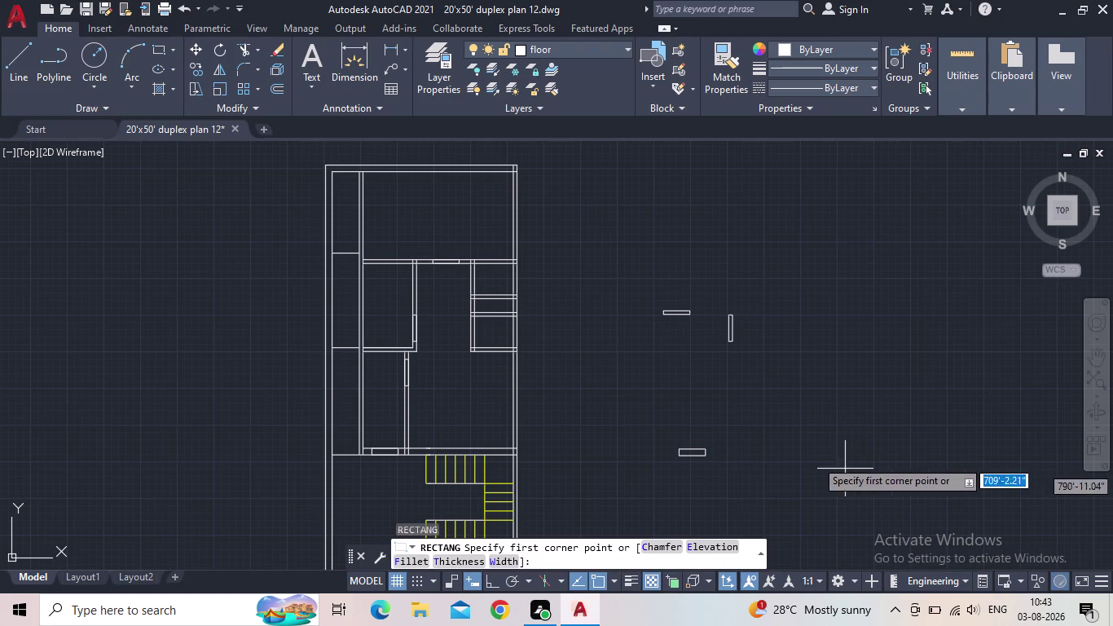
middle_drag(200, 282, 418, 326)
drag(369, 297, 372, 310)
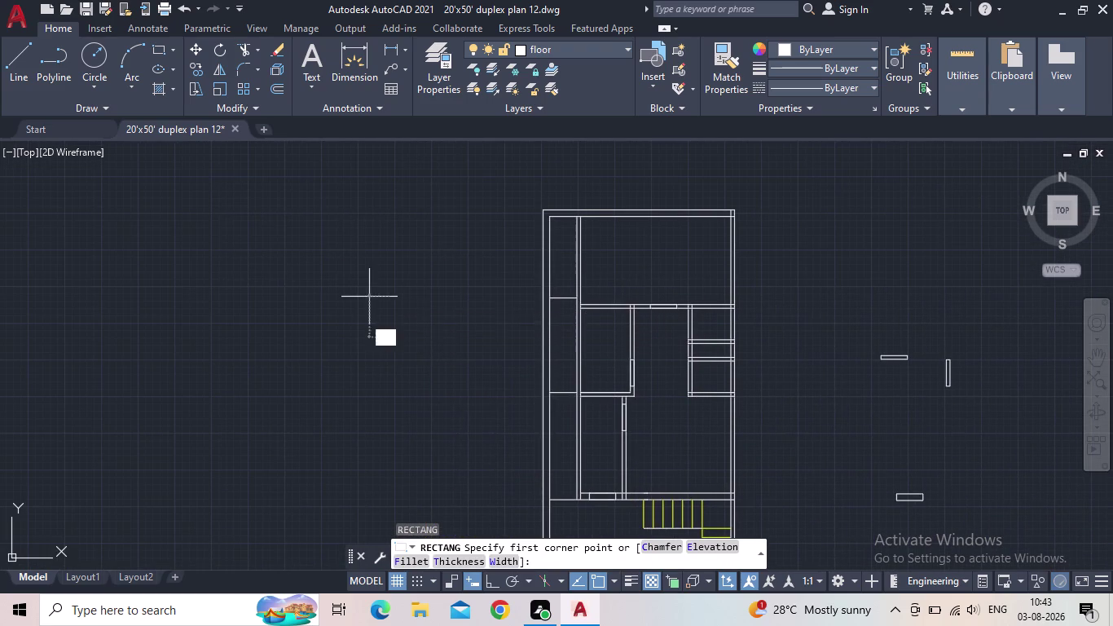
key(d)
key(space)
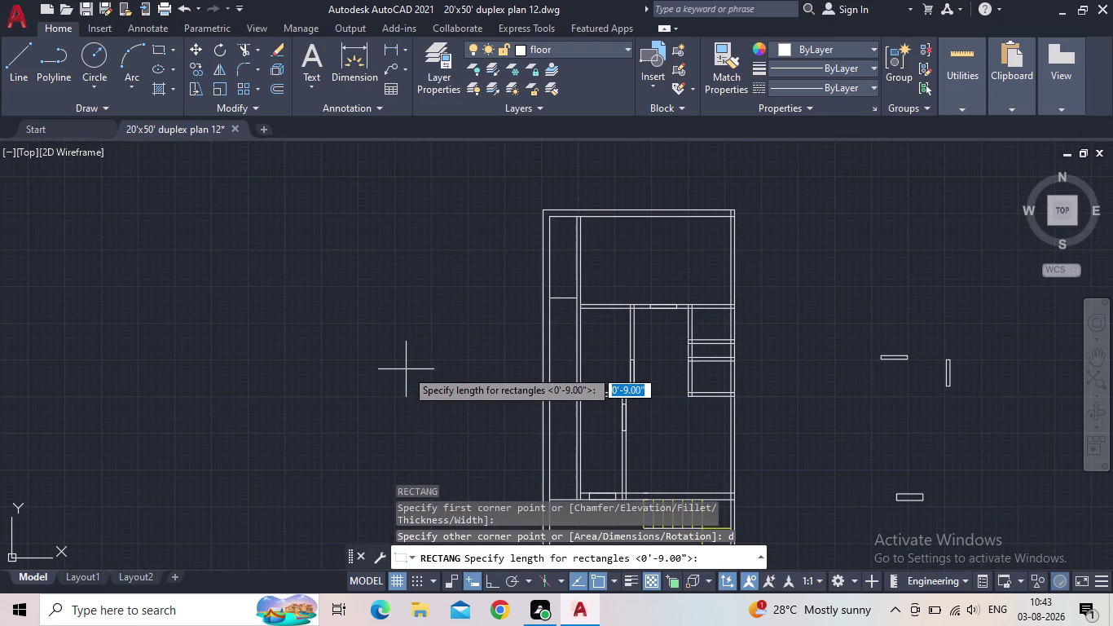
Make the rectangle 5" by 2'-6", place it upright, and select it.
text(5)
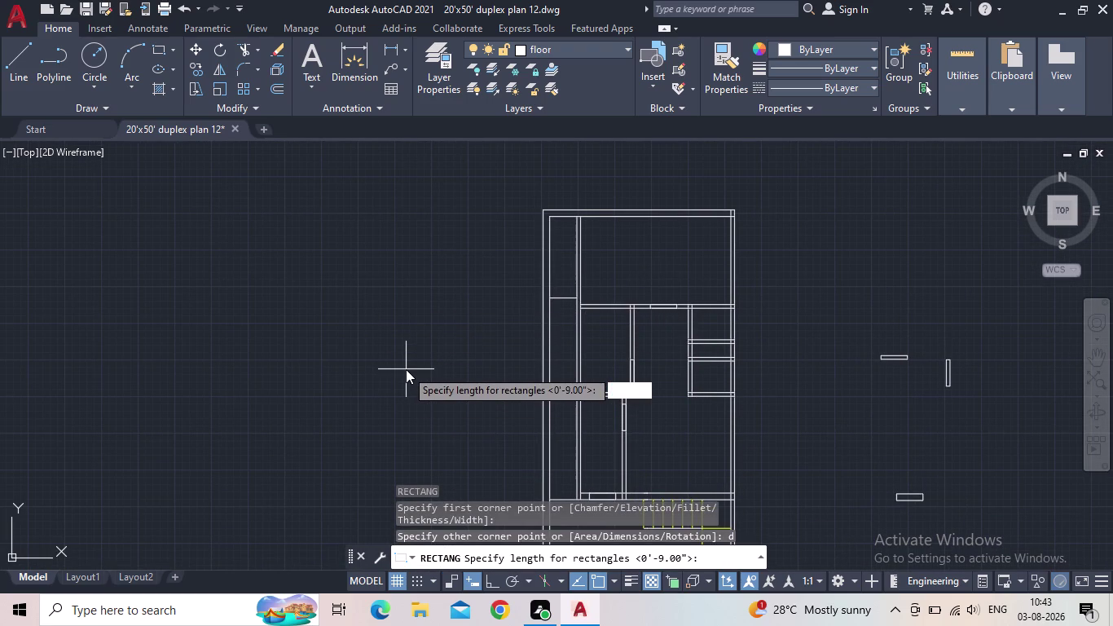
text(")
key(Return)
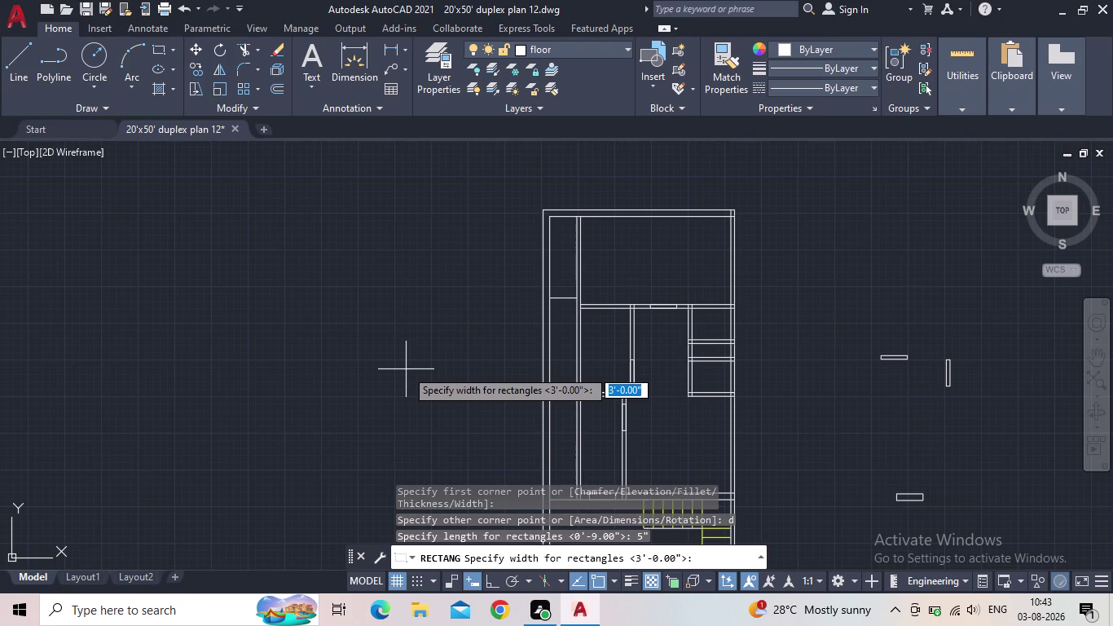
text(2')
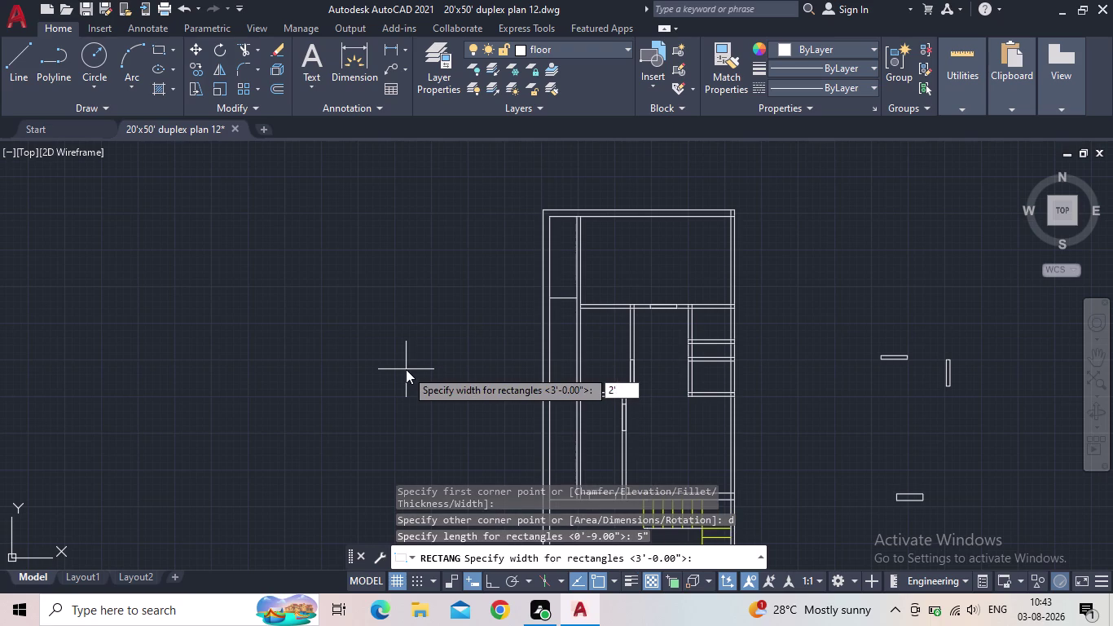
text(6")
key(Return)
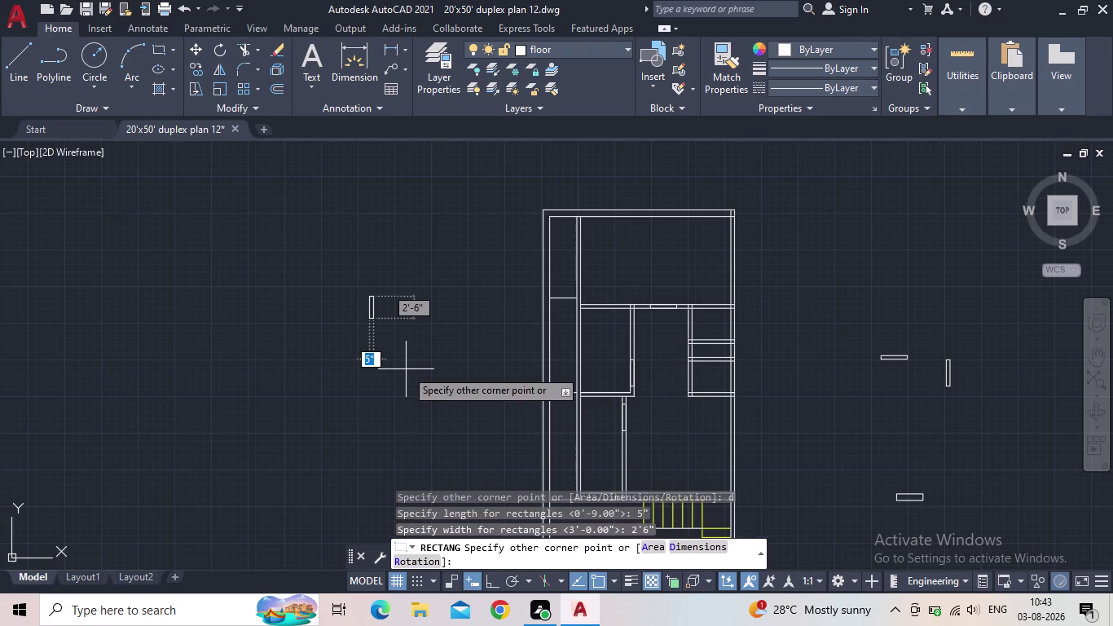
click(406, 369)
key(Escape)
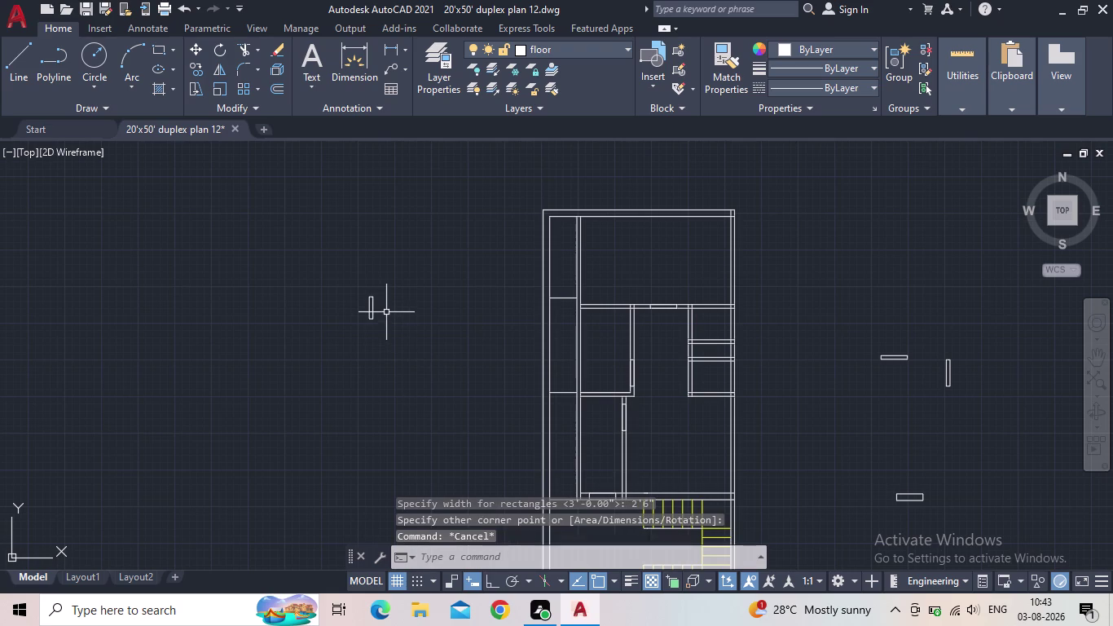
click(384, 327)
click(346, 284)
scroll(up, 3)
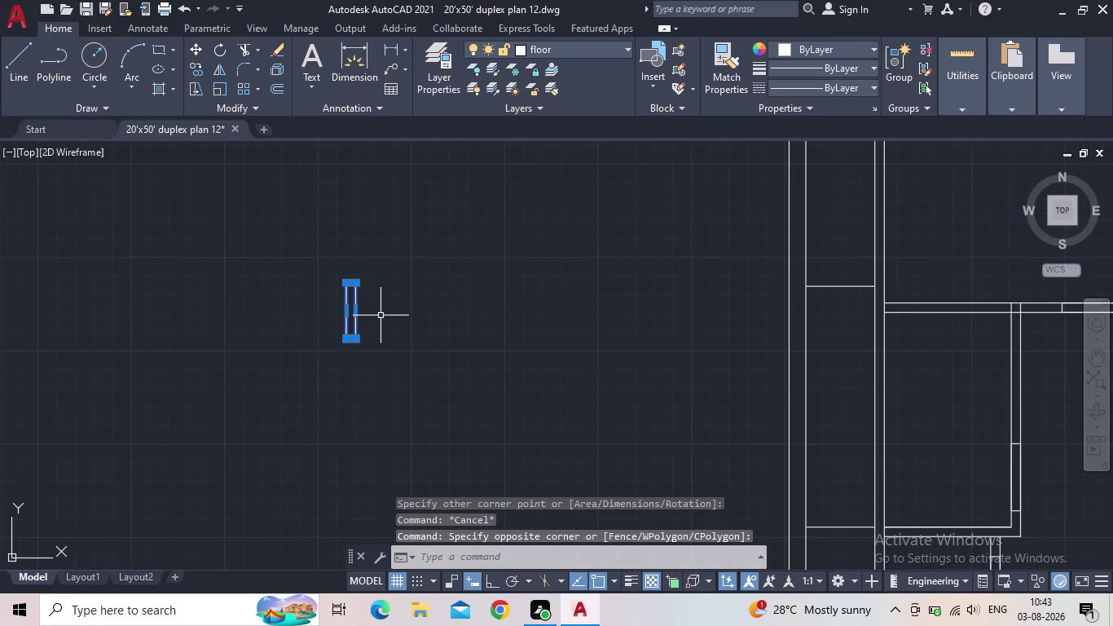
Copy the upright rectangle from its bottom end into a vertical interior wall.
key(c)
key(o)
key(Return)
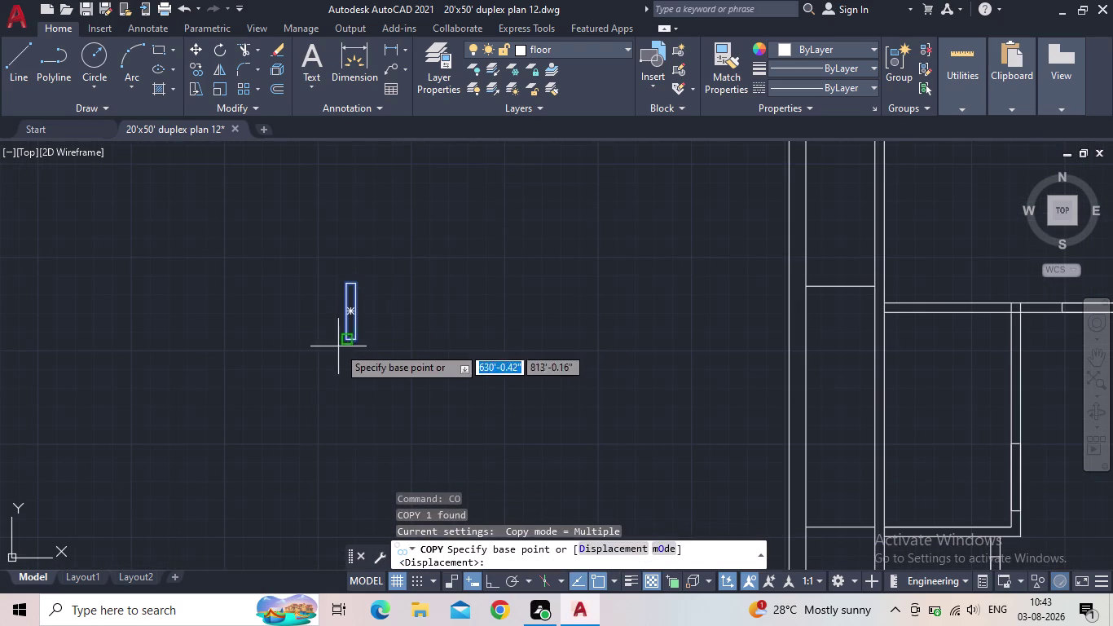
scroll(up, 3)
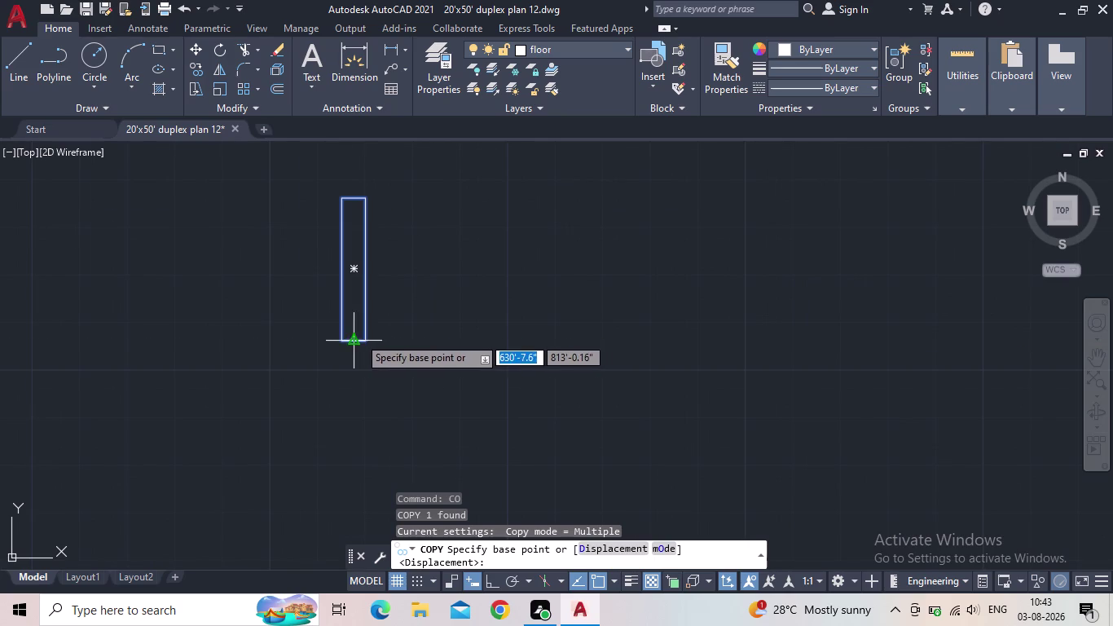
click(365, 337)
scroll(down, 3)
middle_drag(652, 368, 506, 378)
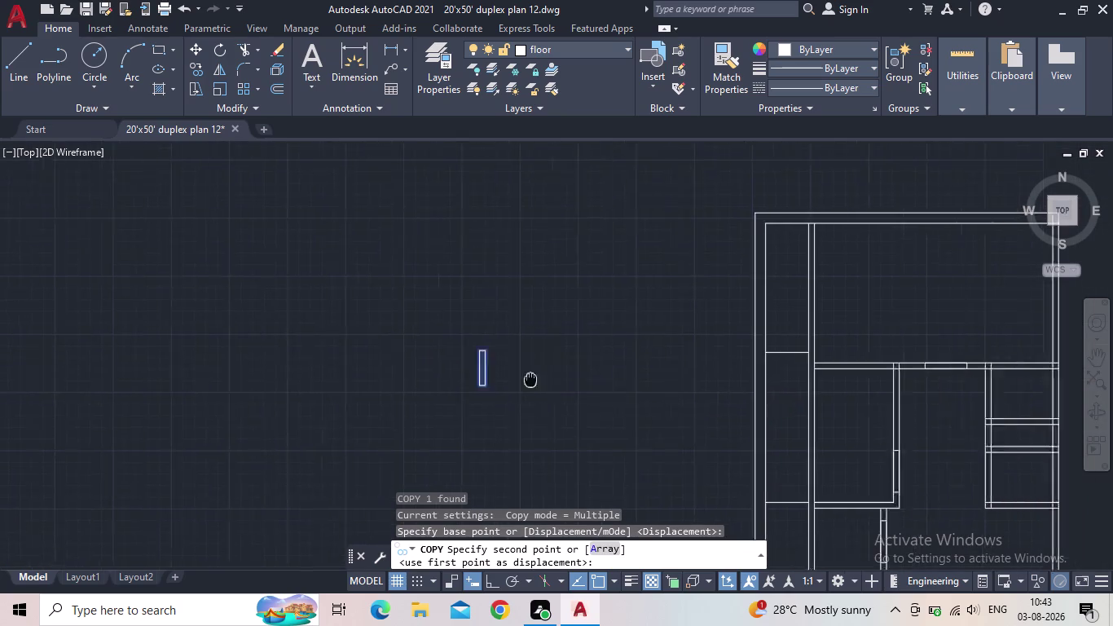
middle_drag(506, 378, 218, 333)
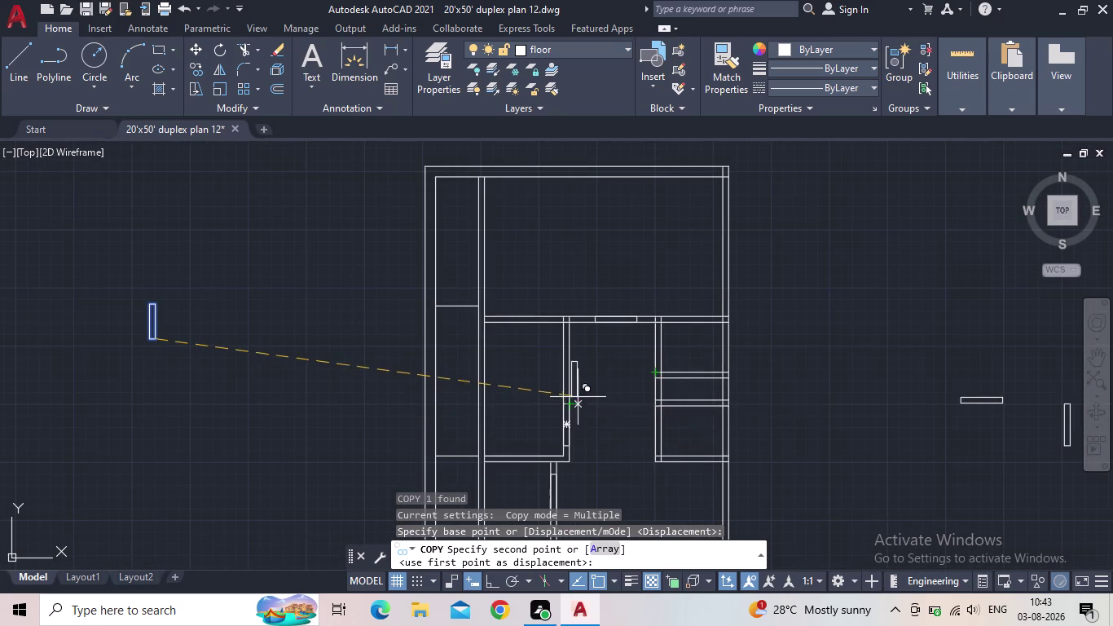
scroll(up, 3)
scroll(up, 3)
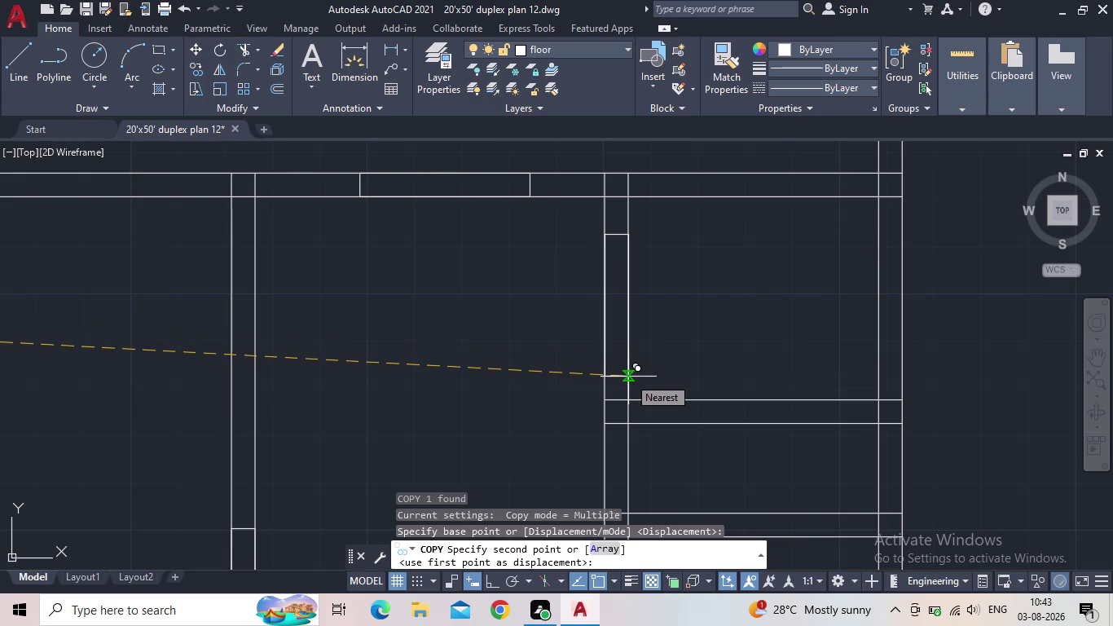
scroll(up, 3)
click(626, 377)
Place a second rectangle copy in another interior wall.
scroll(down, 3)
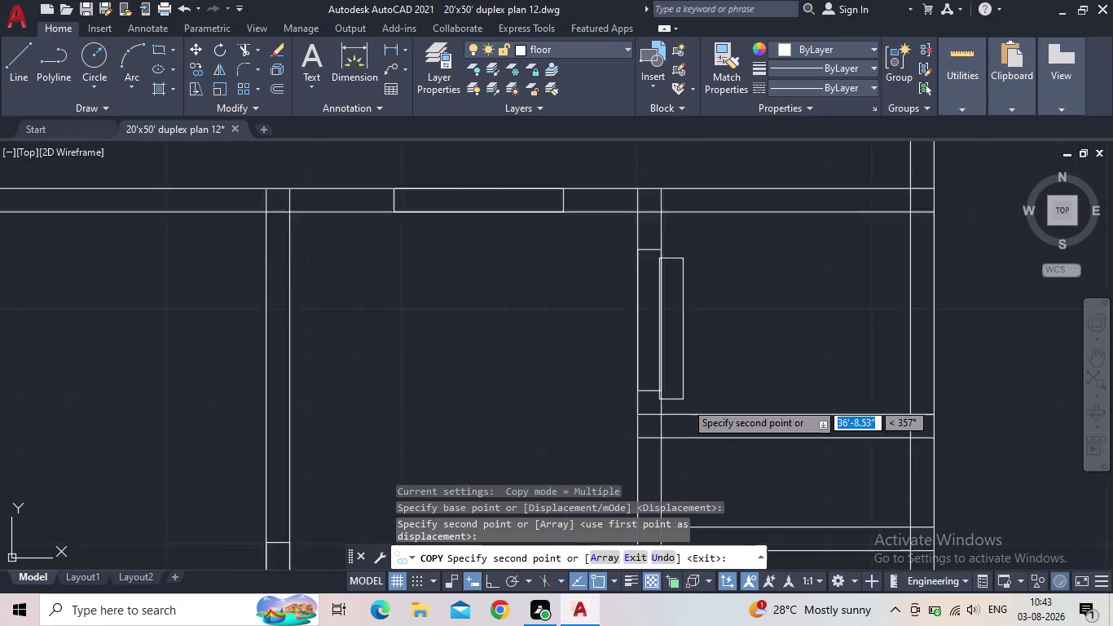
middle_drag(693, 403, 647, 307)
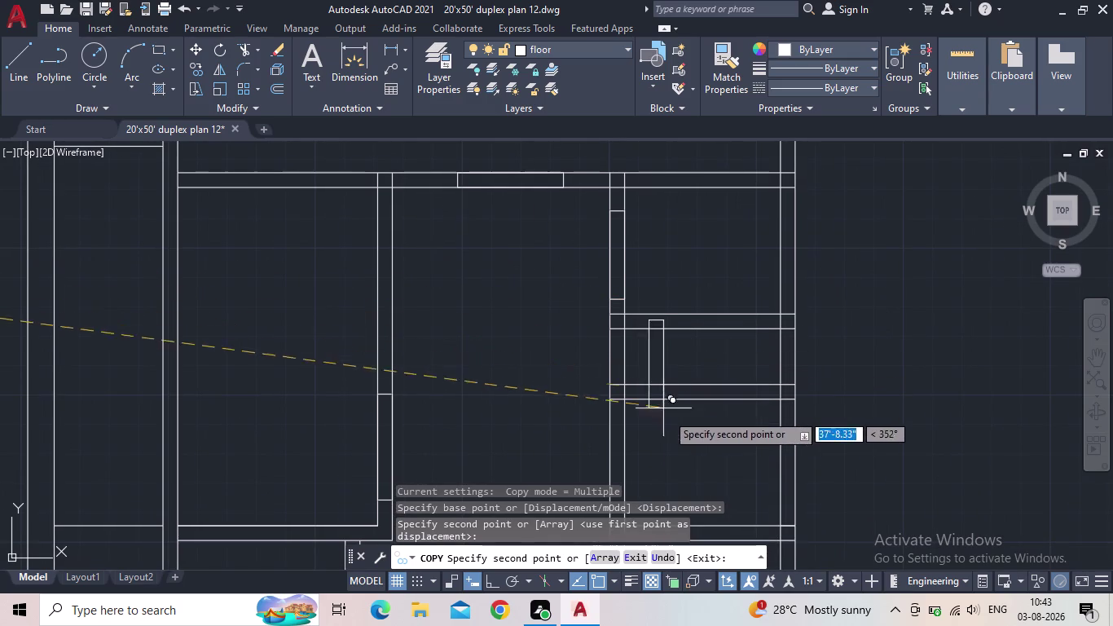
middle_drag(657, 422, 637, 322)
scroll(up, 3)
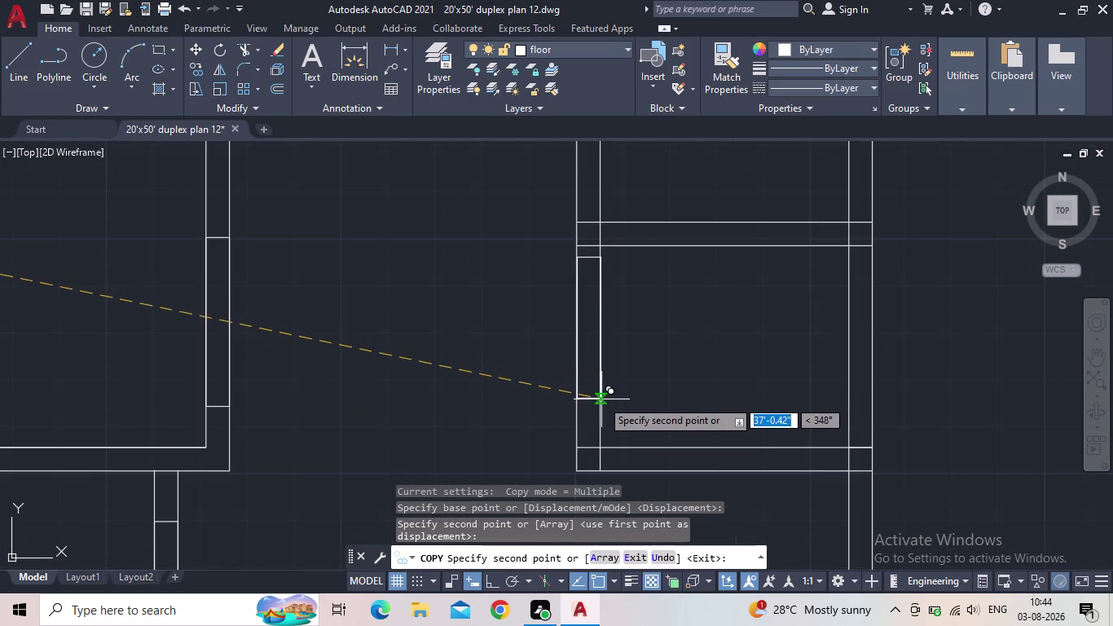
click(601, 400)
Place a third rectangle copy in the next interior wall opening.
scroll(down, 3)
middle_drag(694, 392, 626, 328)
scroll(down, 3)
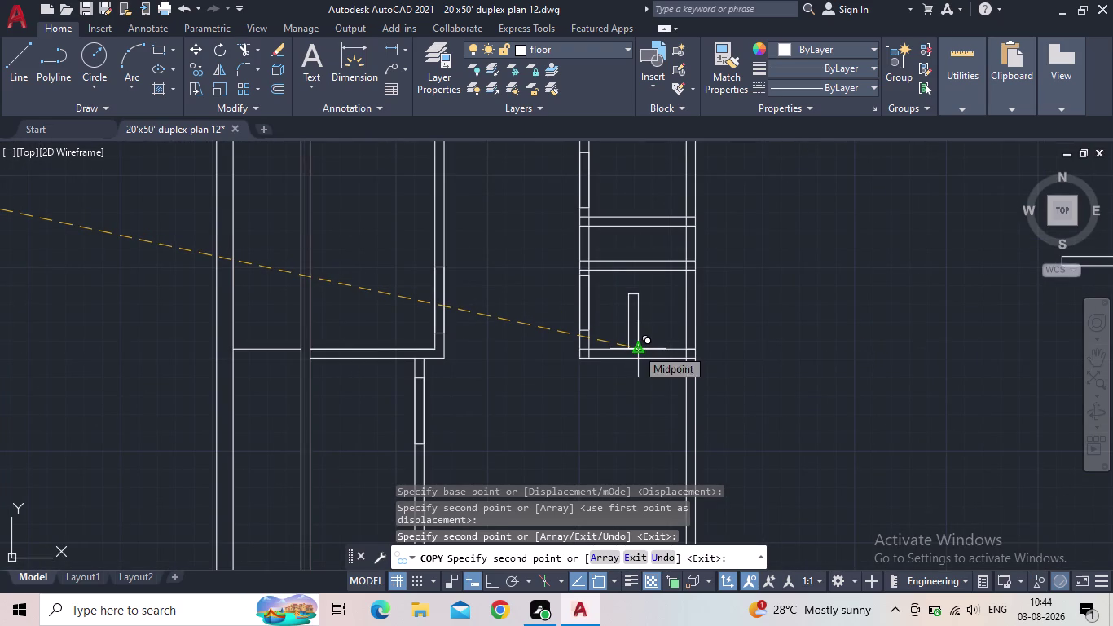
scroll(down, 3)
middle_drag(633, 349, 638, 387)
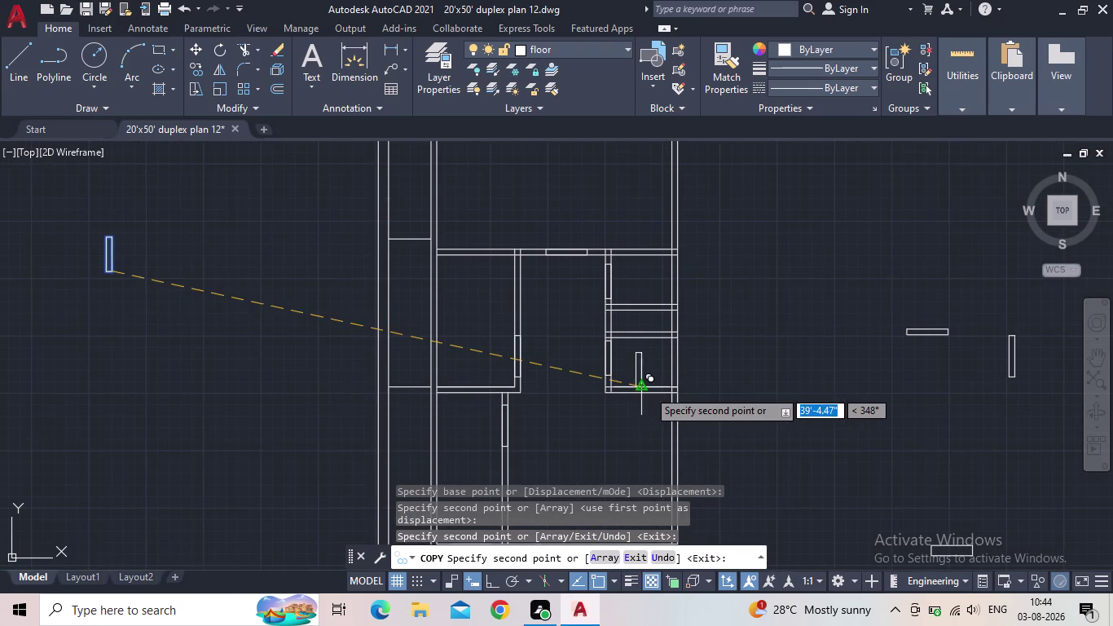
scroll(down, 3)
middle_drag(688, 406, 676, 332)
middle_drag(409, 313, 411, 315)
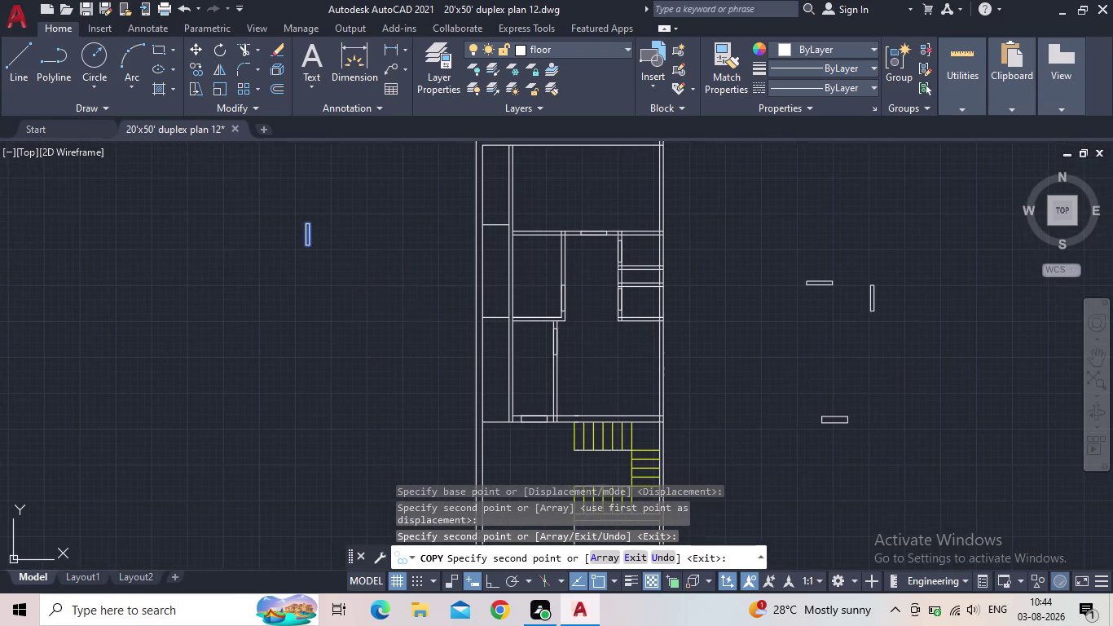
middle_drag(410, 316, 427, 321)
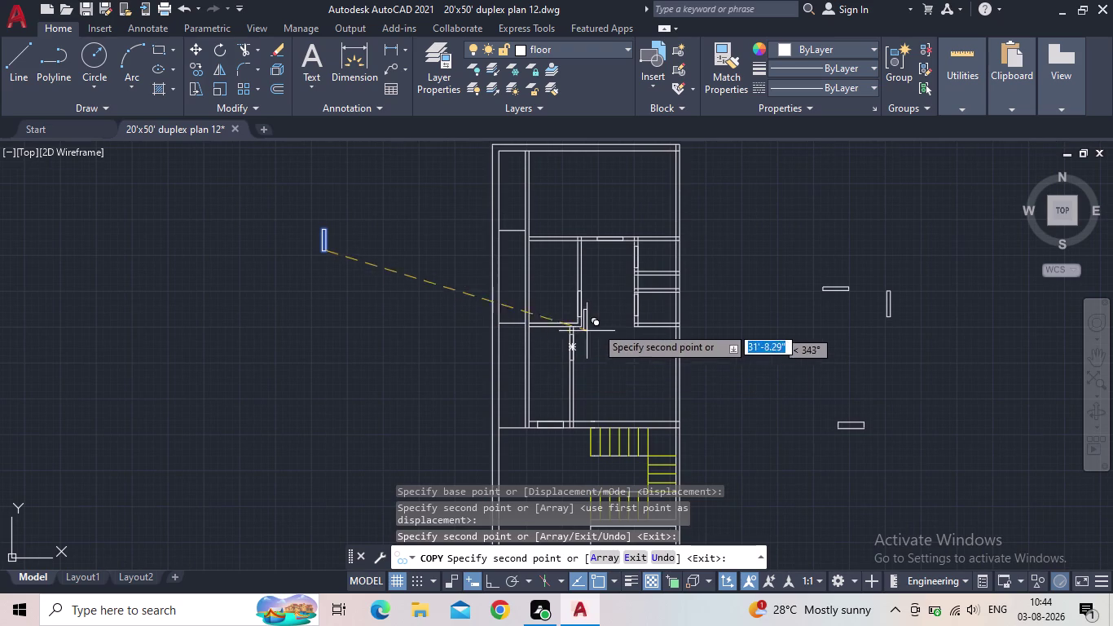
middle_drag(613, 338, 627, 362)
scroll(up, 3)
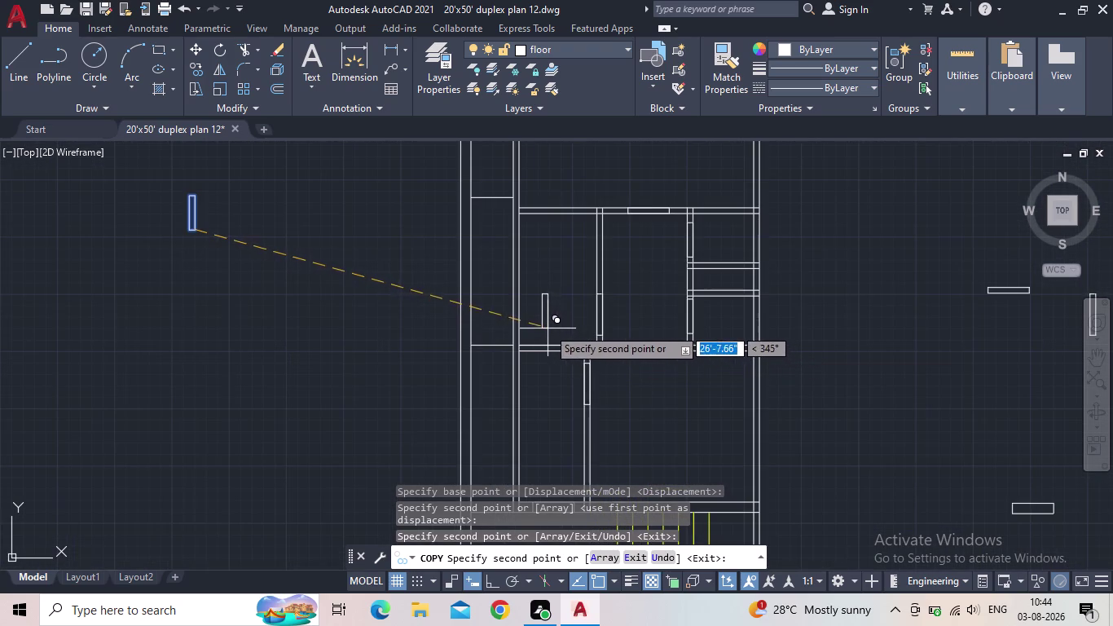
scroll(up, 3)
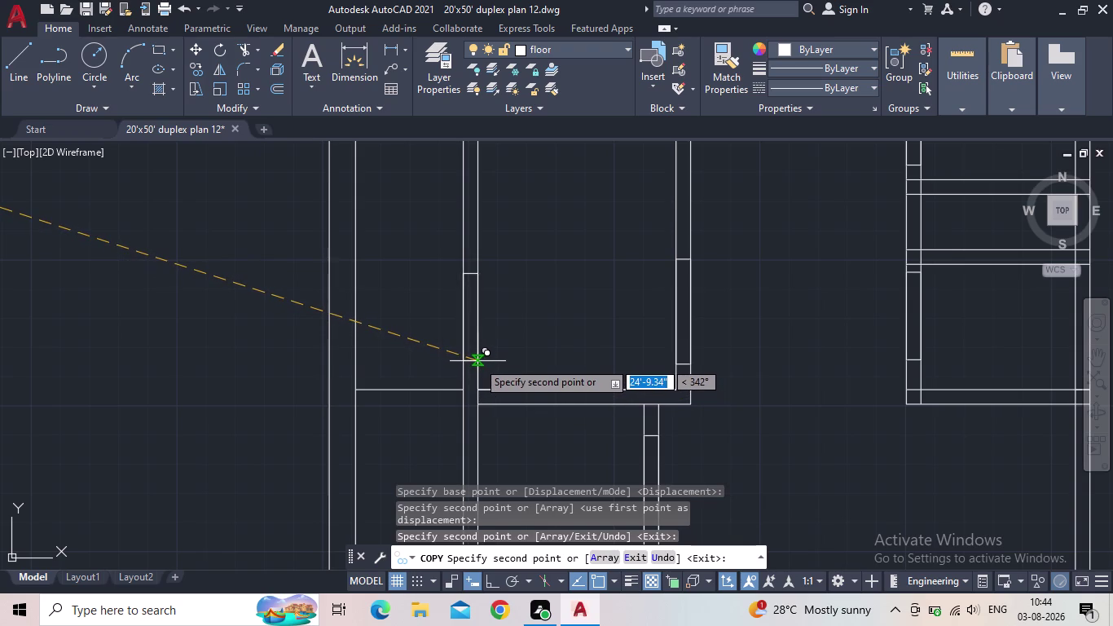
click(478, 361)
Review the placed copies, end copying, and recentre the floor plan.
scroll(down, 3)
middle_drag(536, 356, 444, 365)
scroll(down, 3)
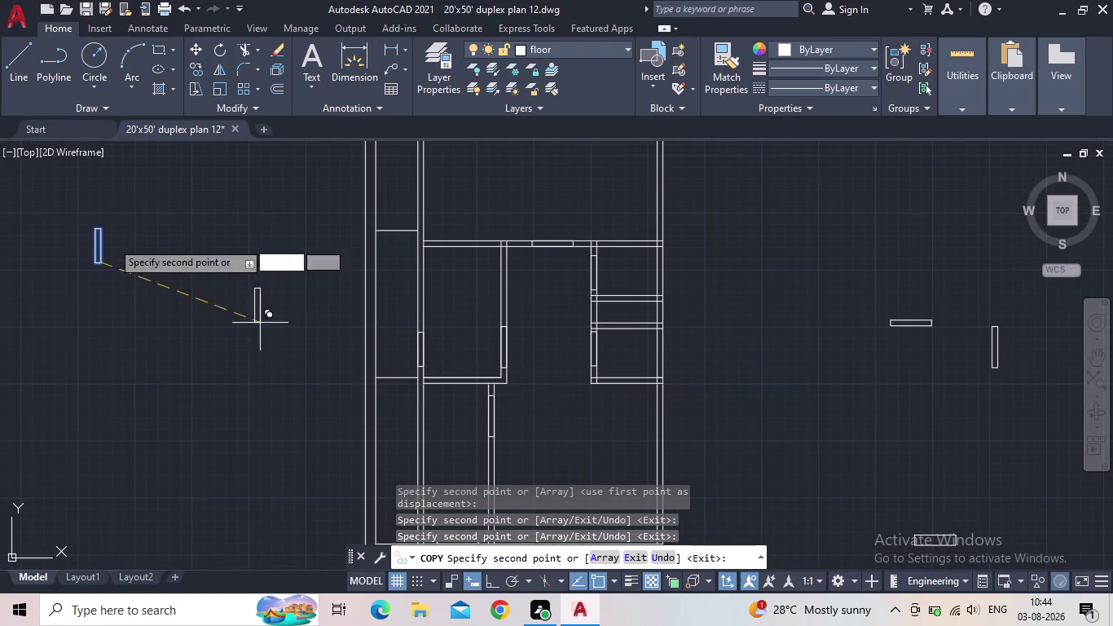
middle_drag(344, 307, 418, 375)
key(Escape)
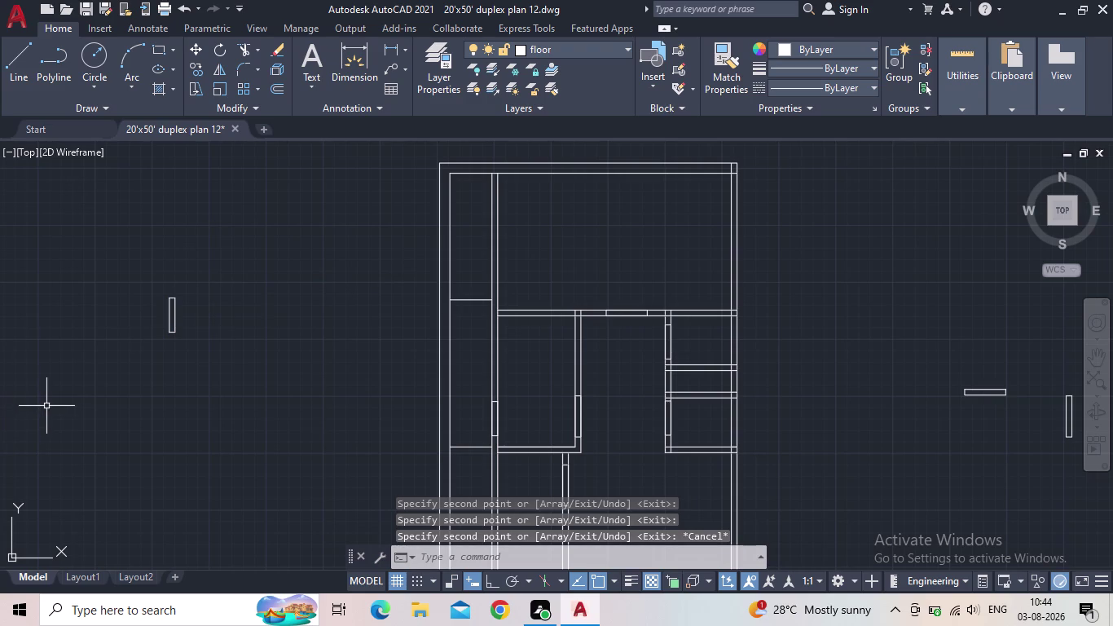
scroll(down, 3)
middle_drag(246, 397, 239, 378)
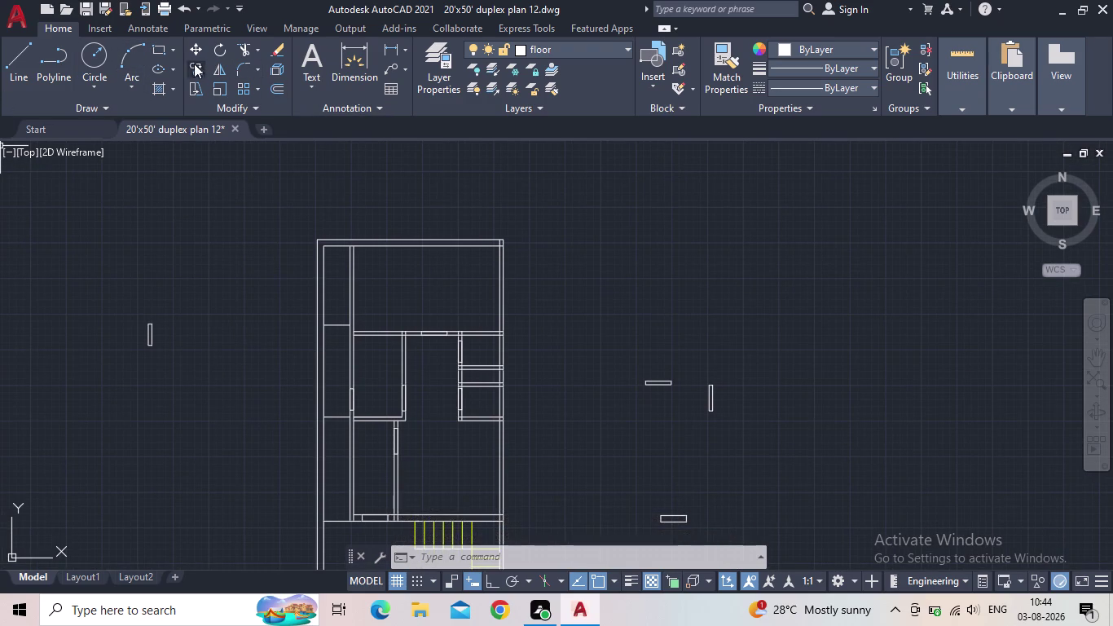
Start TRIM with fence selection and cut the wall lines at the first two openings.
text(tr)
key(space)
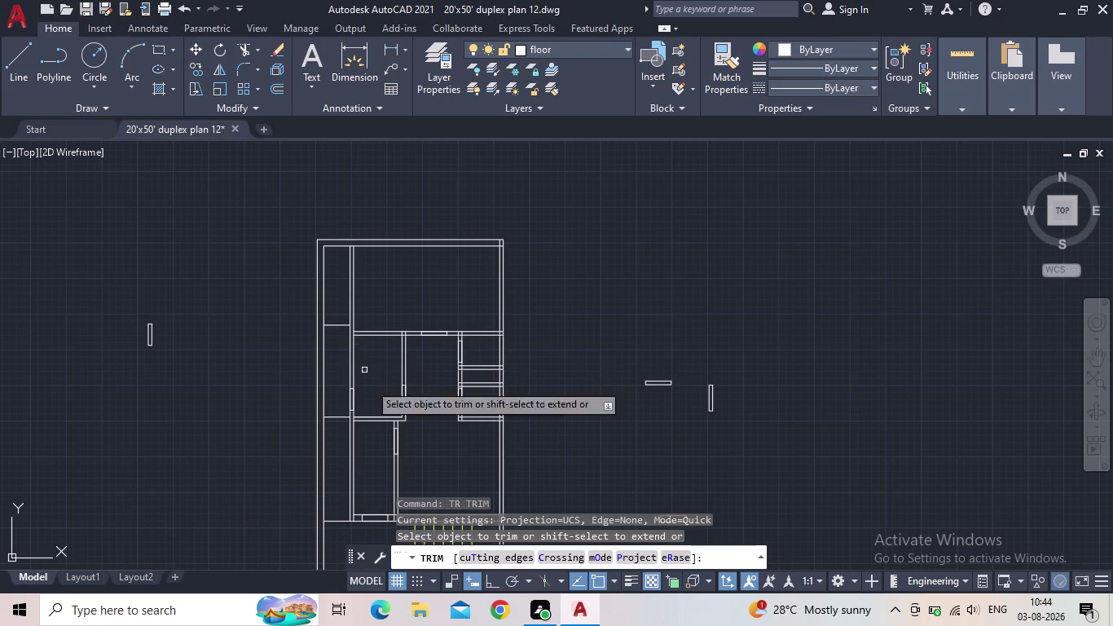
scroll(up, 3)
drag(335, 368, 262, 362)
drag(557, 354, 481, 361)
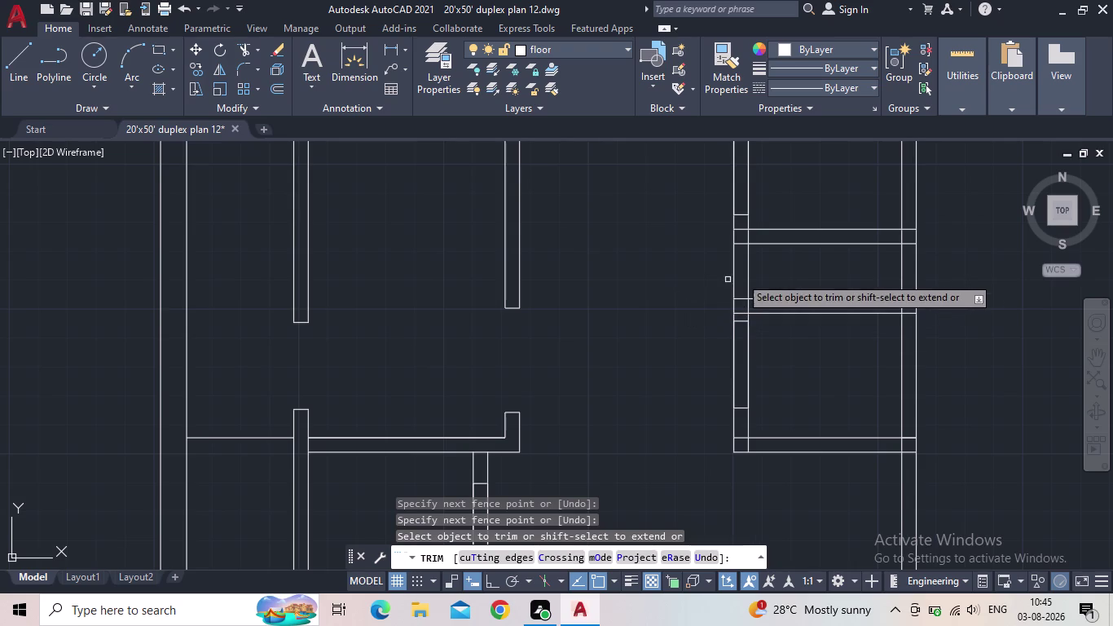
Trim the wall segments at the upper and lower window openings.
scroll(up, 3)
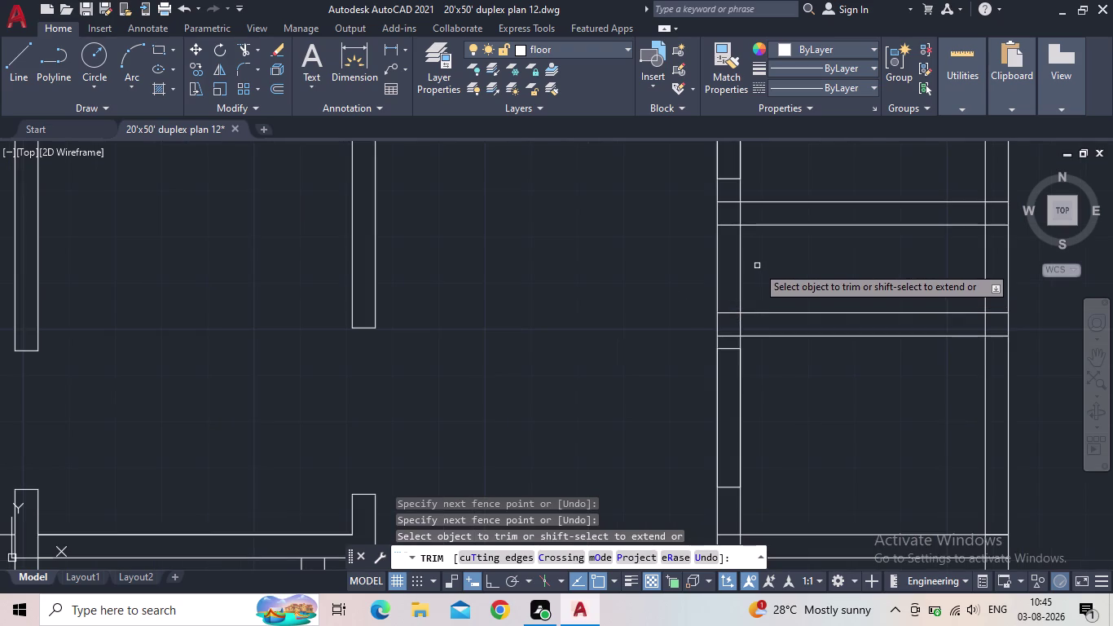
scroll(down, 3)
drag(765, 201, 733, 206)
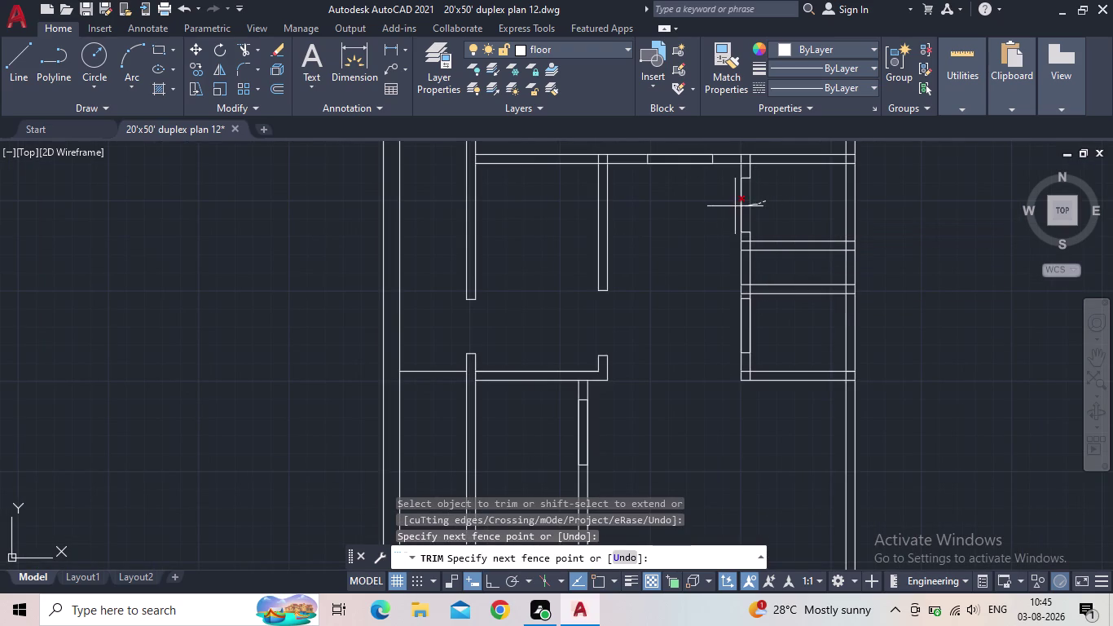
drag(733, 206, 717, 206)
drag(764, 323, 728, 328)
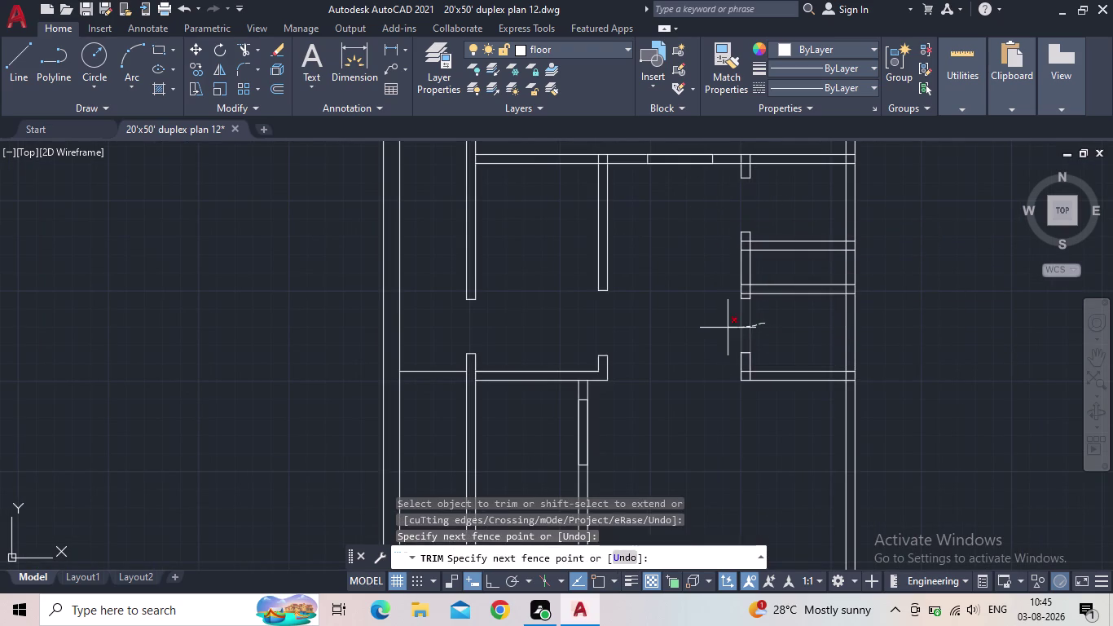
drag(727, 328, 727, 328)
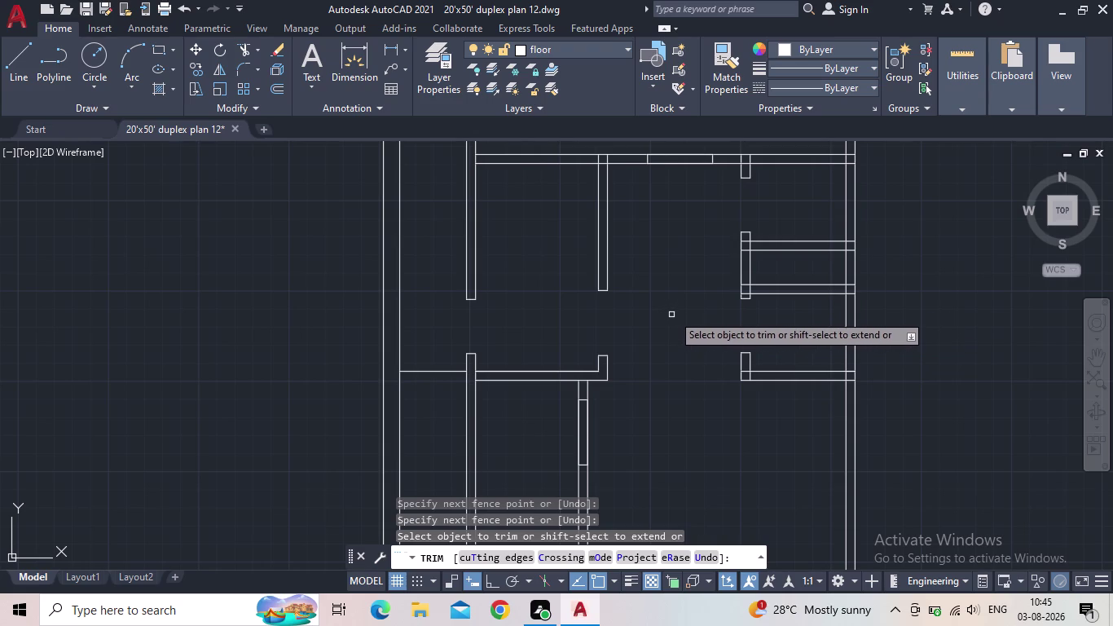
Clear the wall lines inside the corner opening of the right-side rooms.
middle_drag(674, 311, 570, 367)
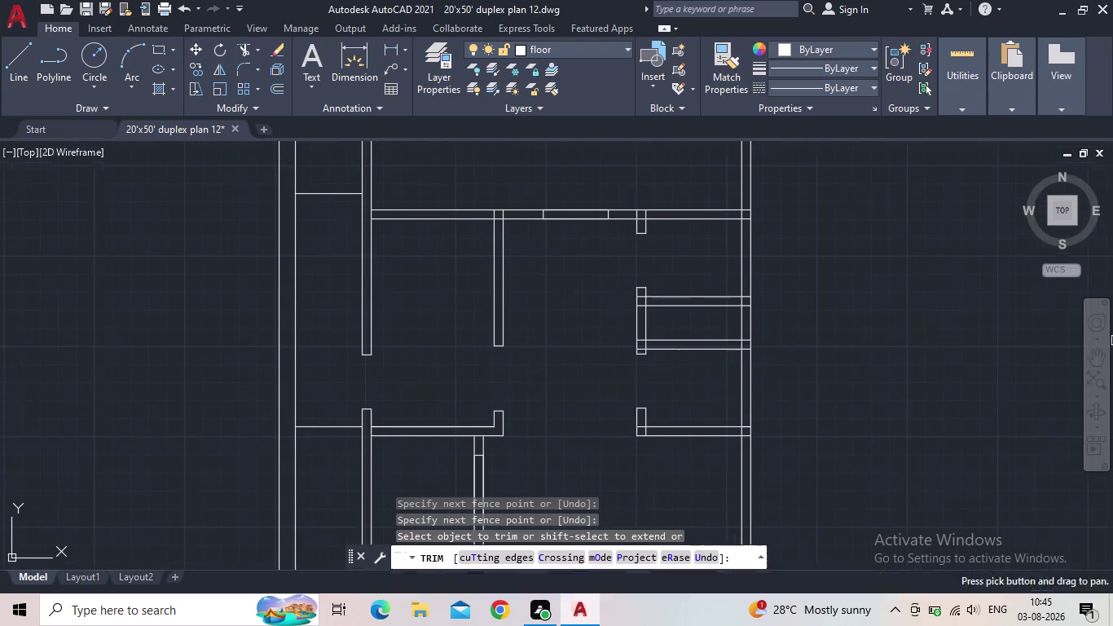
scroll(up, 3)
scroll(up, 3)
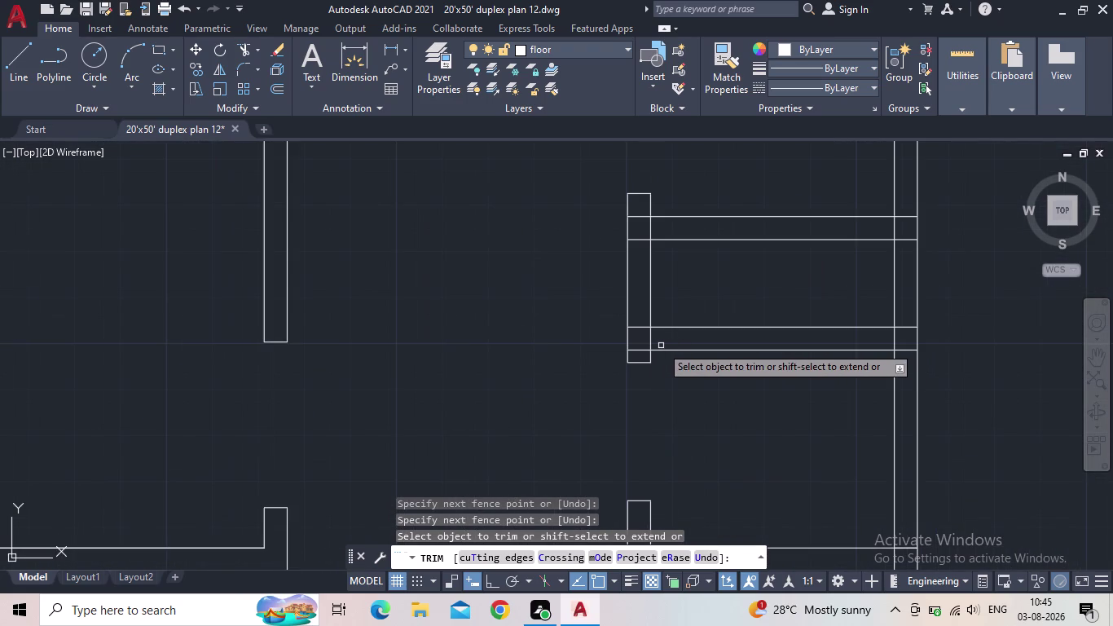
scroll(up, 3)
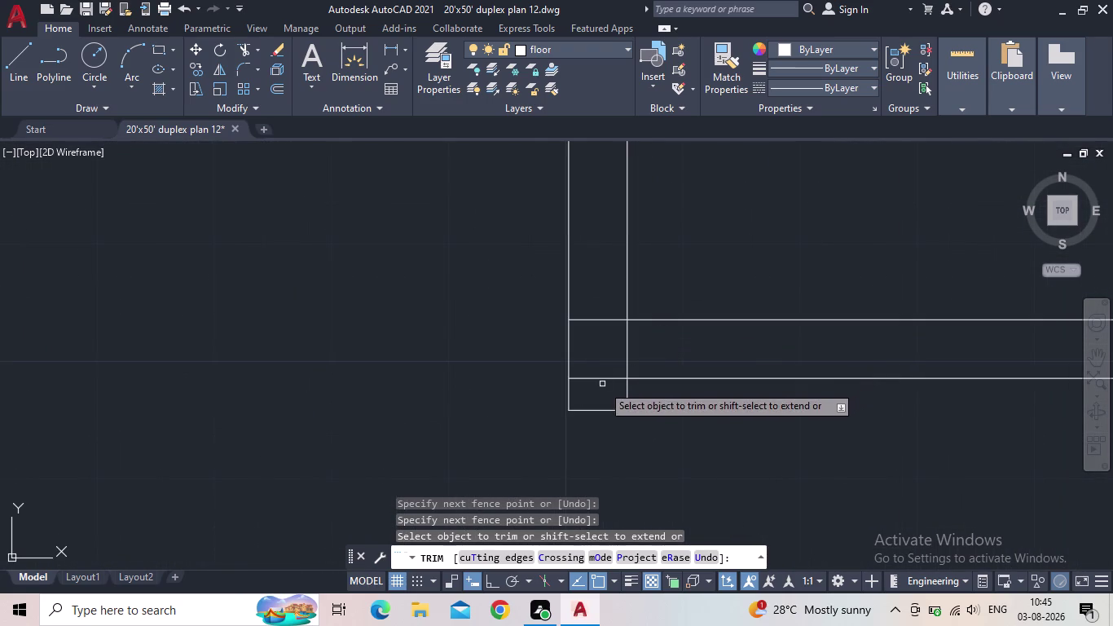
drag(602, 388, 584, 294)
drag(611, 343, 650, 345)
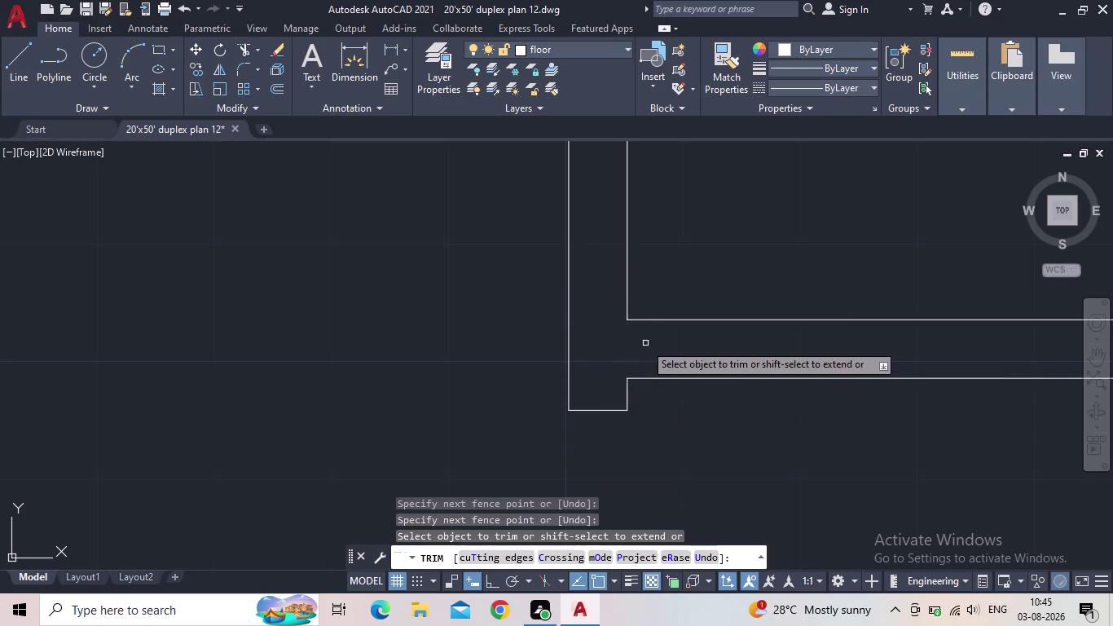
scroll(down, 3)
scroll(down, 3)
Cut the wall line spanning the next opening along the wall.
middle_drag(616, 267, 552, 438)
scroll(up, 3)
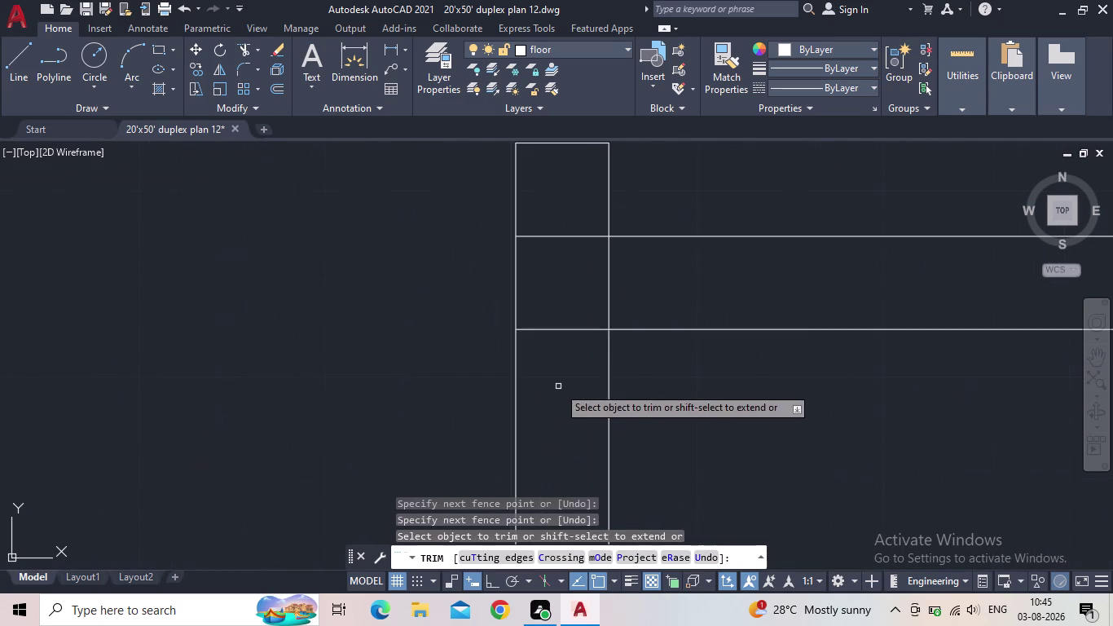
drag(559, 385, 559, 286)
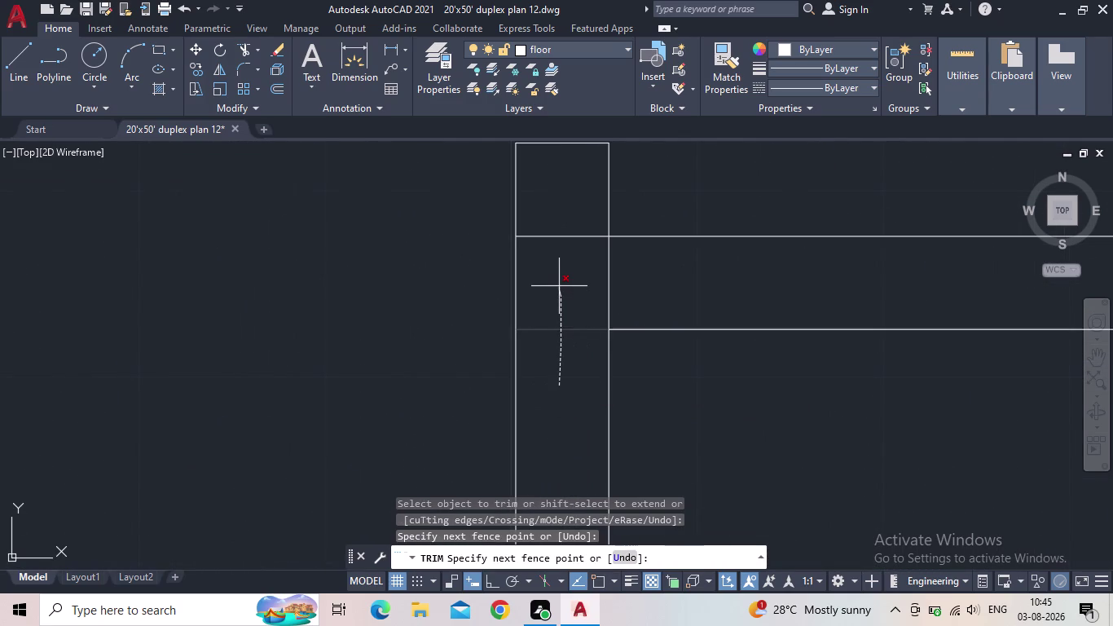
drag(559, 286, 562, 235)
drag(563, 234, 566, 221)
drag(578, 271, 651, 271)
Remove the wall segment between the two lines at the next opening.
scroll(down, 3)
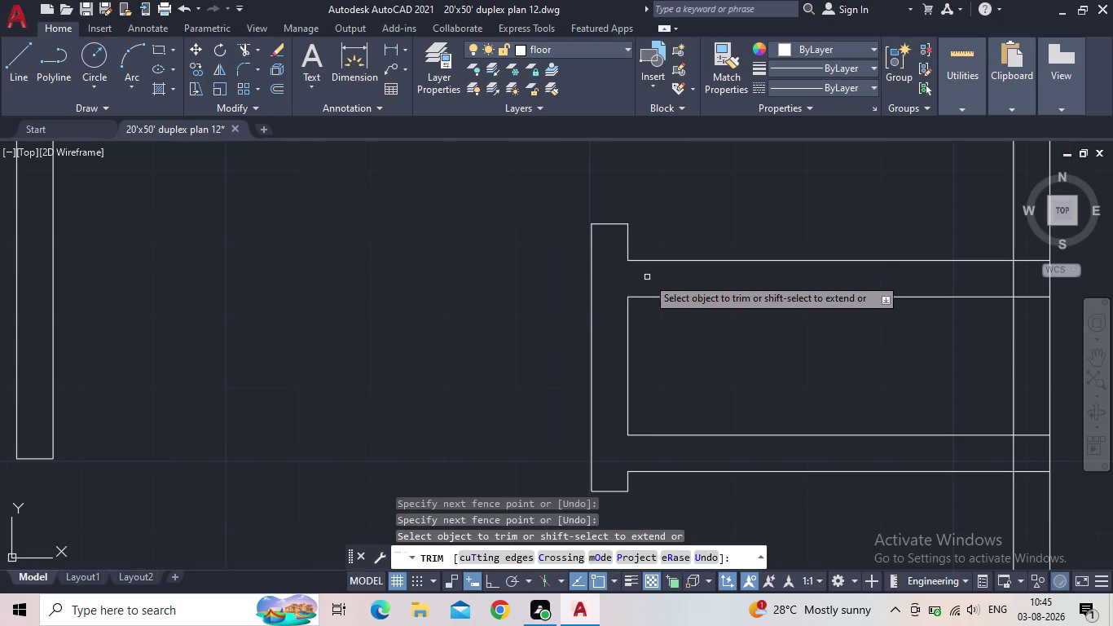
scroll(down, 3)
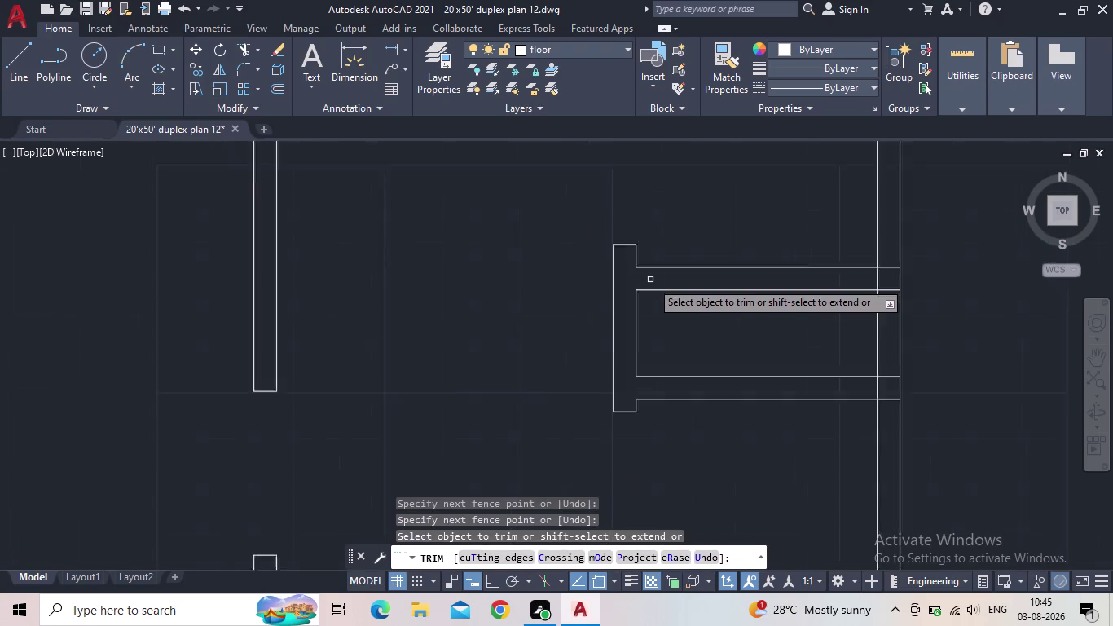
scroll(down, 3)
scroll(up, 3)
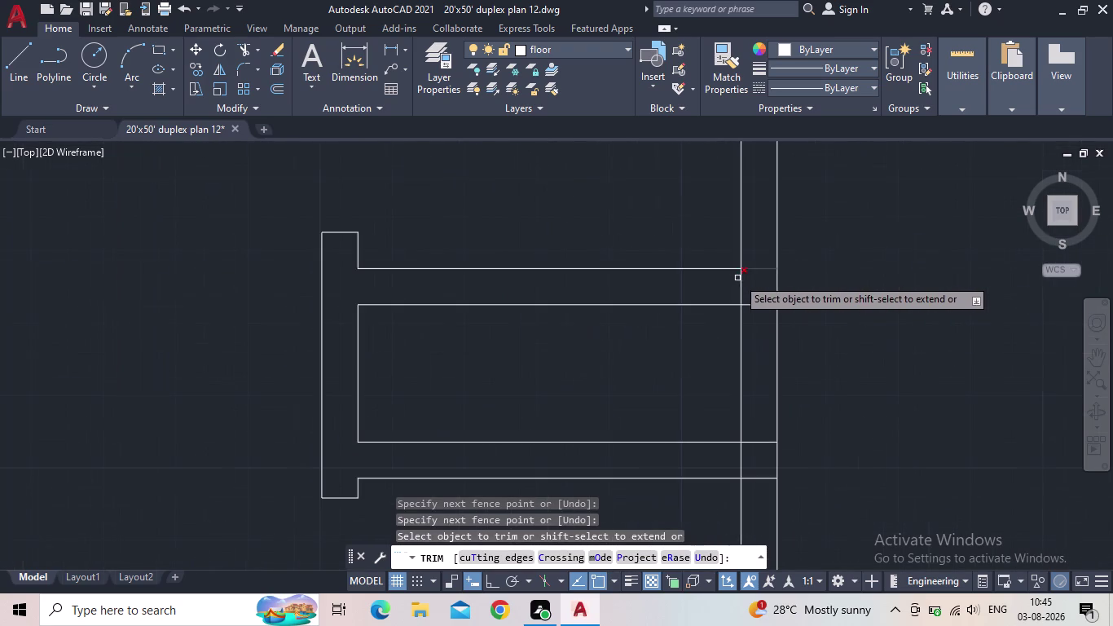
scroll(up, 3)
drag(773, 378, 766, 235)
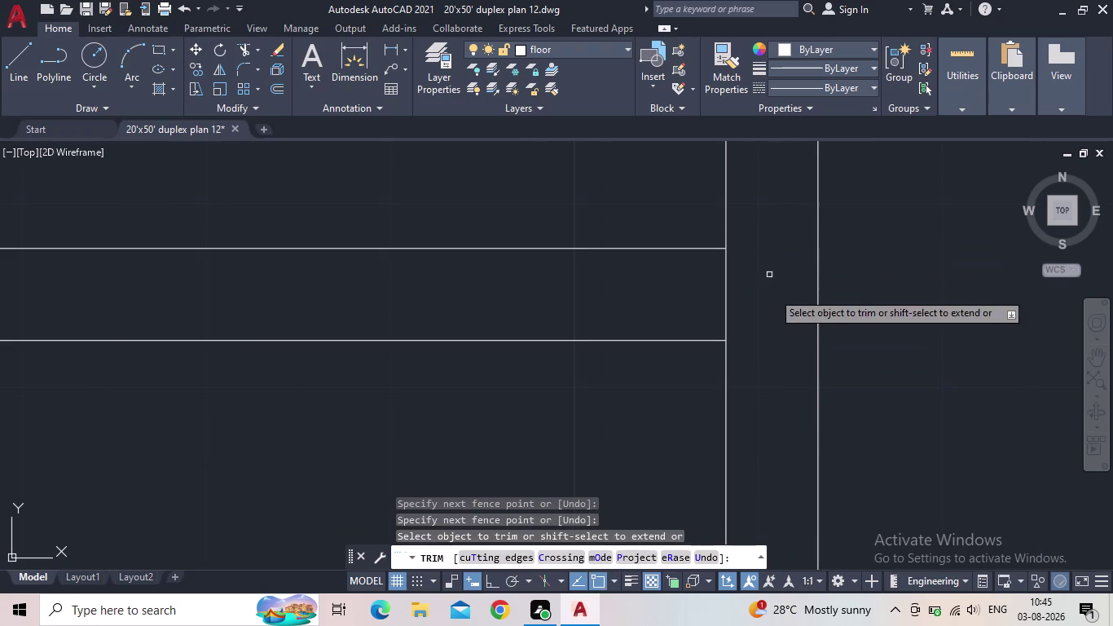
drag(763, 307, 696, 290)
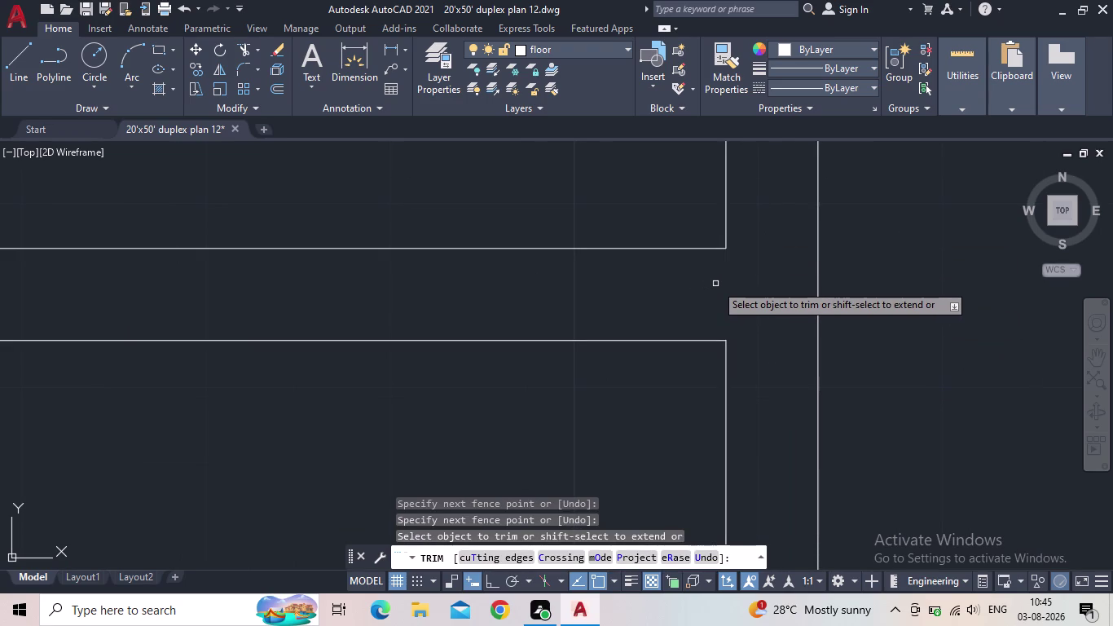
Remove the short wall lines at the window.
scroll(down, 3)
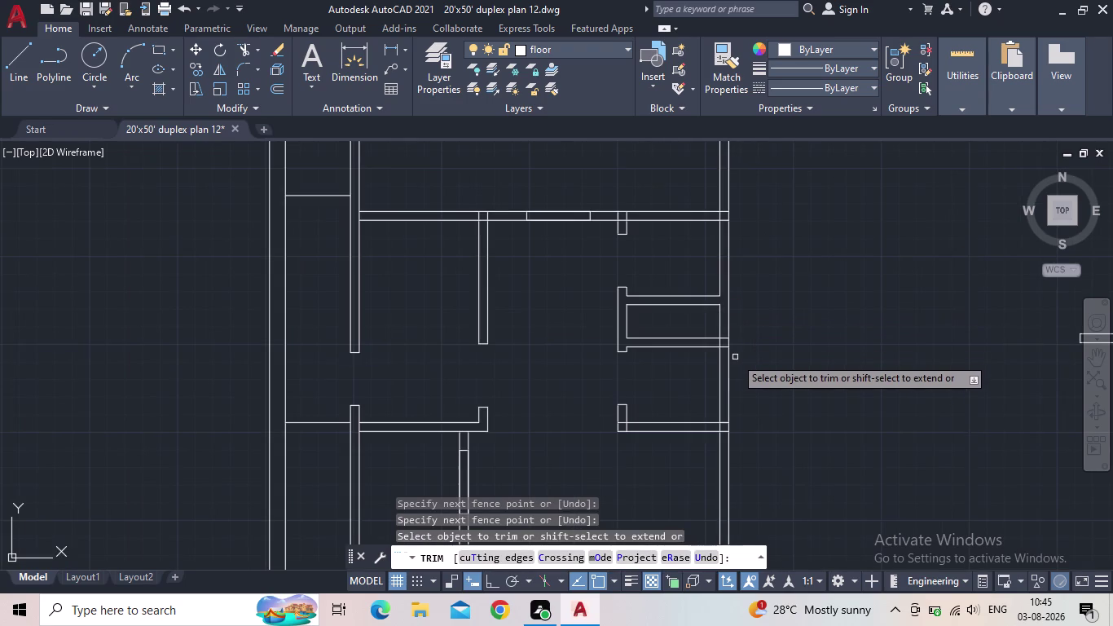
scroll(up, 3)
scroll(up, 3)
drag(709, 311, 684, 174)
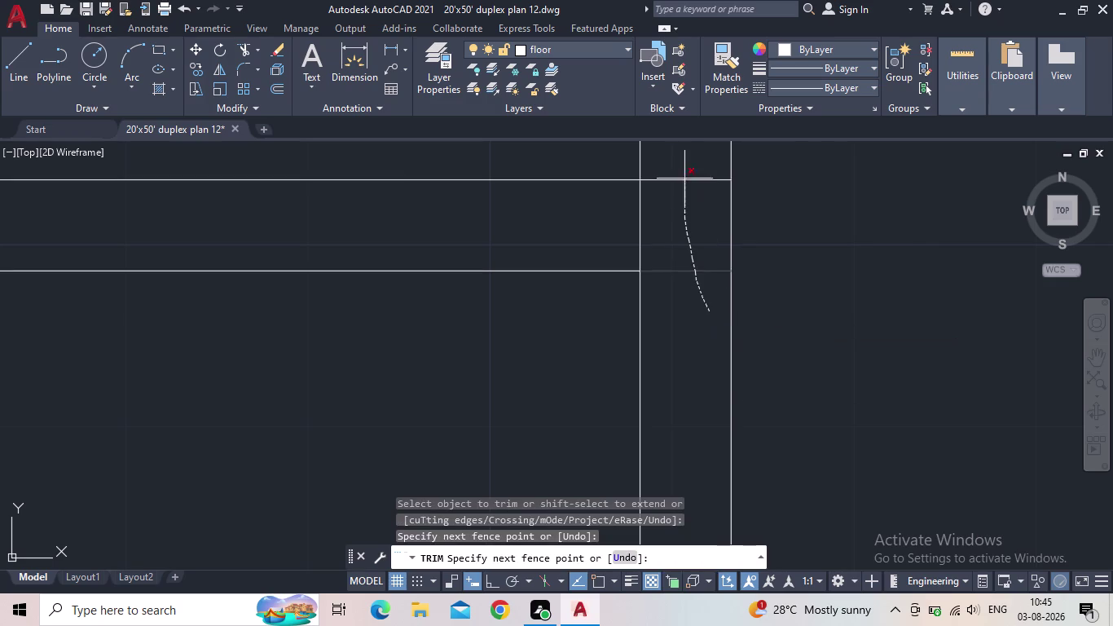
drag(685, 174, 684, 171)
drag(673, 224, 597, 220)
scroll(down, 3)
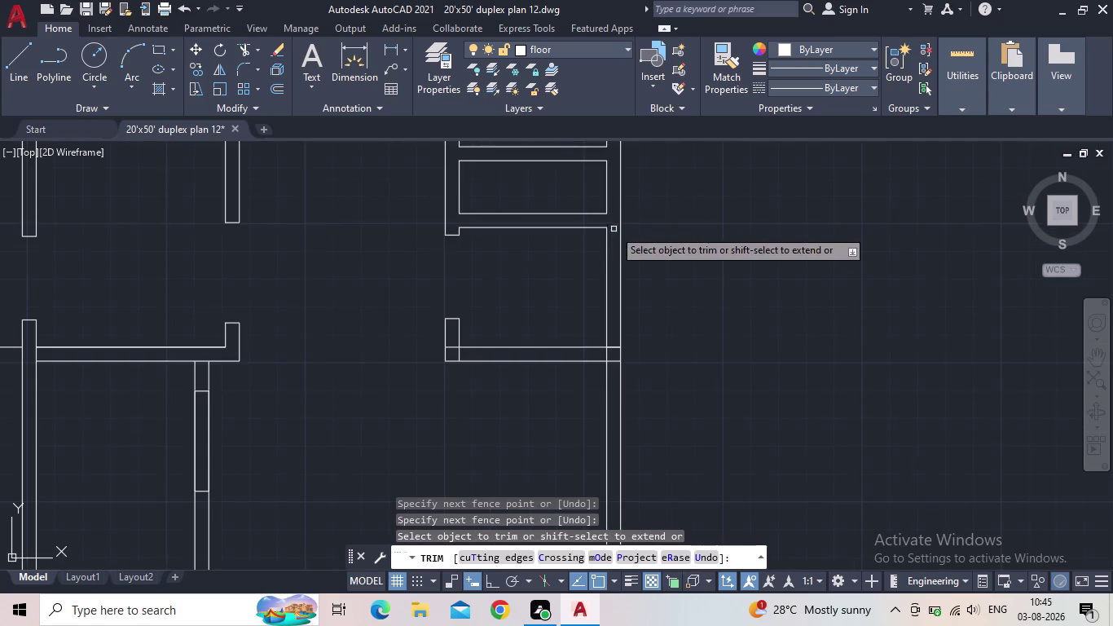
scroll(down, 3)
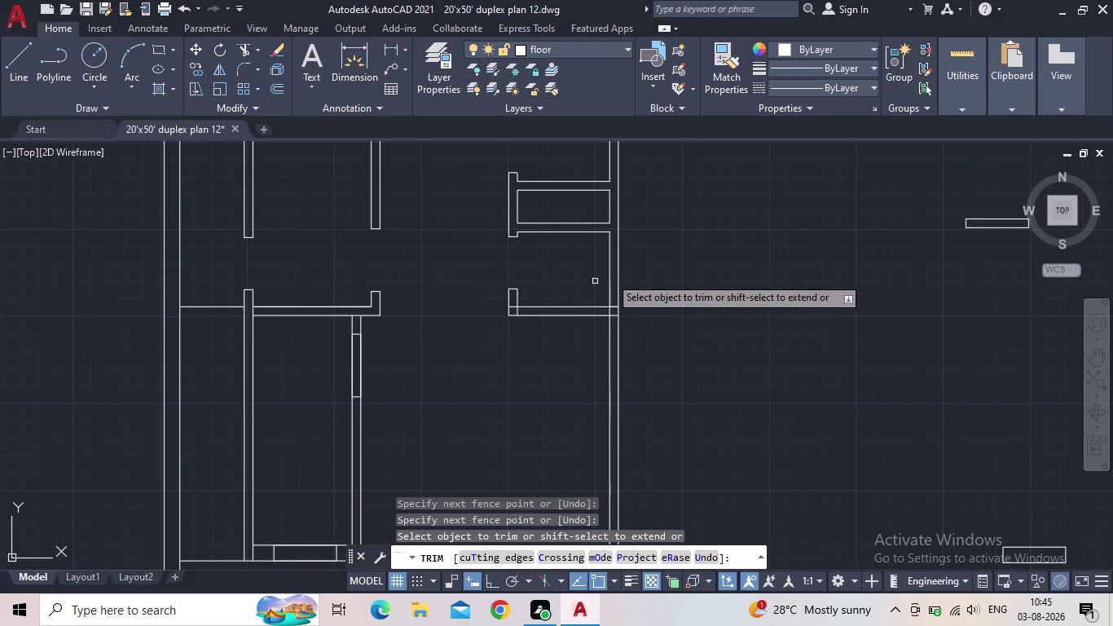
Trim the wall line between the two verticals at the next opening.
middle_drag(642, 300, 679, 308)
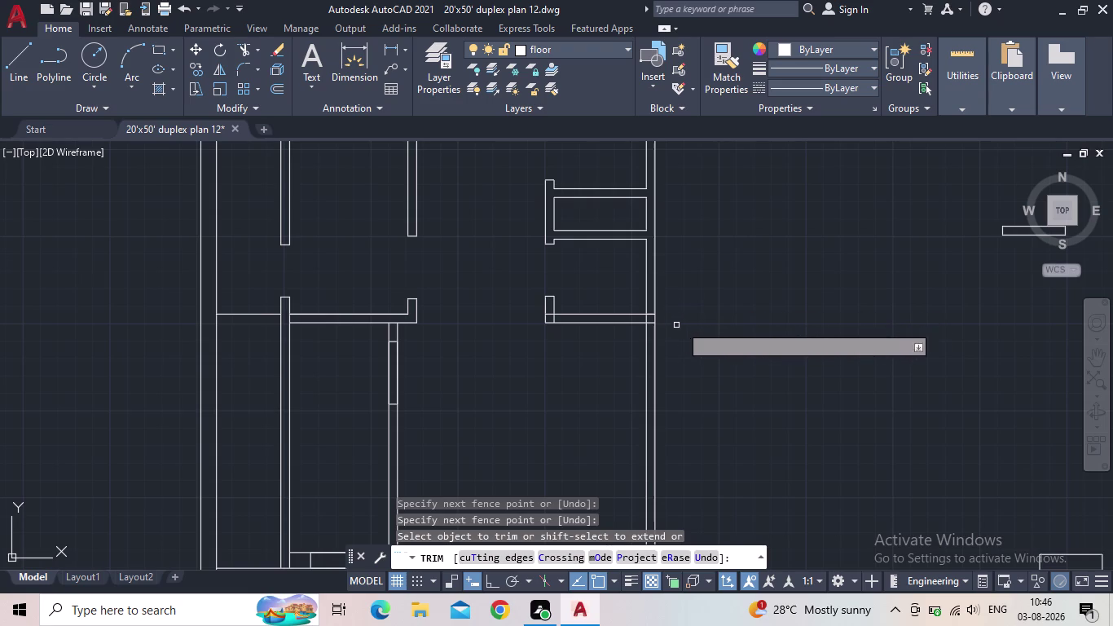
scroll(up, 3)
scroll(up, 3)
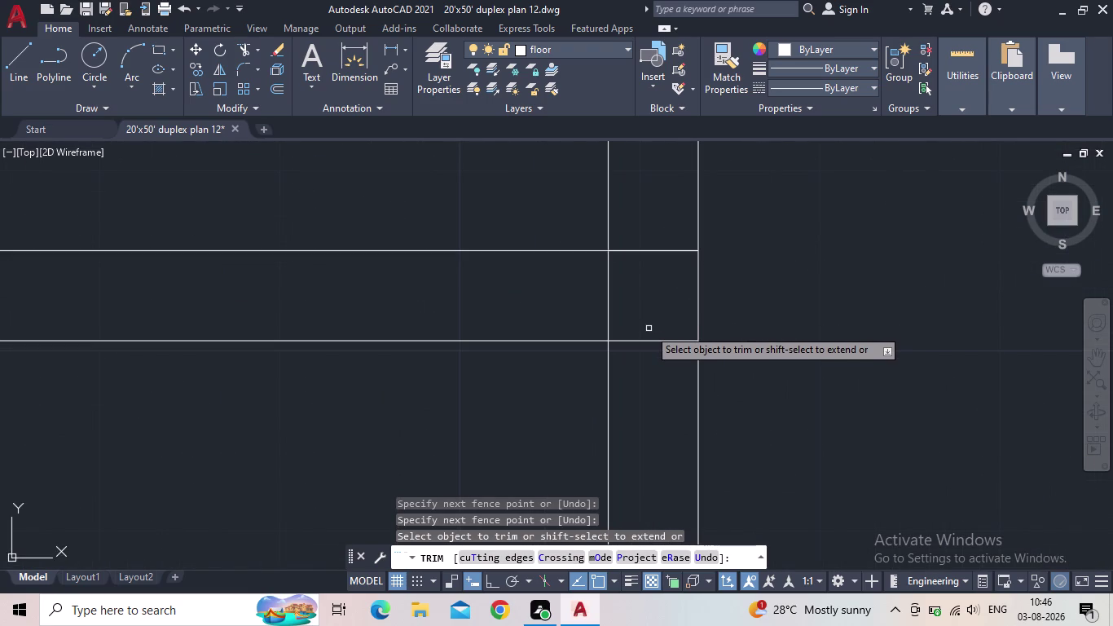
drag(652, 365, 658, 264)
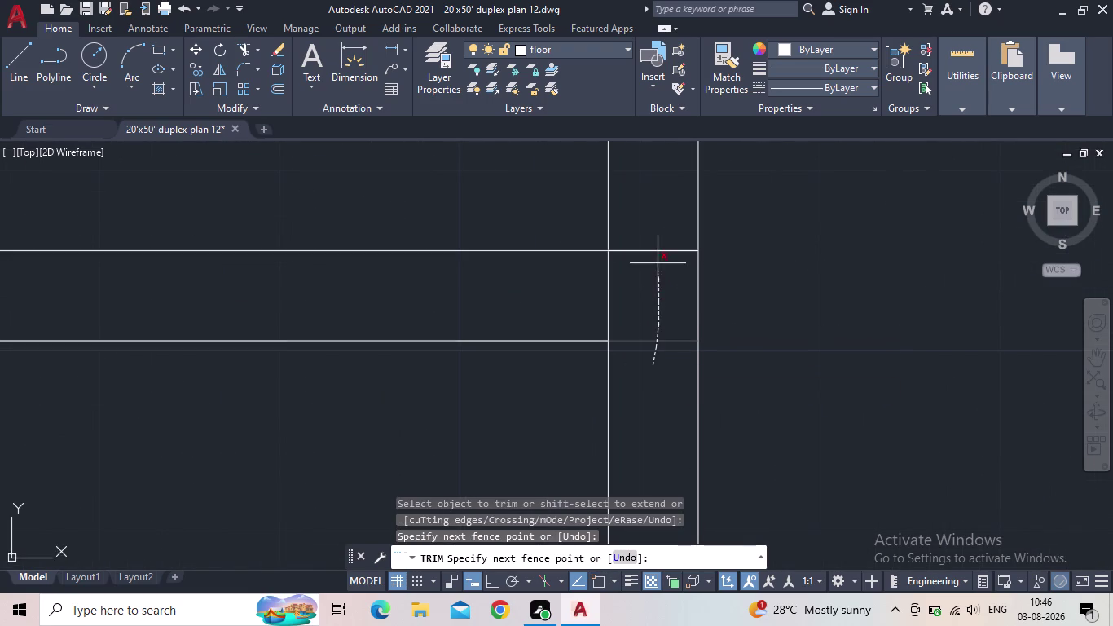
drag(657, 263, 657, 227)
drag(625, 281, 586, 287)
scroll(down, 3)
scroll(down, 3)
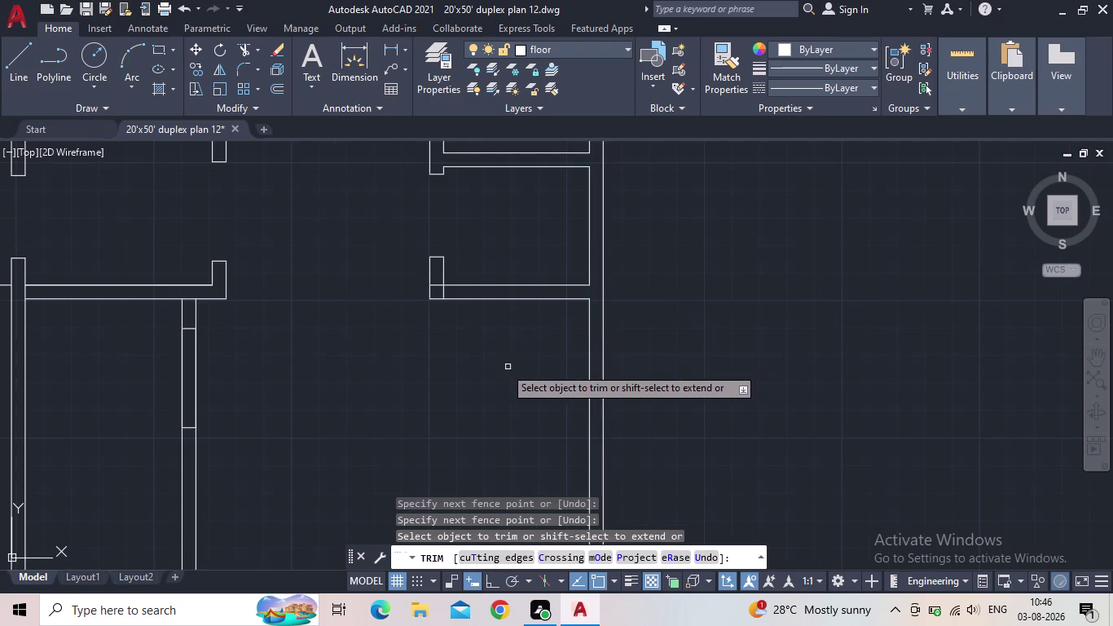
Trim the wall lines at the following opening.
middle_drag(455, 356, 536, 432)
scroll(up, 3)
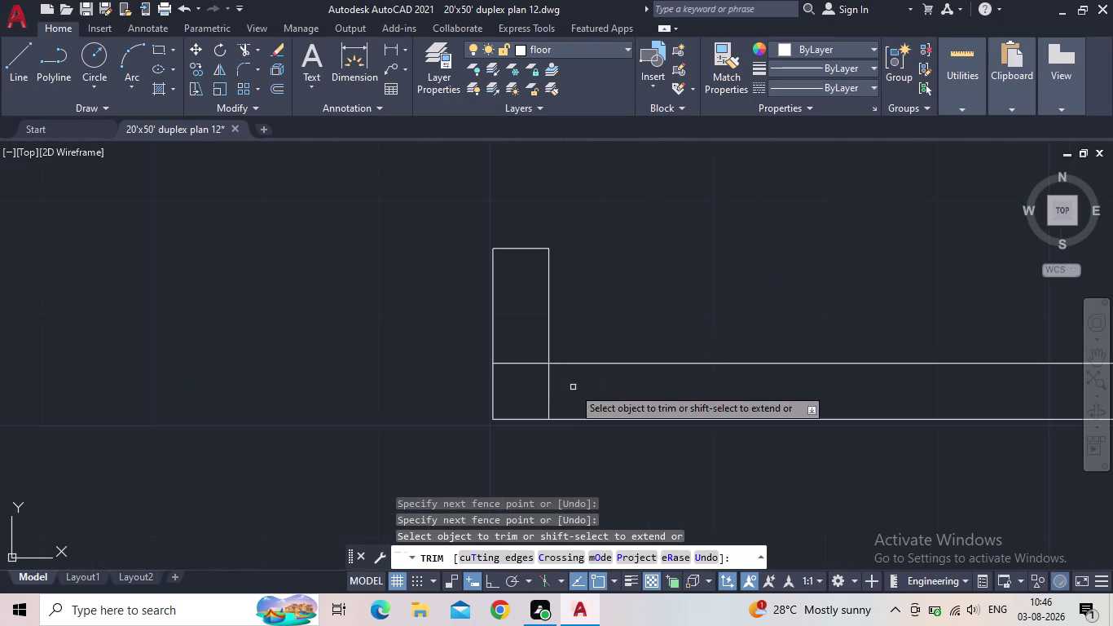
drag(572, 388, 539, 387)
drag(536, 383, 524, 335)
scroll(down, 3)
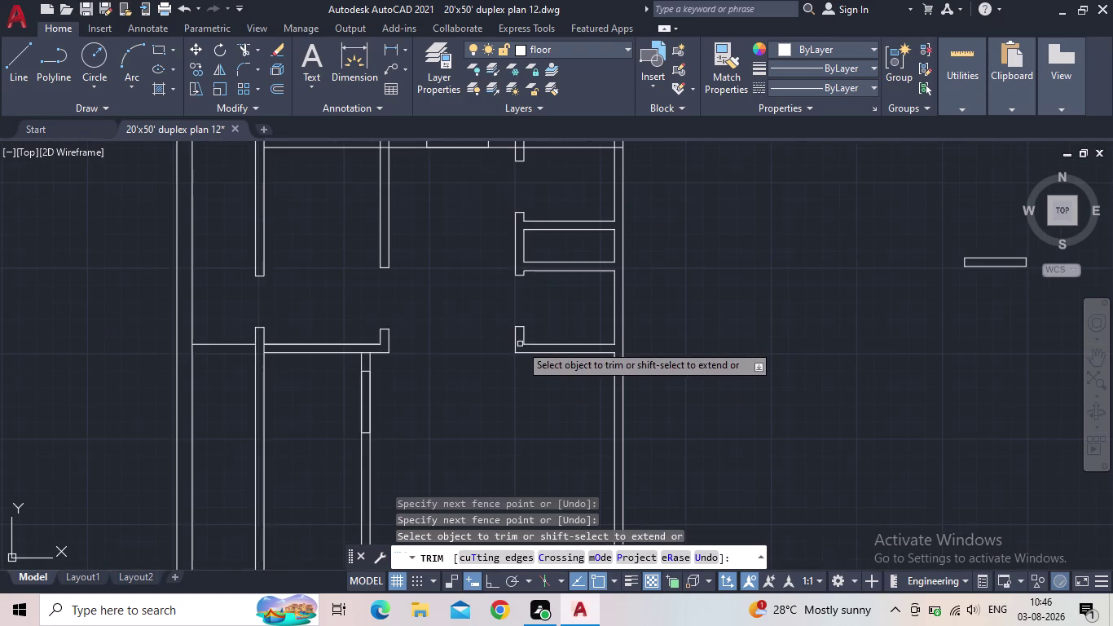
Cut a door opening in the top horizontal wall.
middle_drag(487, 377, 576, 452)
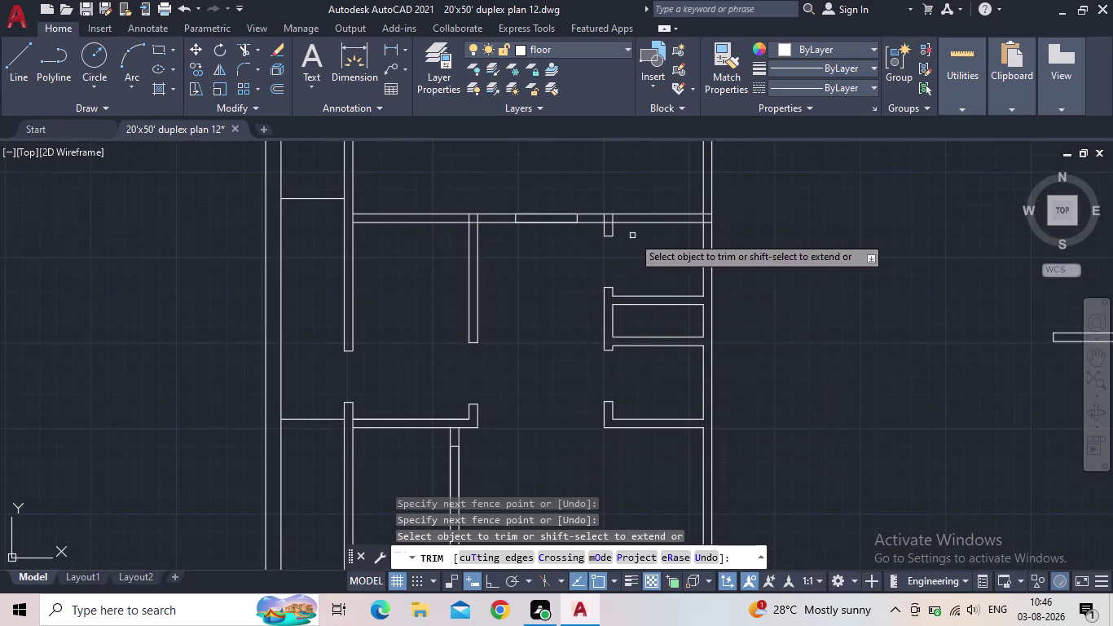
middle_drag(633, 236, 633, 355)
drag(544, 355, 540, 321)
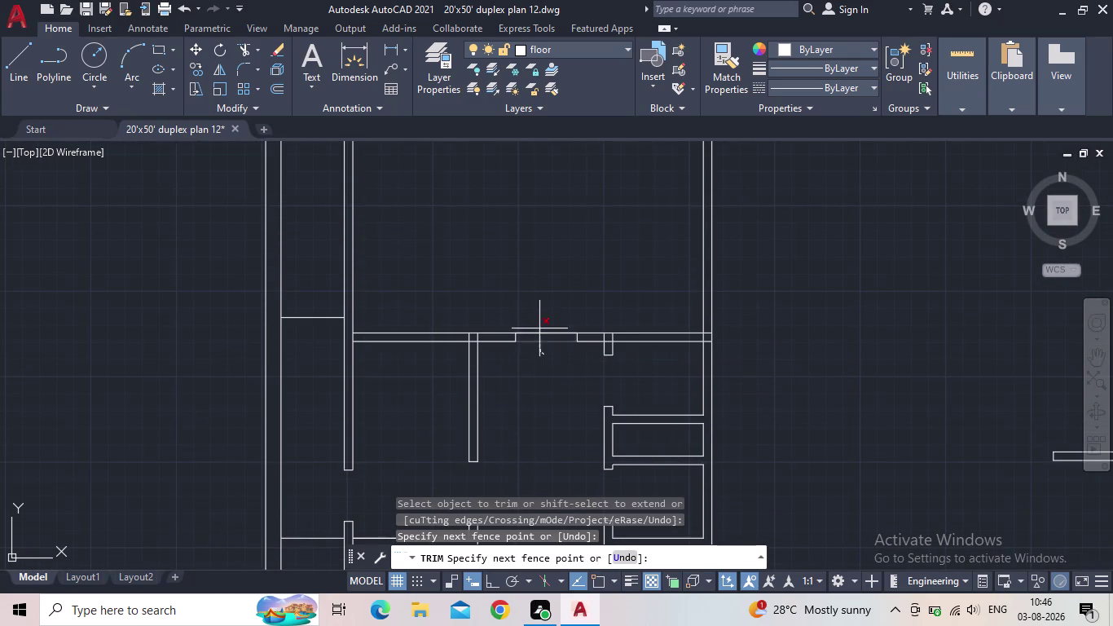
drag(540, 321, 541, 316)
scroll(down, 3)
middle_drag(540, 369, 591, 283)
middle_drag(587, 382, 636, 264)
scroll(up, 3)
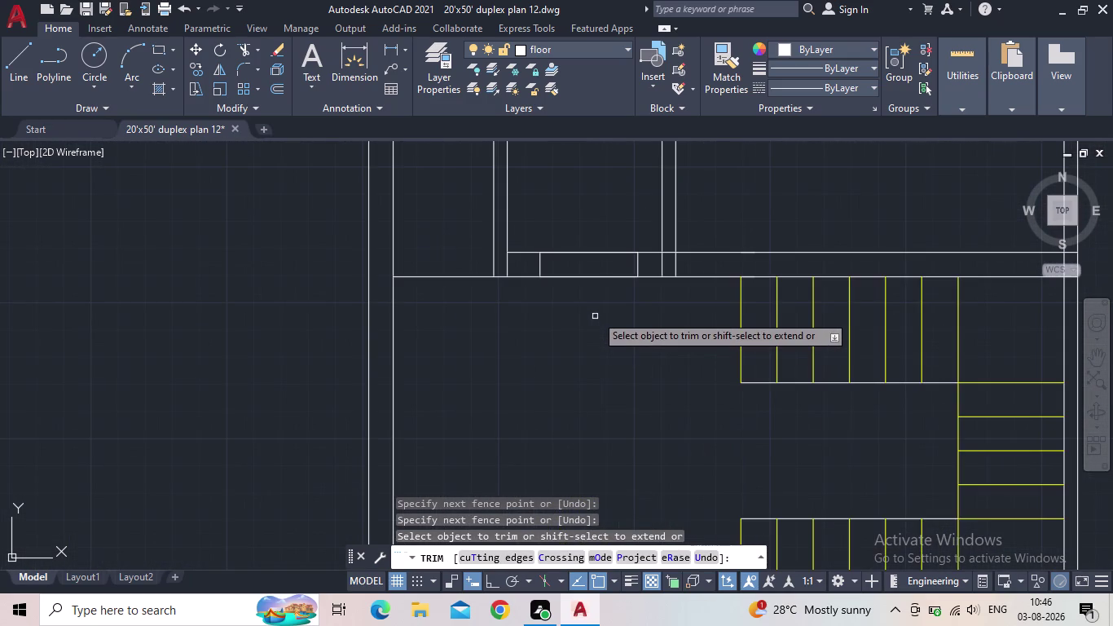
Trim the wall lines at the openings in the lower rooms.
drag(596, 312, 592, 235)
scroll(down, 3)
middle_drag(590, 235, 551, 460)
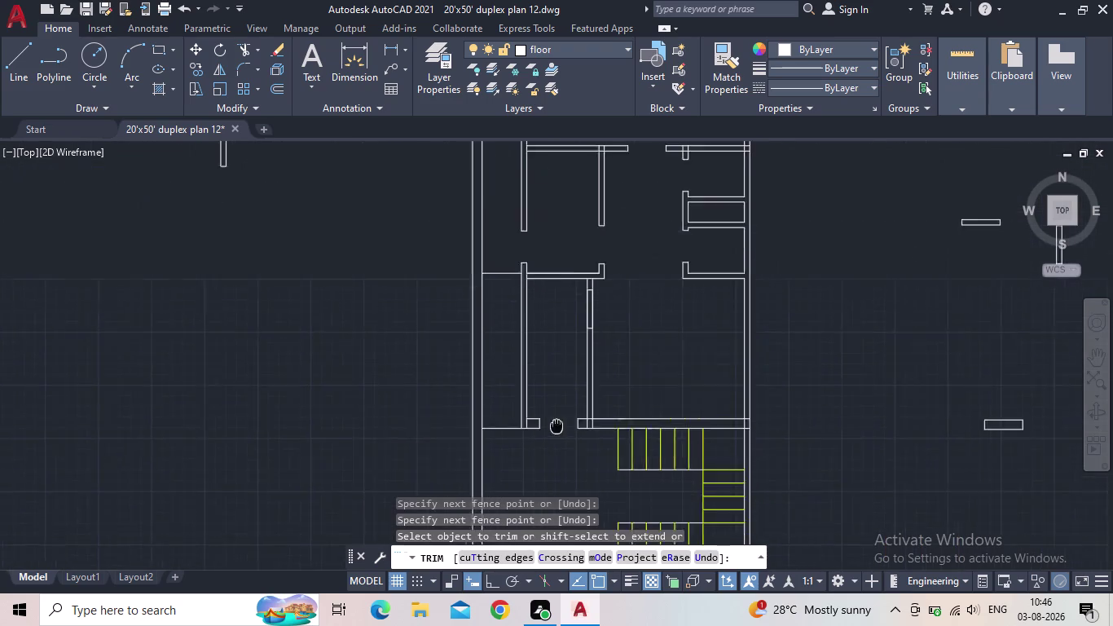
middle_drag(552, 460, 543, 497)
scroll(up, 3)
drag(567, 393, 630, 388)
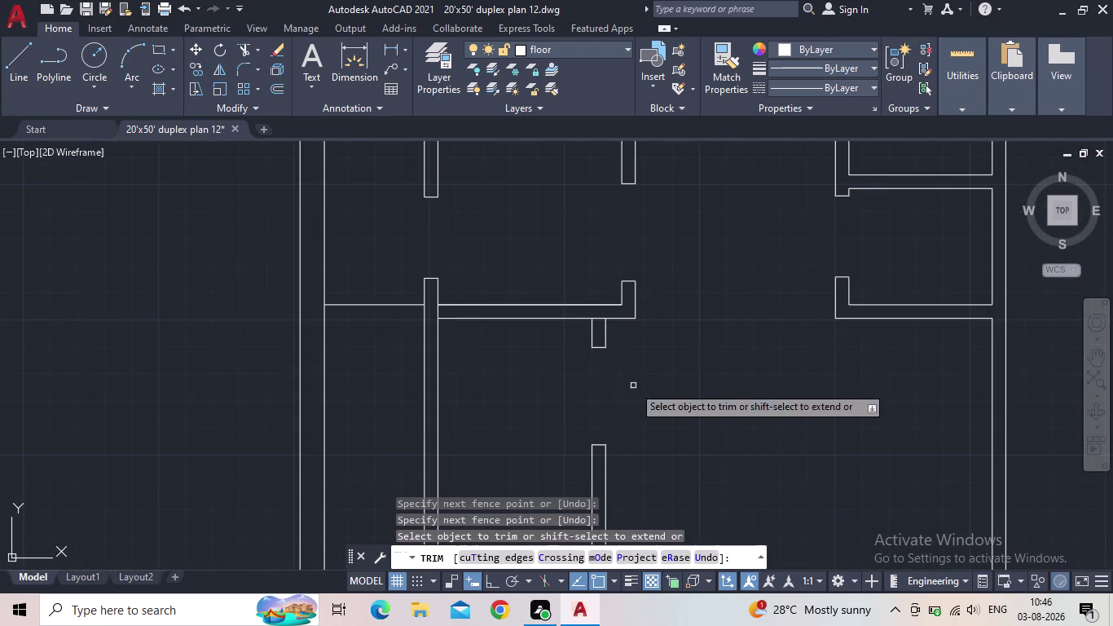
Cut away the overlapping wall segments beside the small bottom room.
scroll(down, 3)
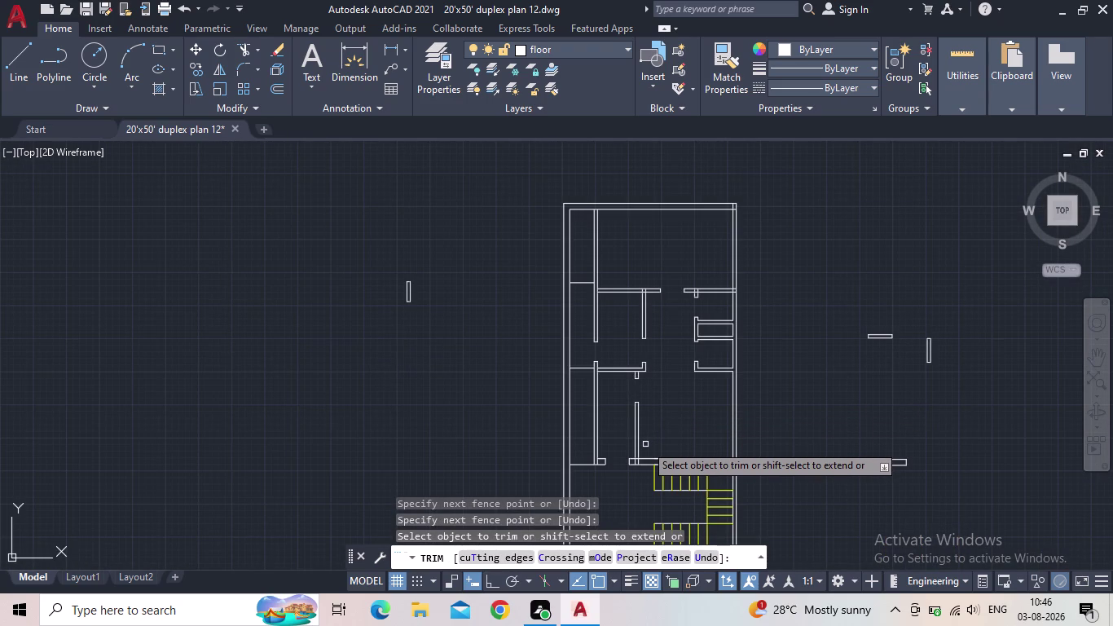
scroll(up, 3)
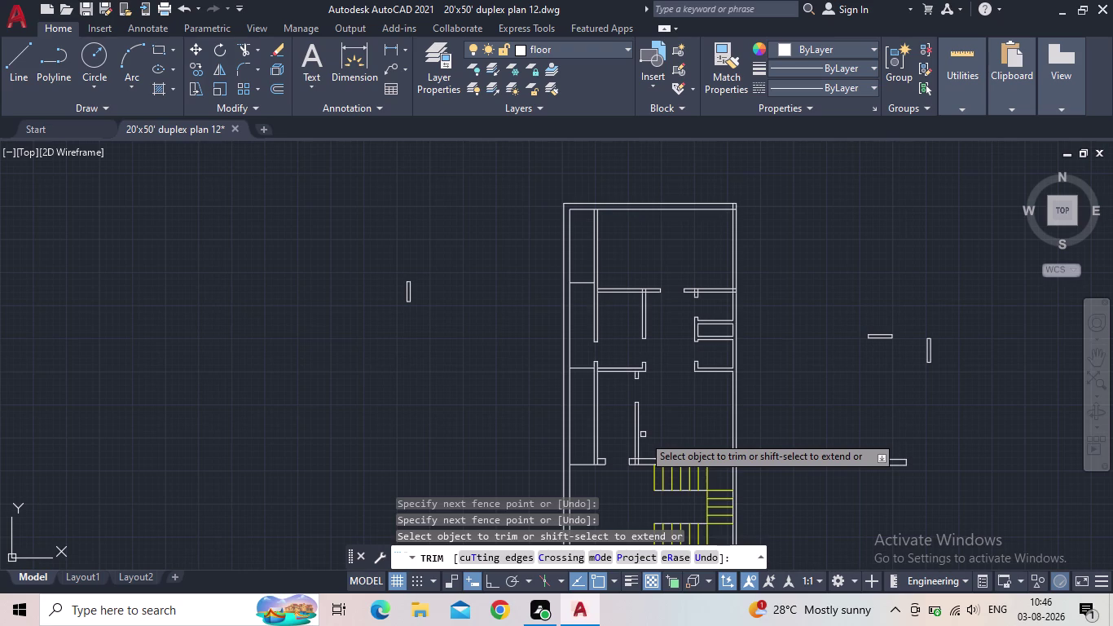
scroll(up, 3)
drag(694, 403, 621, 400)
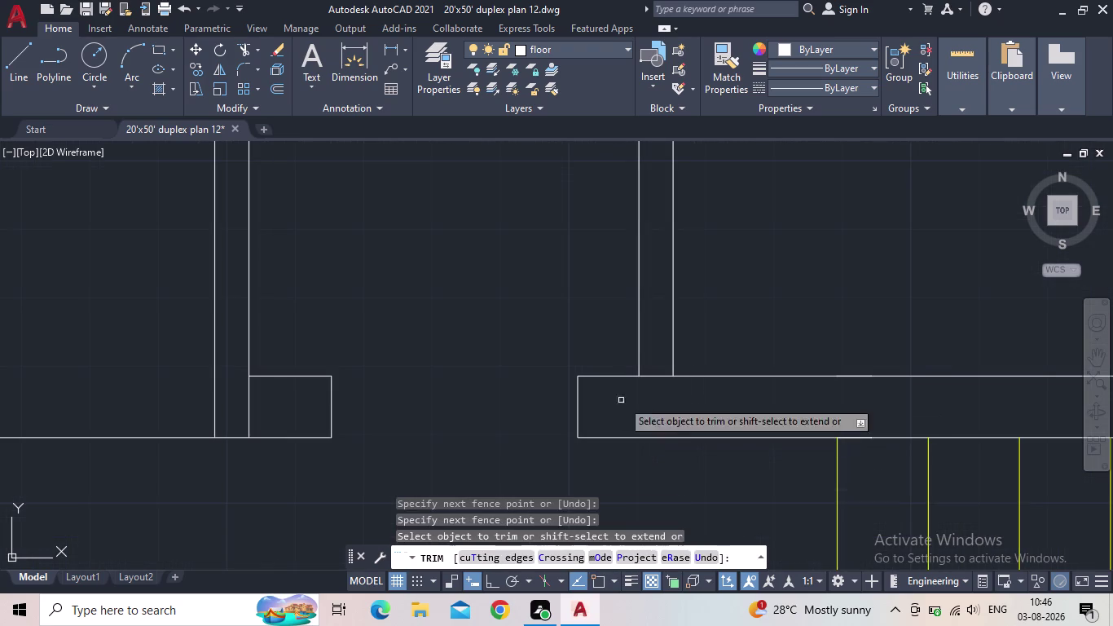
drag(662, 393, 654, 353)
scroll(down, 3)
scroll(down, 3)
scroll(up, 3)
drag(612, 394, 594, 396)
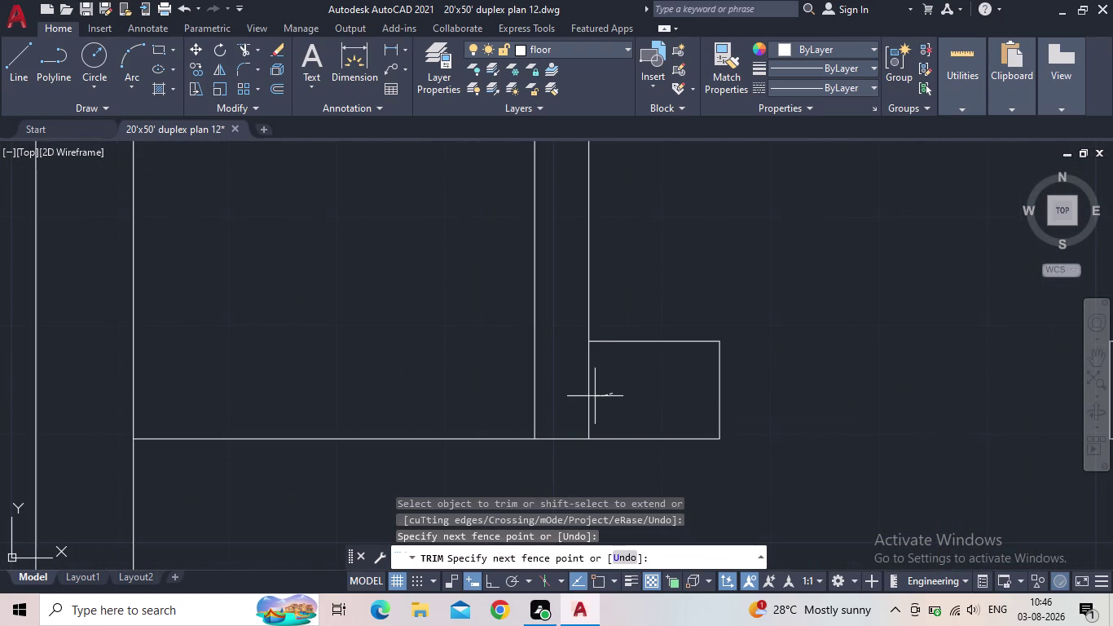
drag(593, 396, 581, 397)
Trim the wall lines and wall end near the top corner opening.
scroll(down, 3)
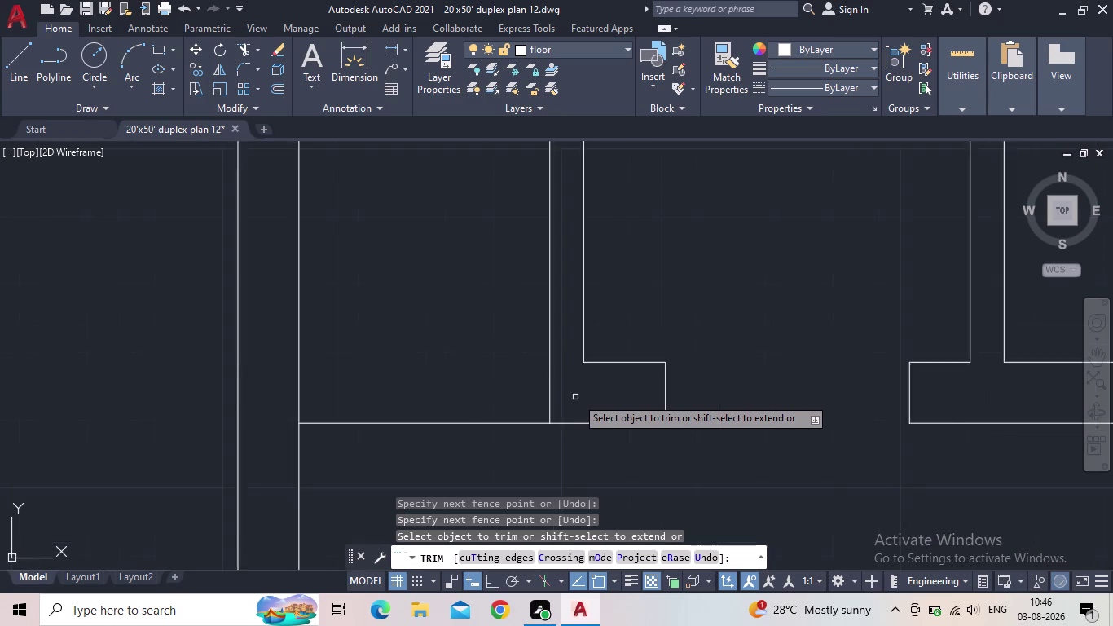
scroll(down, 3)
scroll(down, 3)
middle_drag(622, 429, 645, 544)
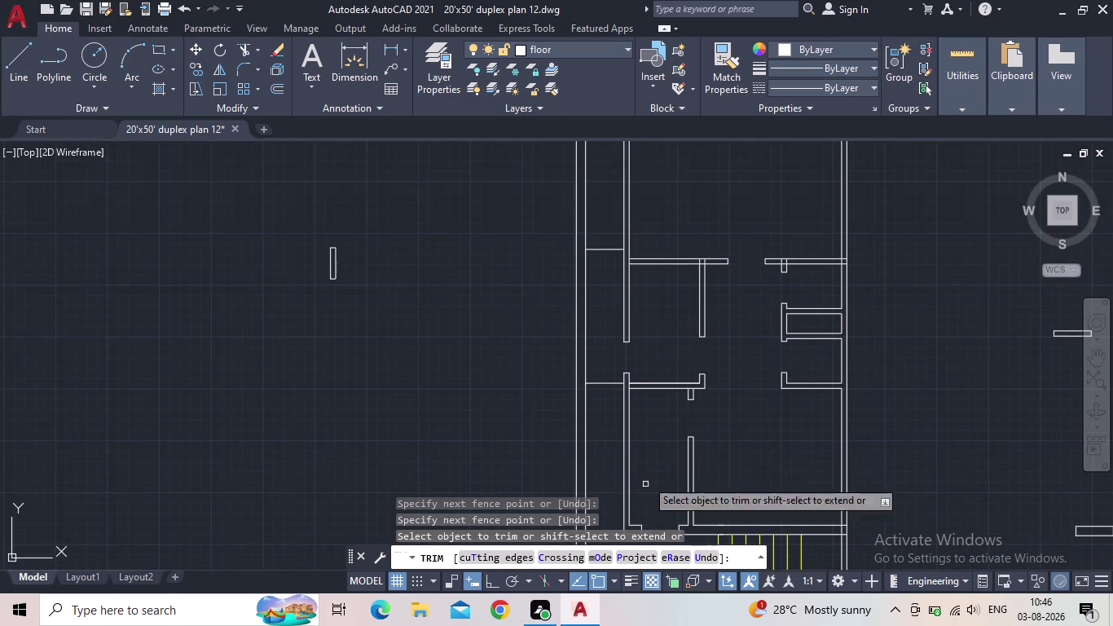
scroll(down, 3)
scroll(up, 3)
scroll(up, 3)
drag(770, 247, 770, 230)
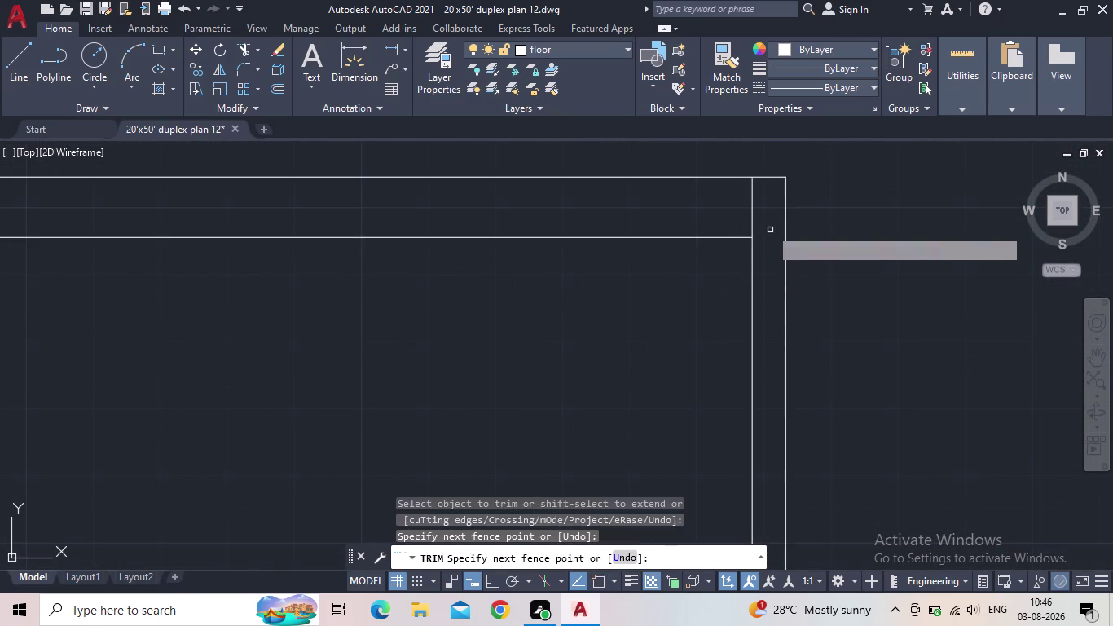
drag(766, 217, 747, 215)
Trim the overlapping lines at the wall junction.
scroll(down, 3)
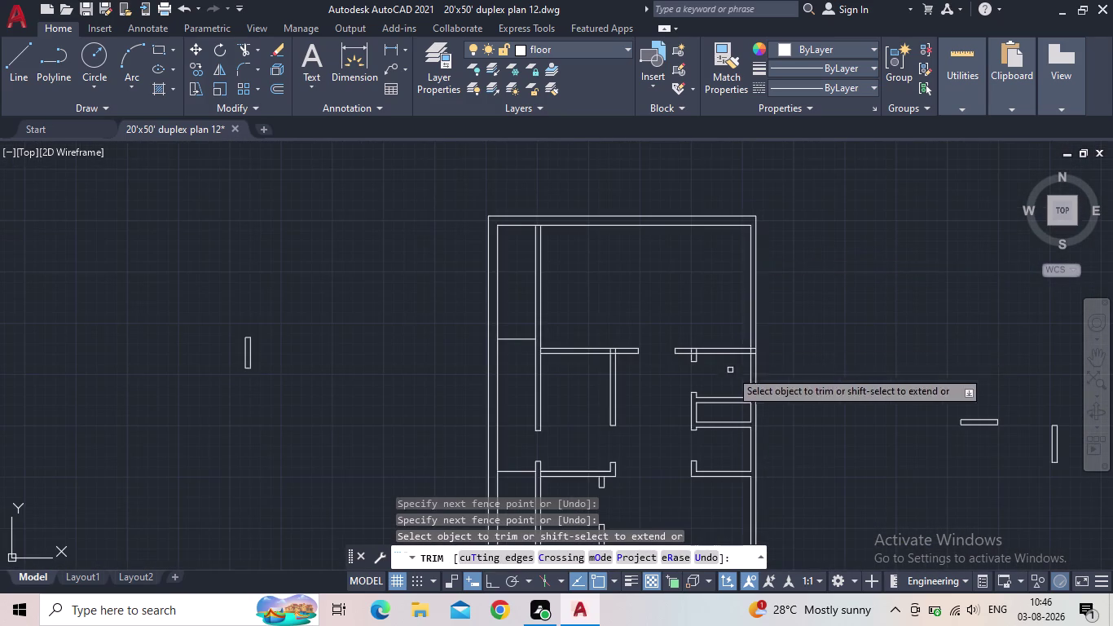
middle_drag(729, 373, 629, 369)
scroll(up, 3)
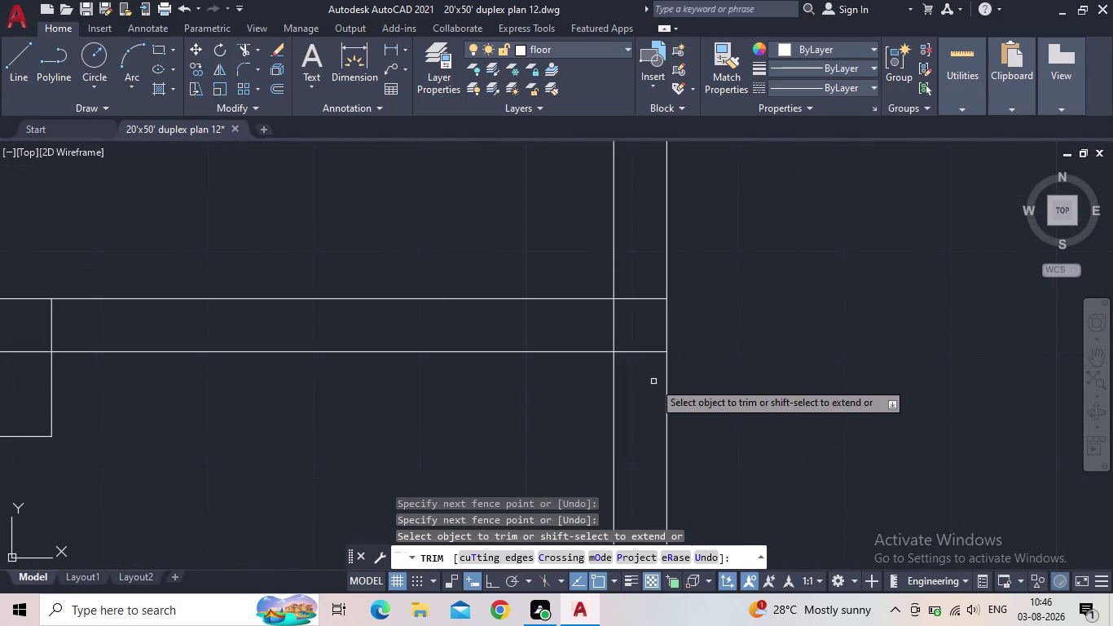
drag(644, 368, 642, 272)
drag(627, 316, 612, 320)
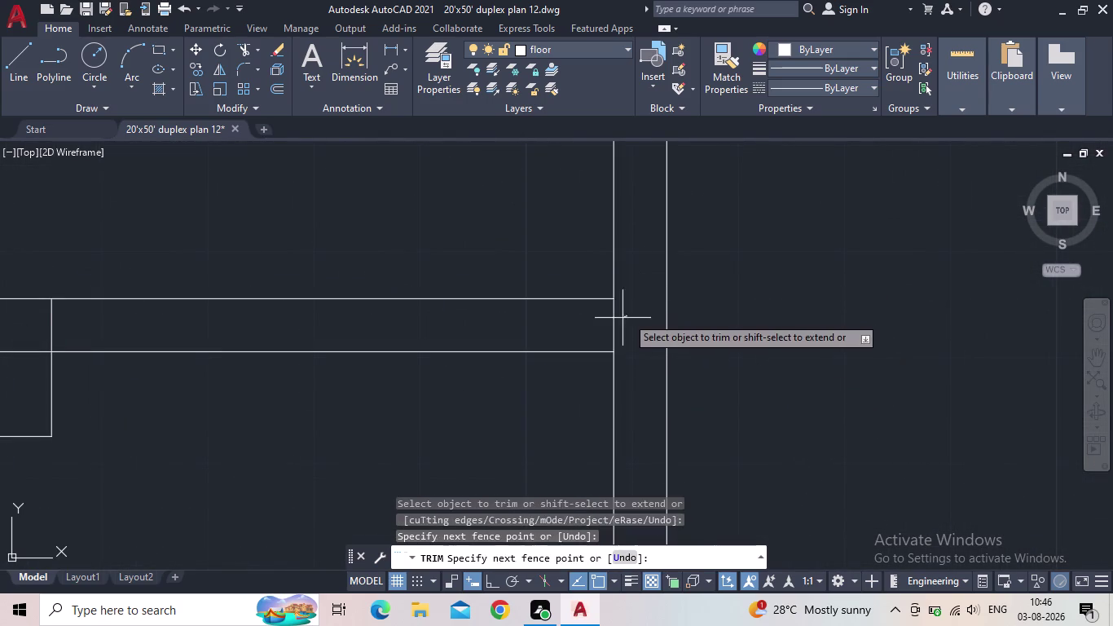
drag(612, 319, 604, 320)
scroll(down, 3)
scroll(up, 3)
scroll(down, 3)
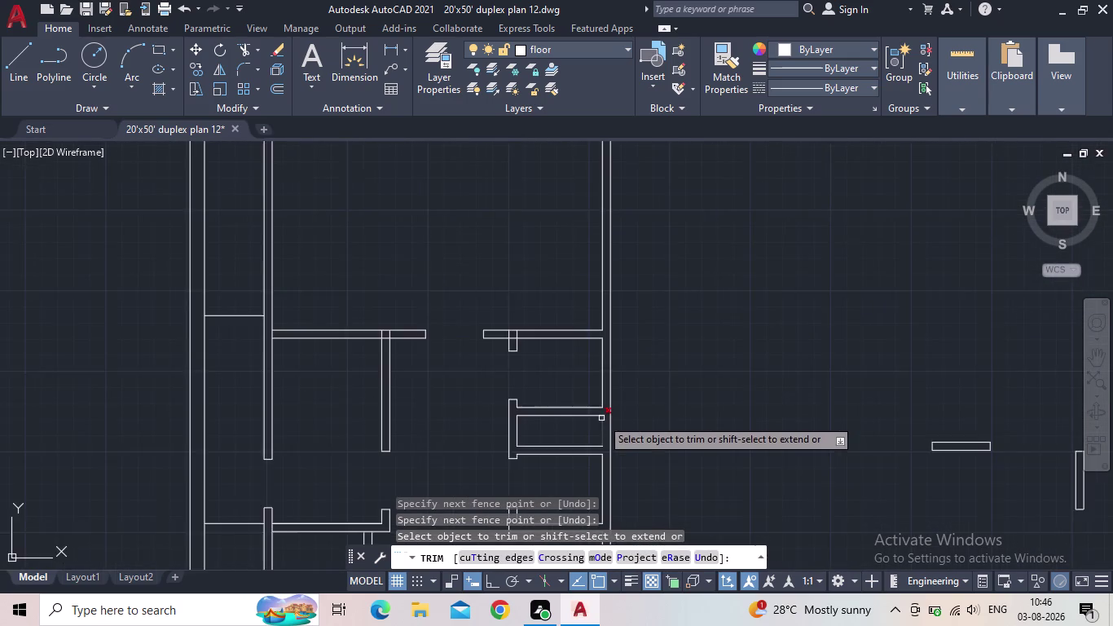
Trim the wall end beside the staircase.
middle_drag(609, 389, 683, 261)
scroll(down, 3)
middle_drag(728, 379, 751, 265)
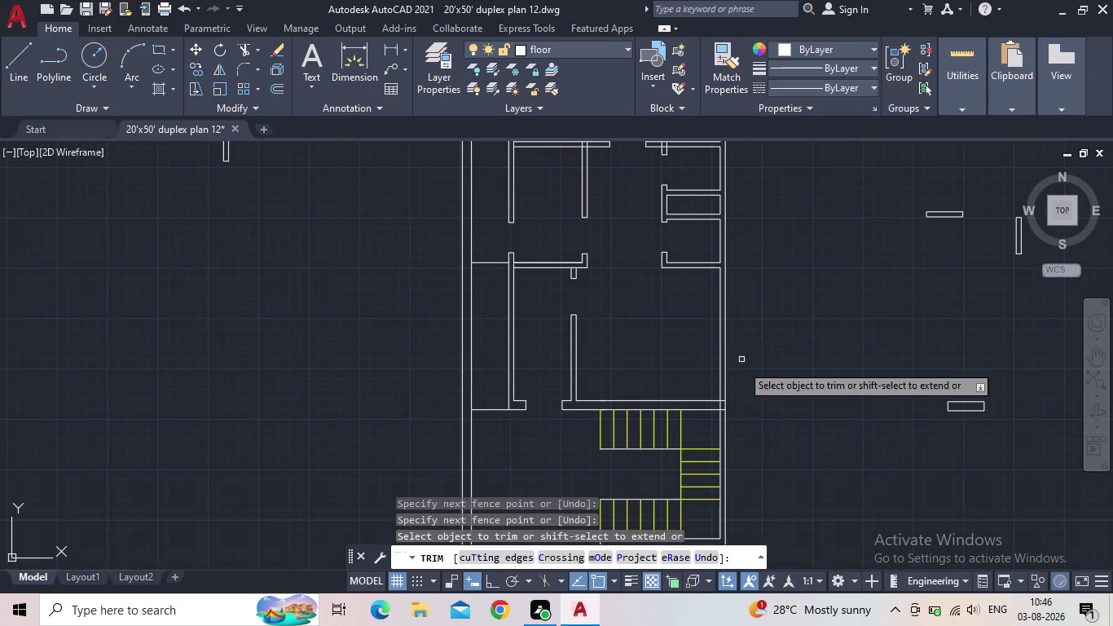
scroll(up, 3)
drag(715, 462, 715, 410)
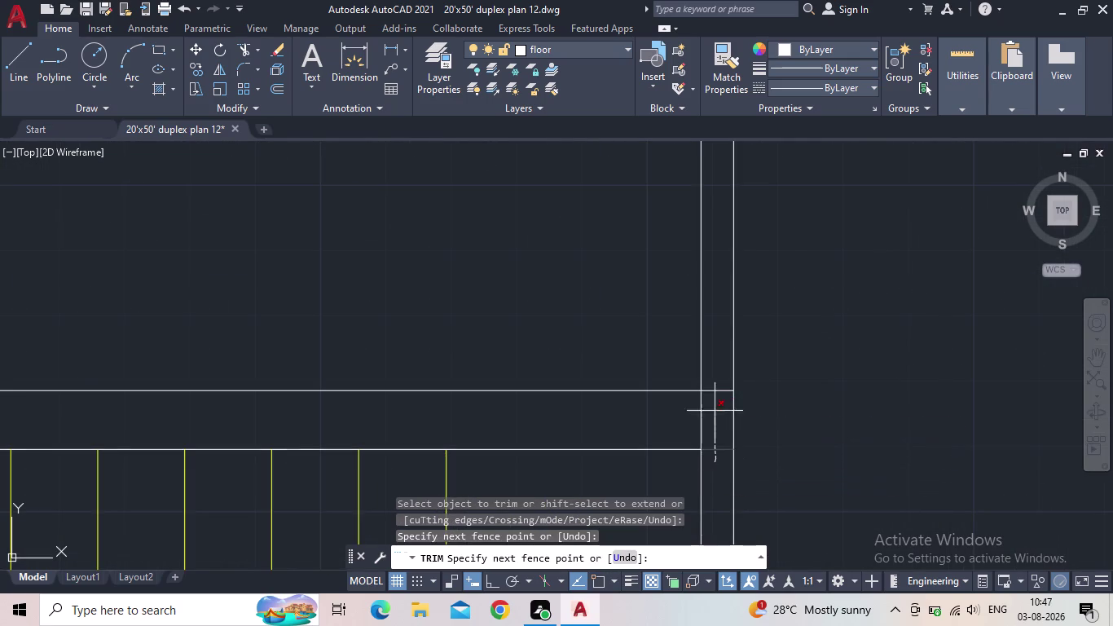
drag(715, 411, 715, 364)
click(702, 411)
Trim the last remaining wall overlap and end the TRIM command.
scroll(down, 3)
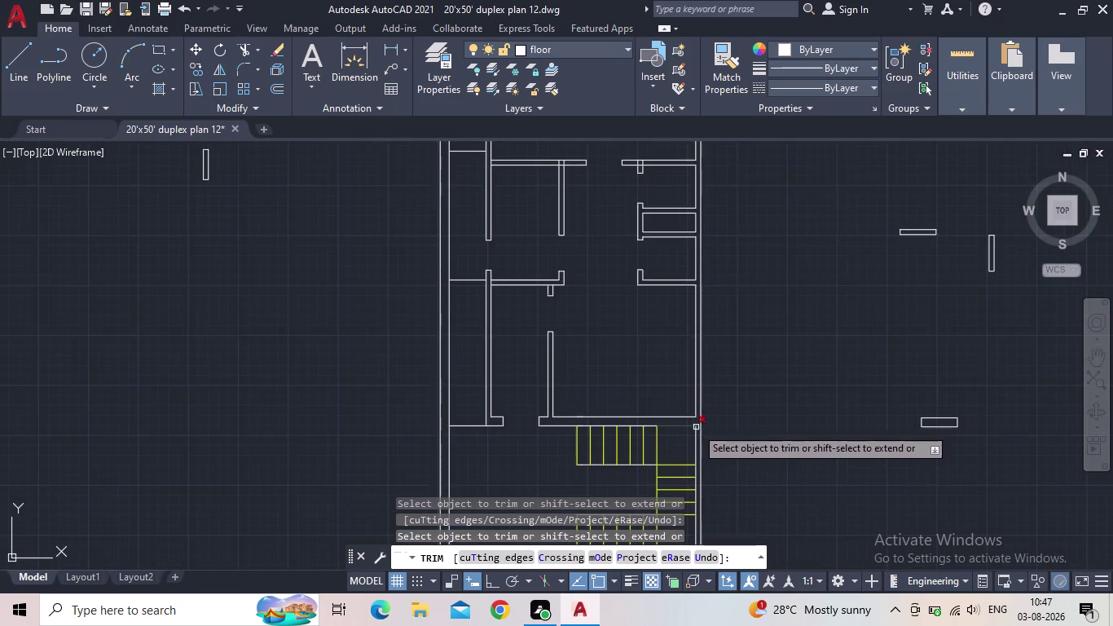
middle_drag(697, 423, 762, 227)
scroll(down, 3)
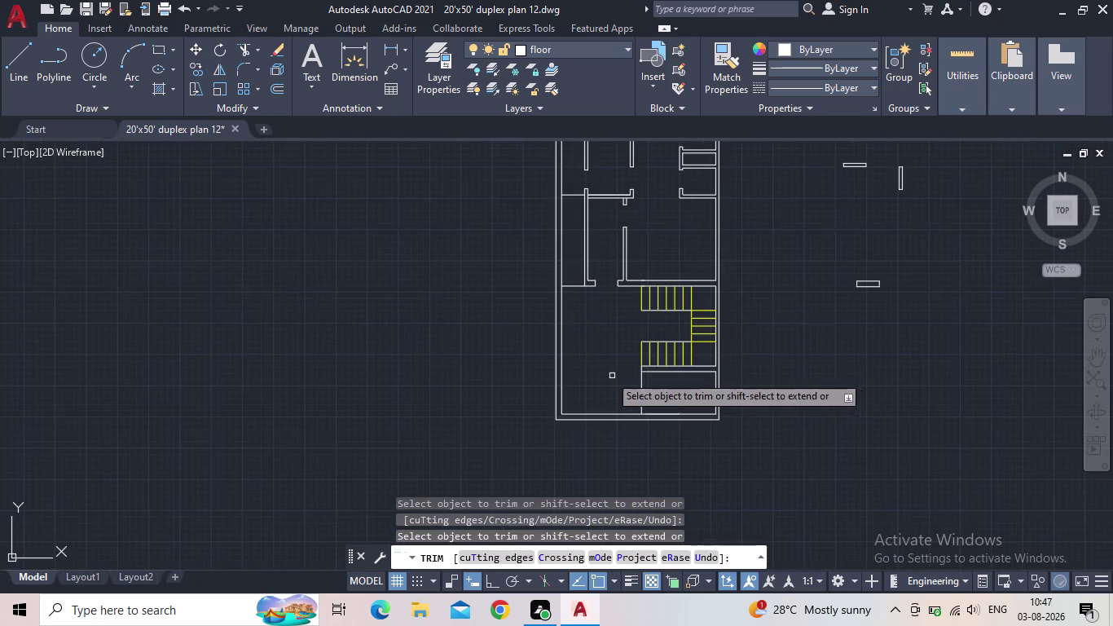
middle_drag(594, 351, 616, 483)
scroll(down, 3)
middle_drag(629, 469, 628, 394)
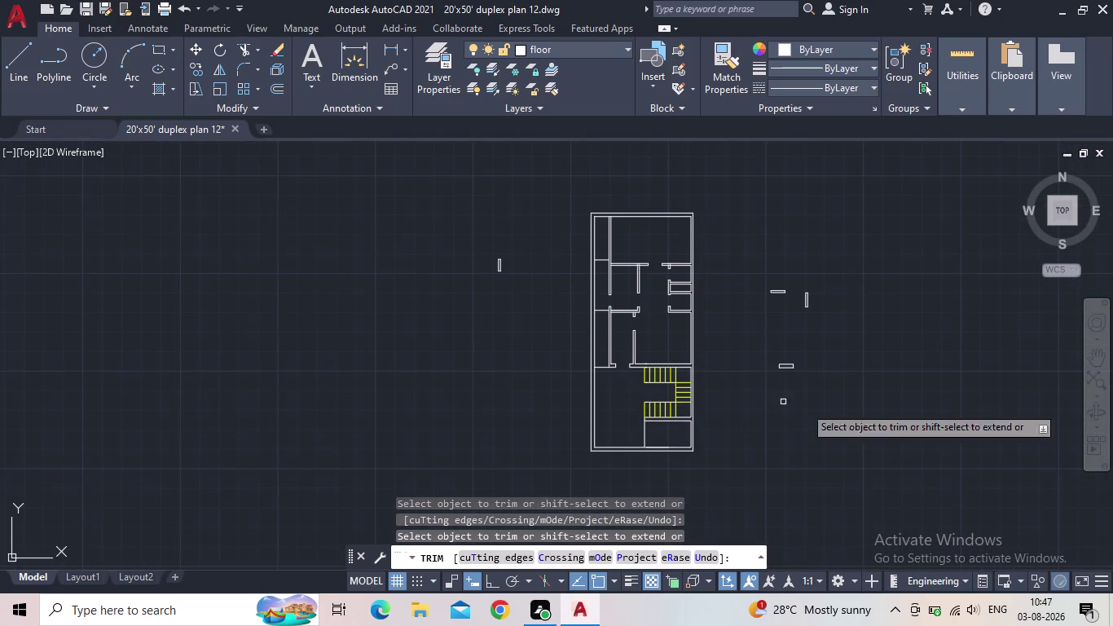
drag(848, 404, 836, 400)
click(757, 282)
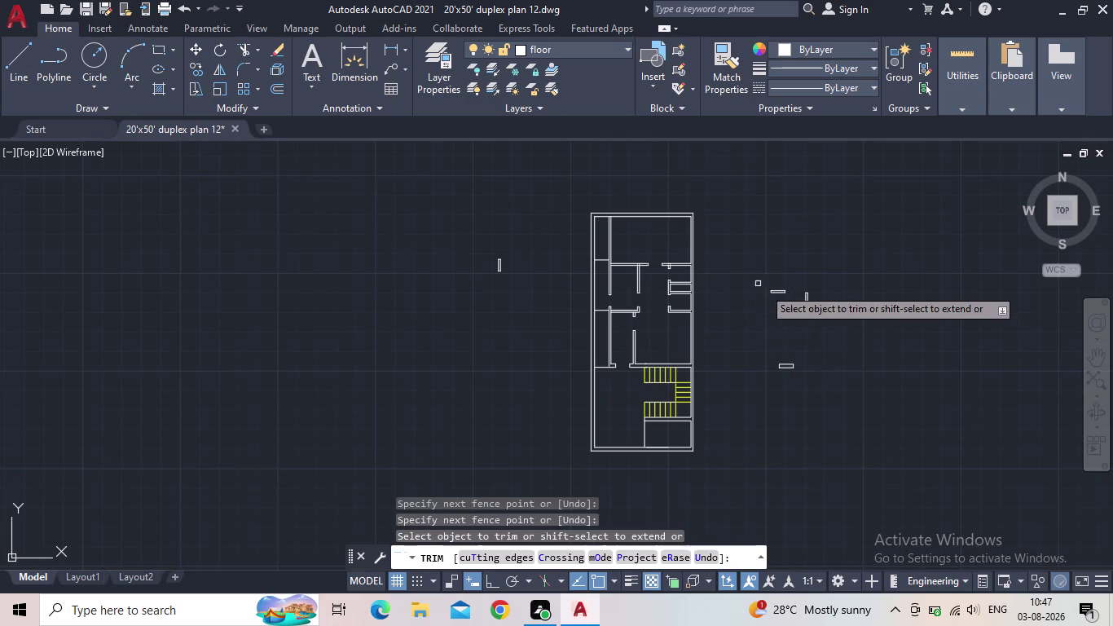
key(Escape)
drag(825, 403, 811, 381)
Delete the stray rectangles right and left of the plan, then recentre the view.
click(755, 240)
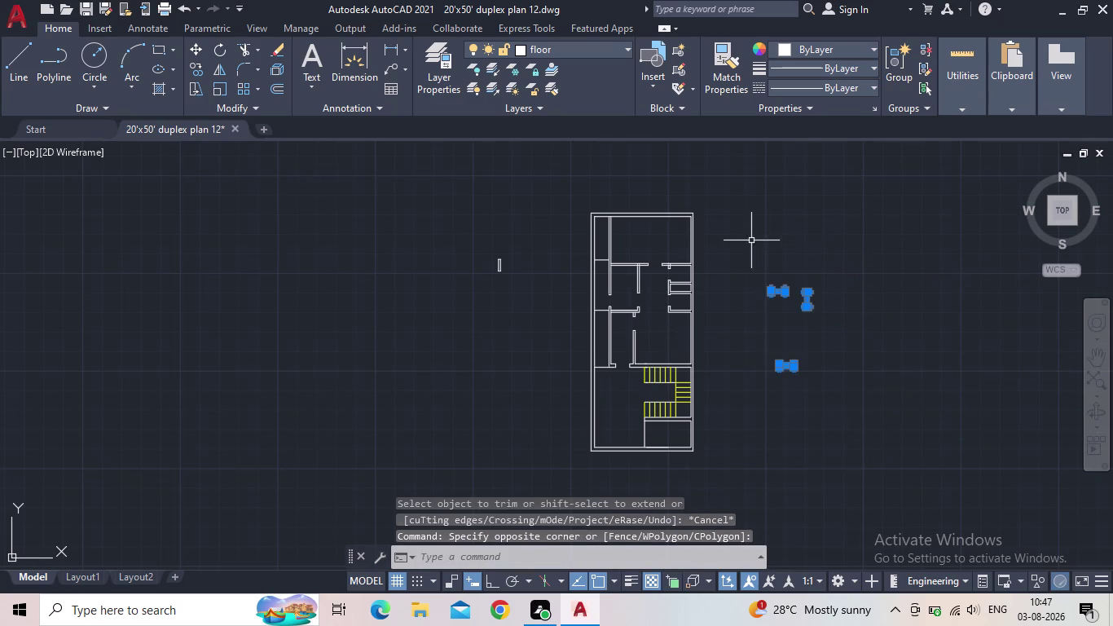
key(Delete)
drag(529, 290, 502, 273)
click(458, 246)
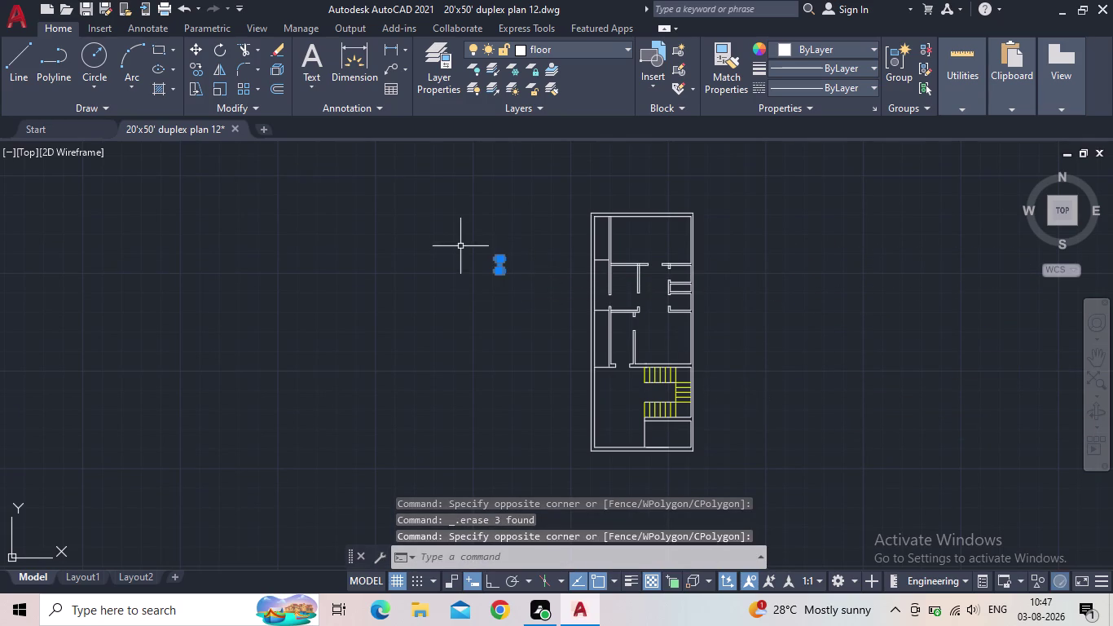
key(Delete)
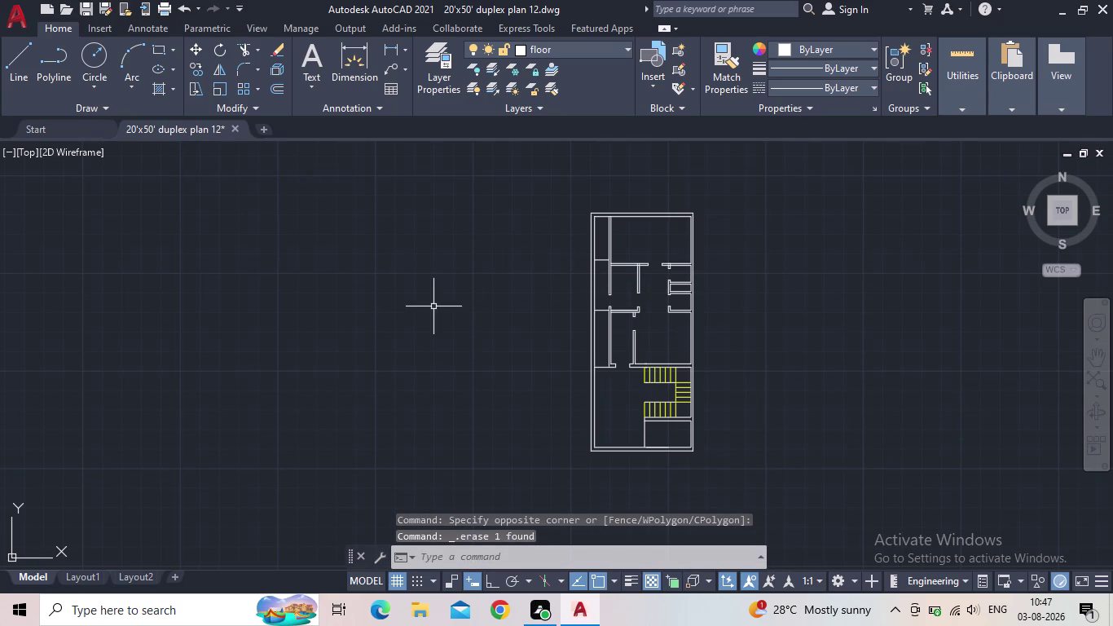
middle_click(735, 283)
scroll(up, 3)
middle_drag(733, 286, 725, 285)
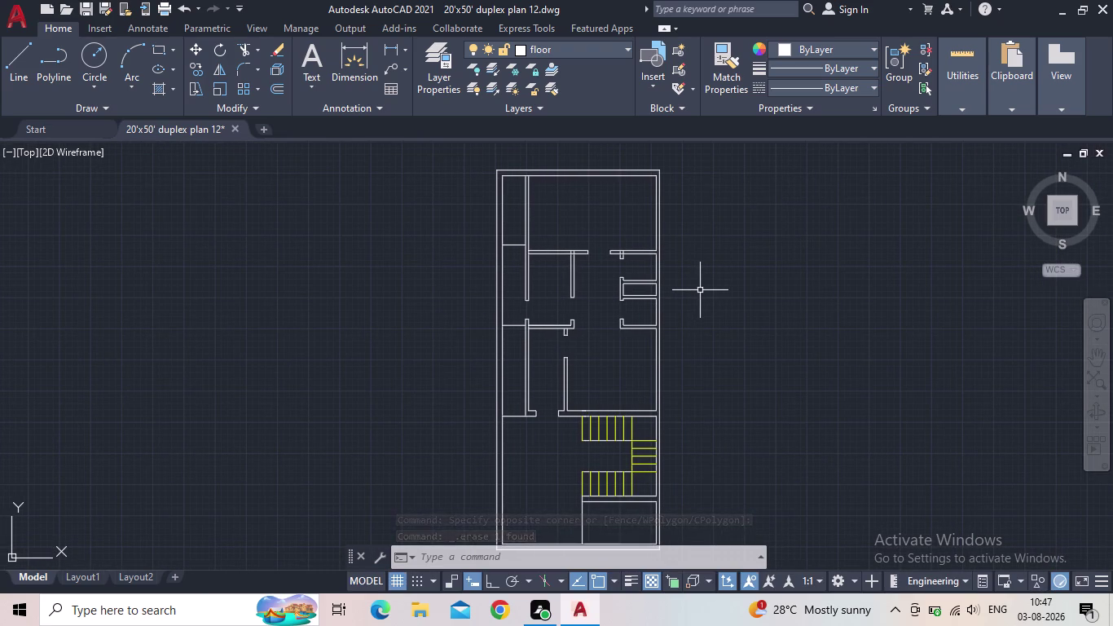